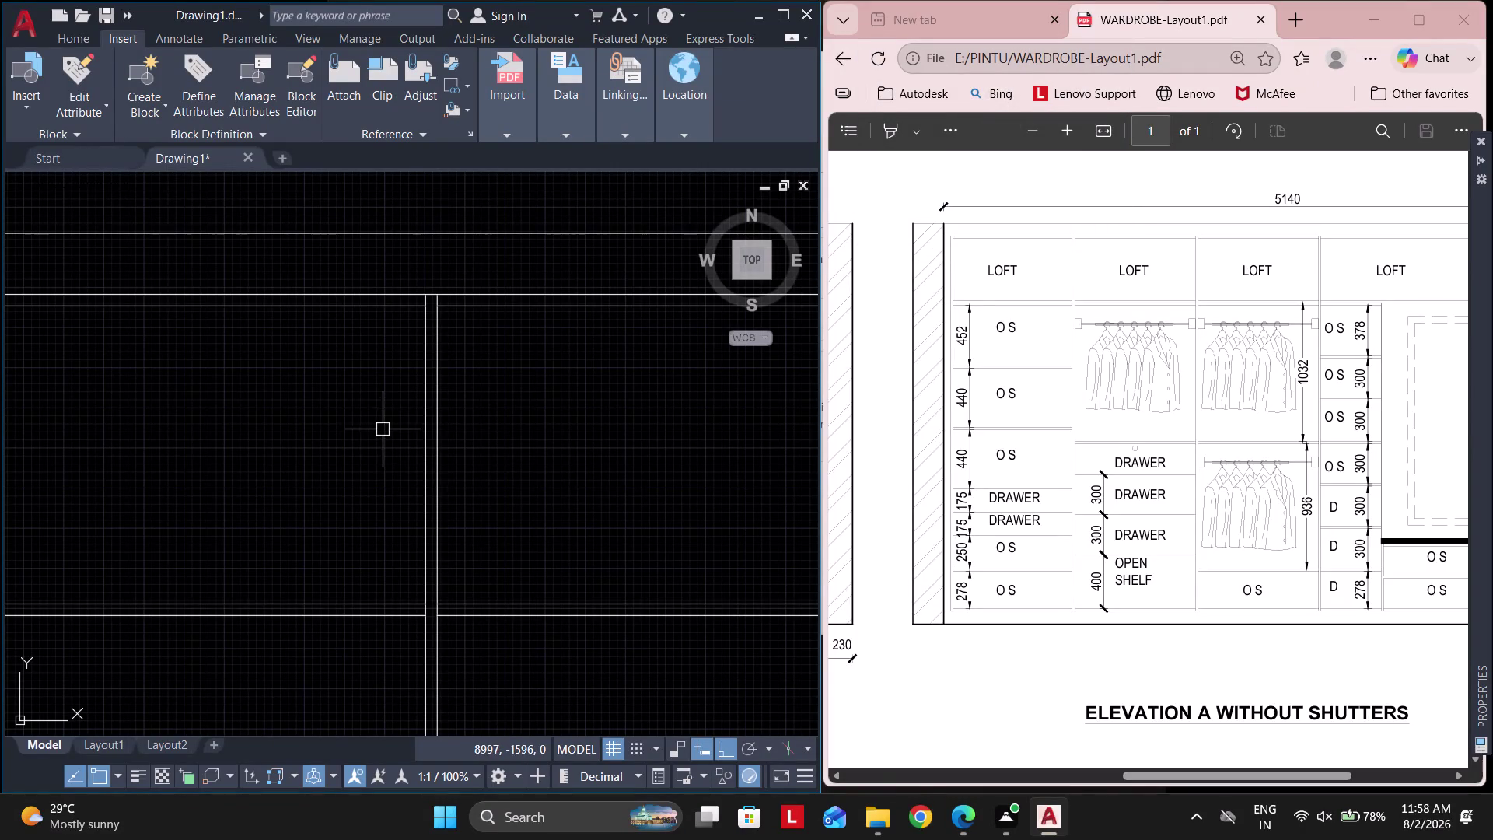
Zoom around the wardrobe elevation and clear a window selection.
scroll(down, 3)
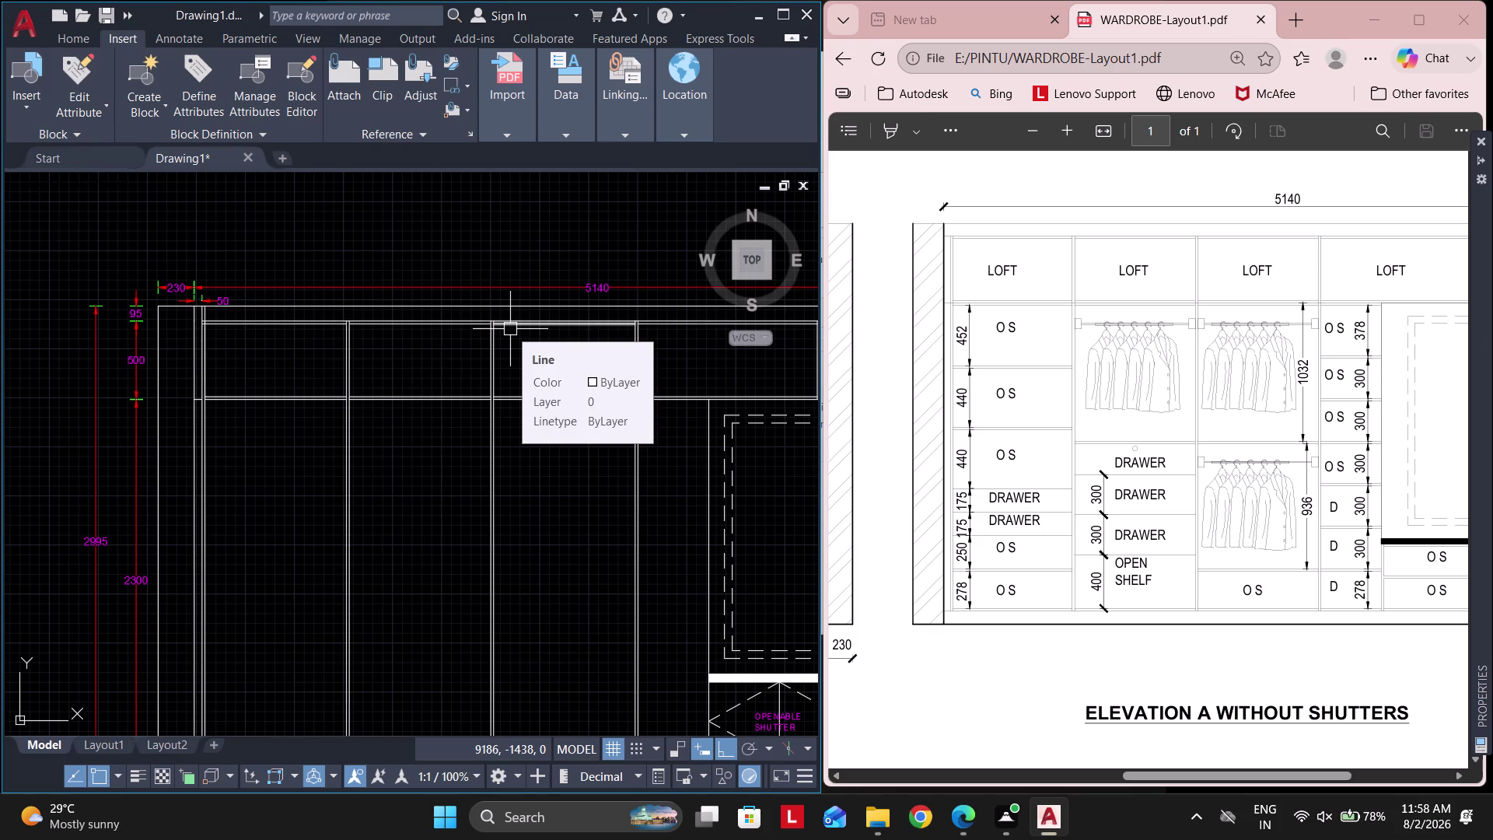
scroll(down, 3)
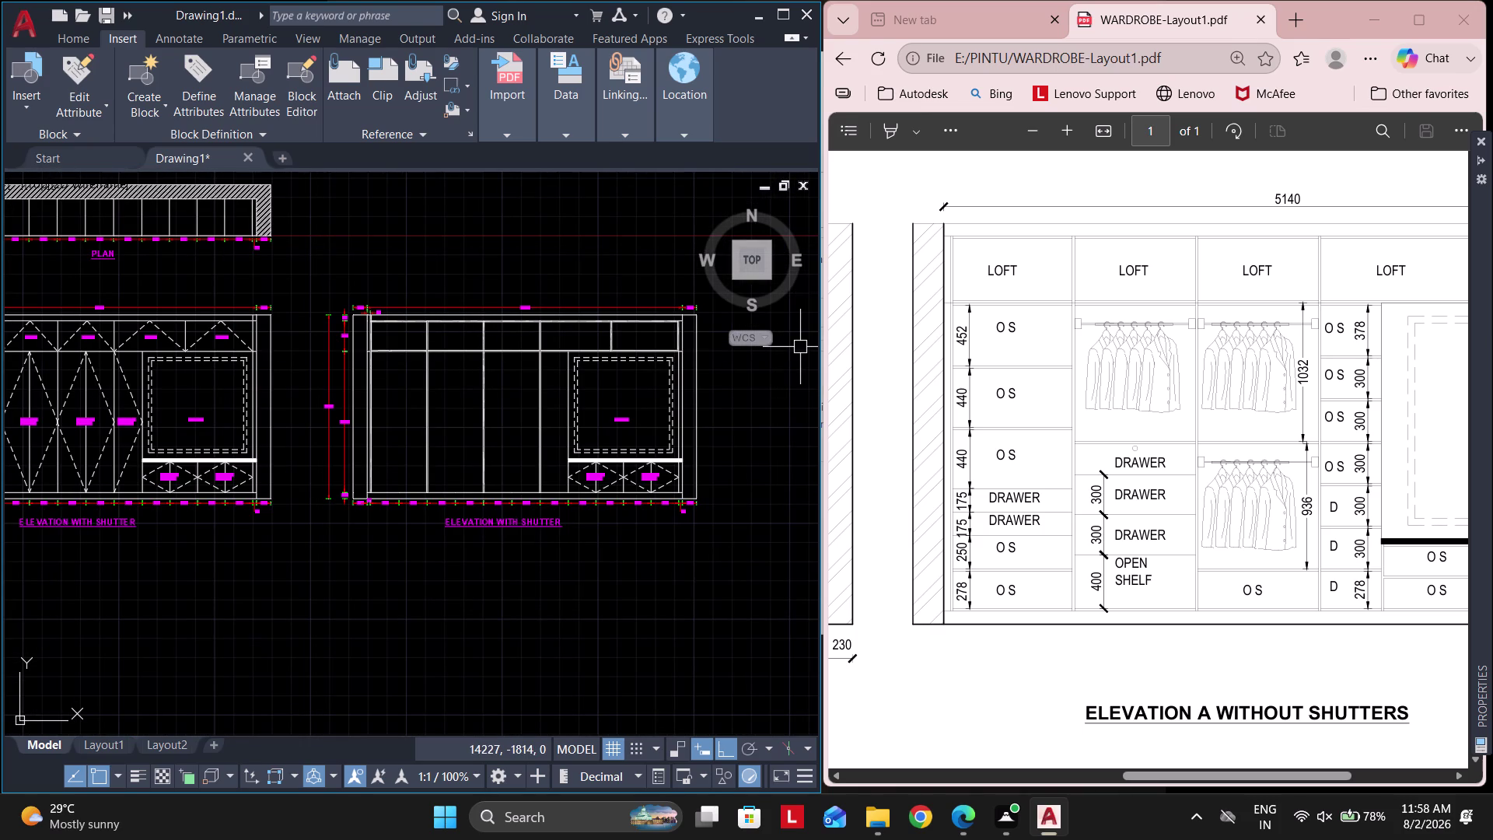
scroll(up, 3)
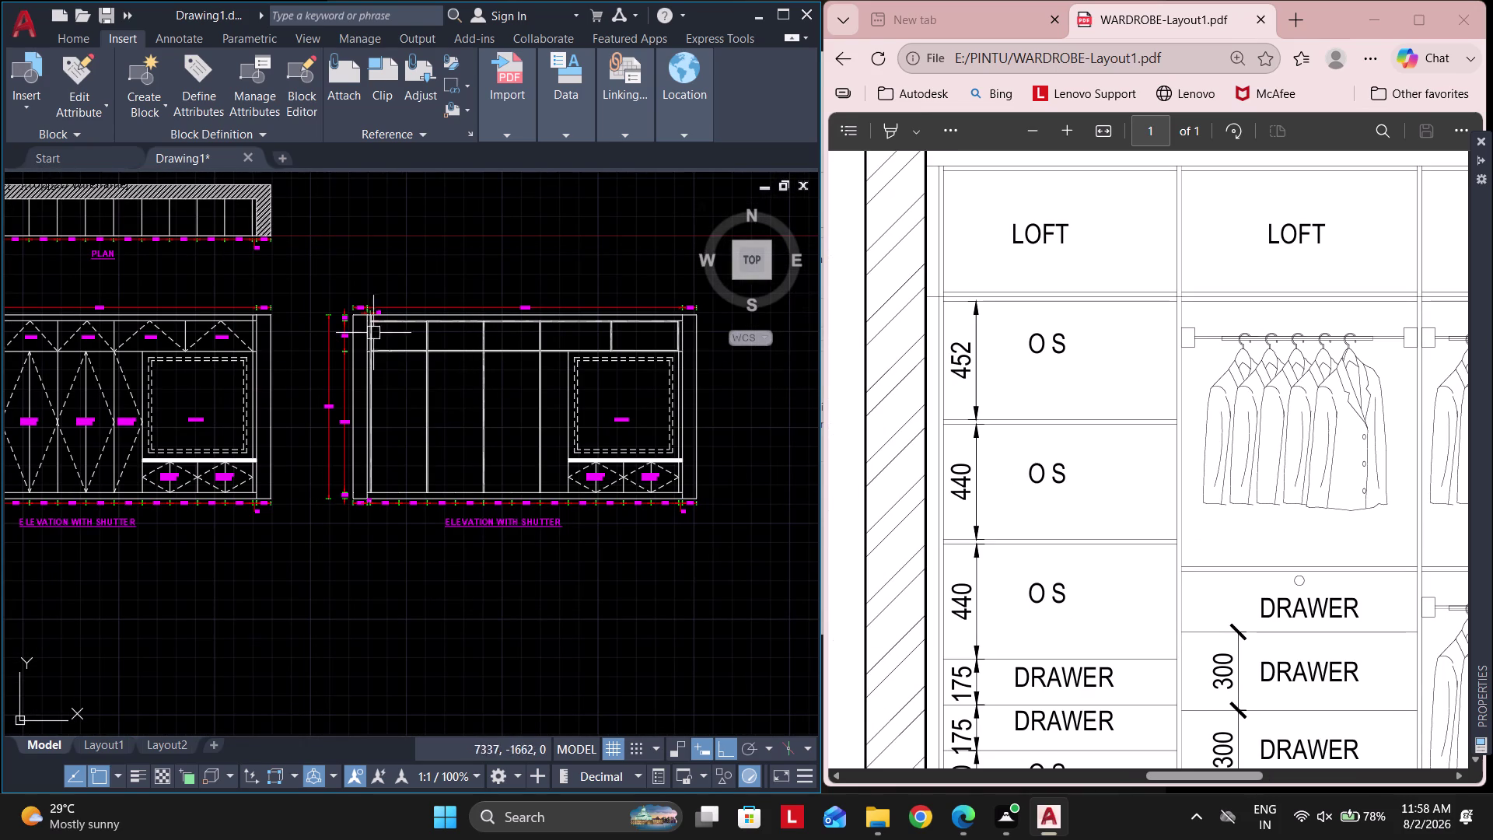
scroll(up, 3)
scroll(up, 3)
scroll(up, 3)
click(369, 342)
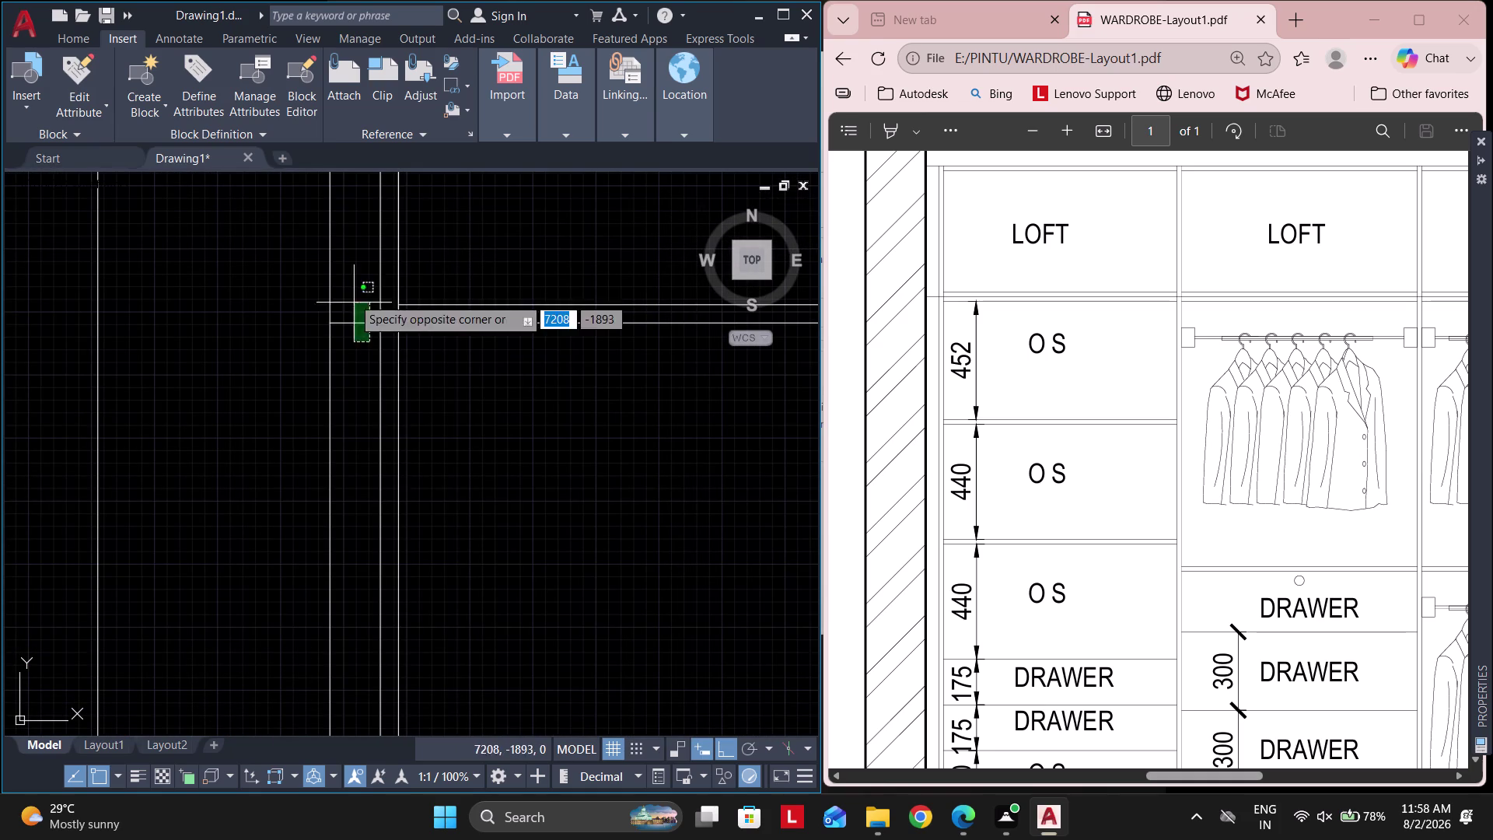
click(348, 286)
key(Delete)
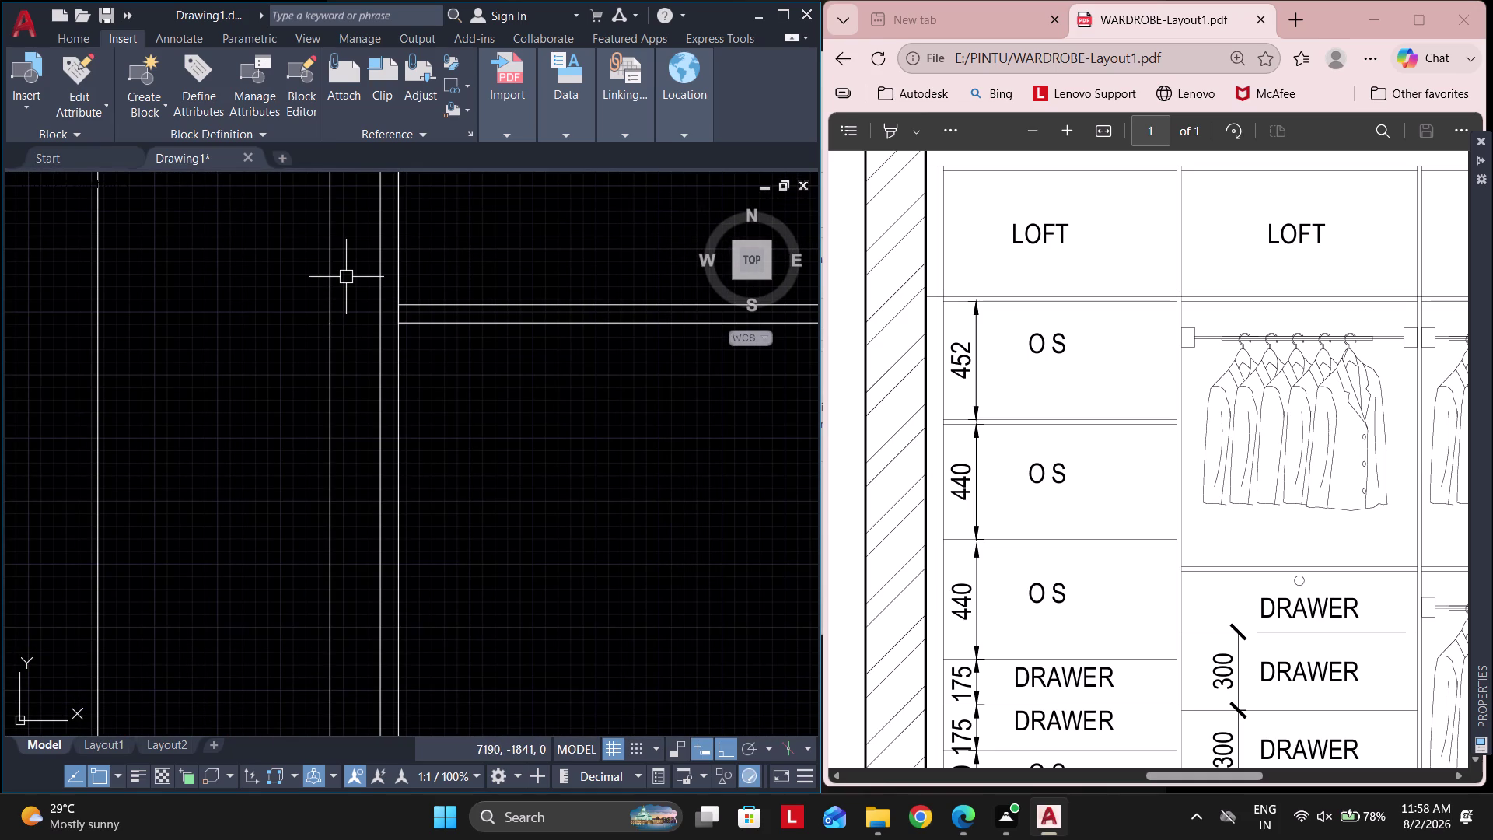
Re-zoom and pan the elevation against the PDF, then bring up the Home tools.
scroll(down, 3)
scroll(down, 3)
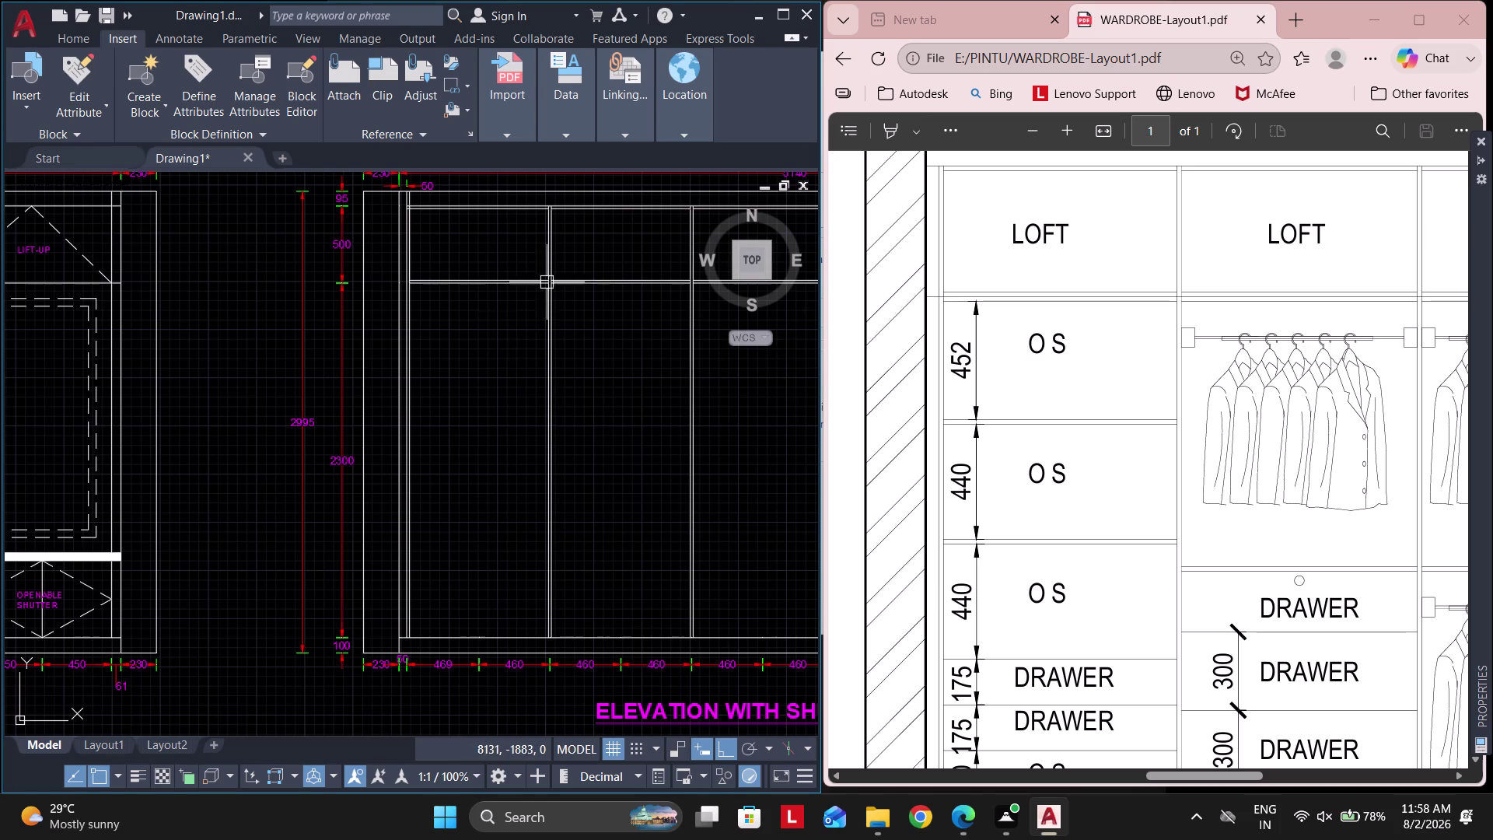
scroll(up, 3)
scroll(up, 3)
middle_drag(526, 322, 494, 357)
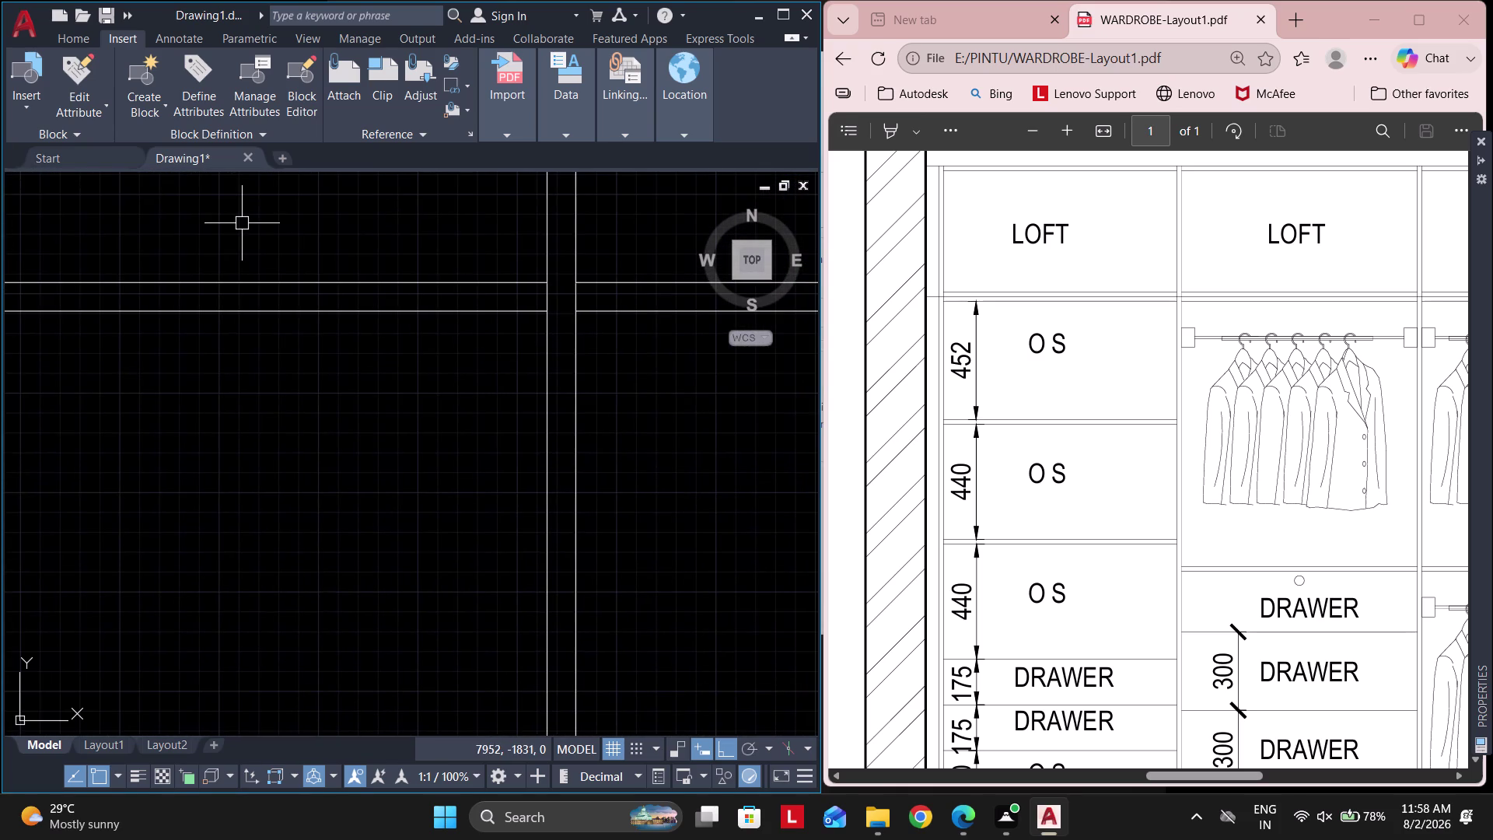
click(83, 38)
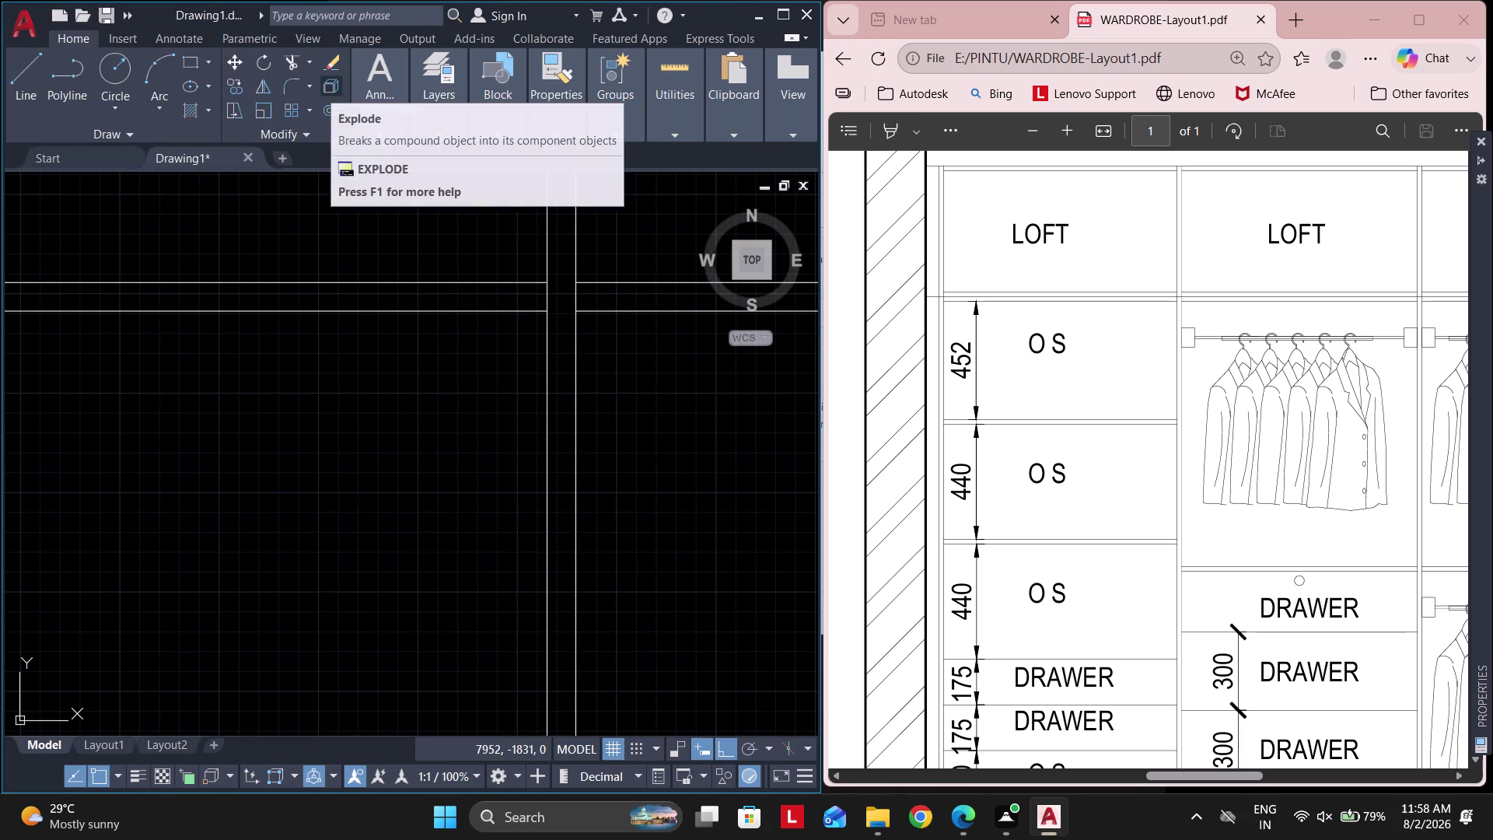
Offset the first two shelf lines 18 units downward.
click(332, 109)
text(1)
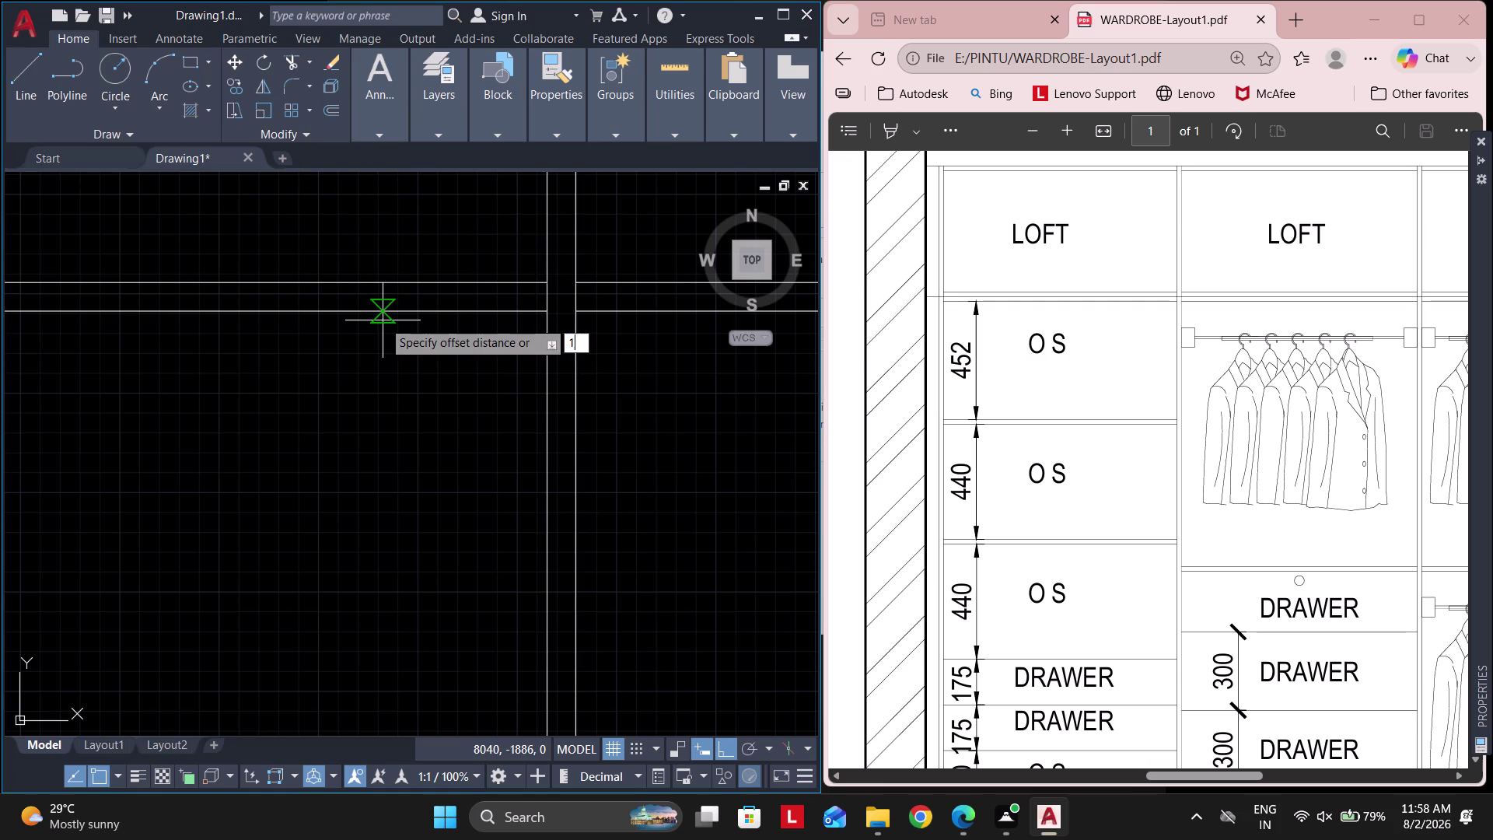
text(8)
key(Return)
click(375, 313)
click(356, 443)
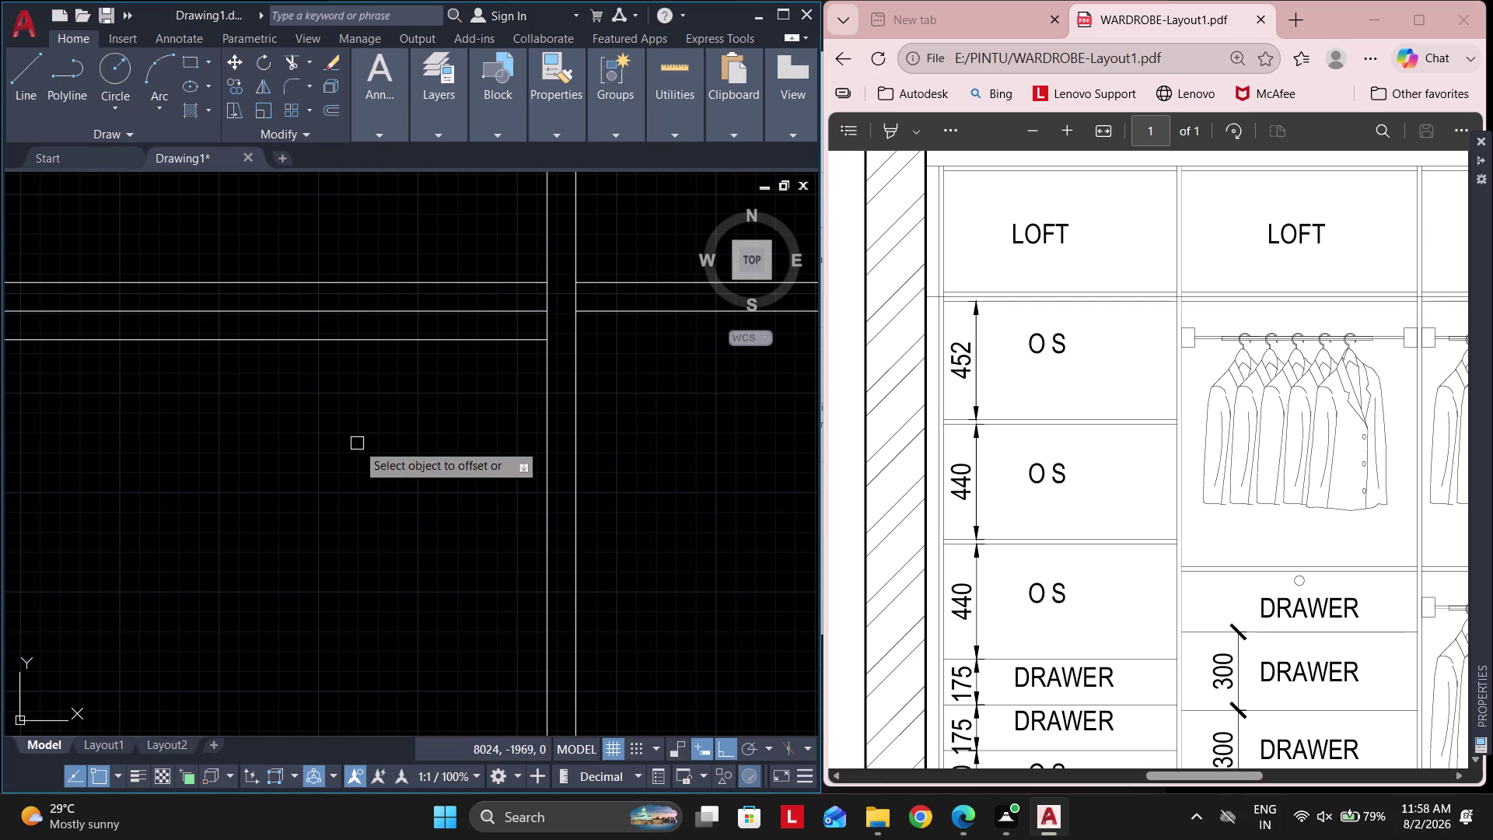
middle_drag(772, 424, 299, 433)
click(339, 324)
click(335, 410)
scroll(down, 3)
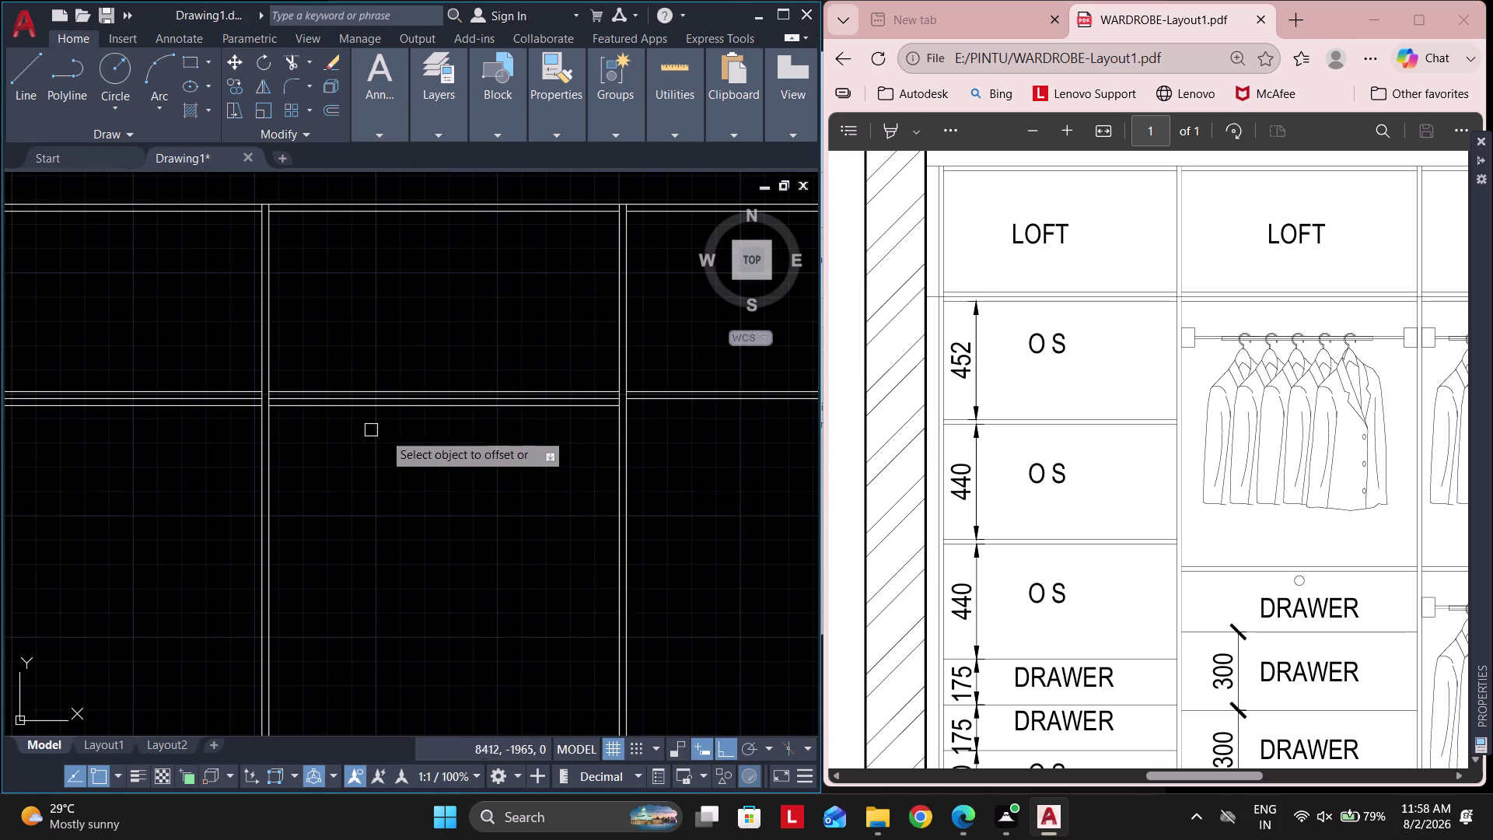
scroll(down, 3)
Offset the neighbouring and window-side shelf lines by 18, then trim an overlapping end.
middle_drag(480, 456, 280, 448)
scroll(up, 3)
click(402, 360)
click(406, 444)
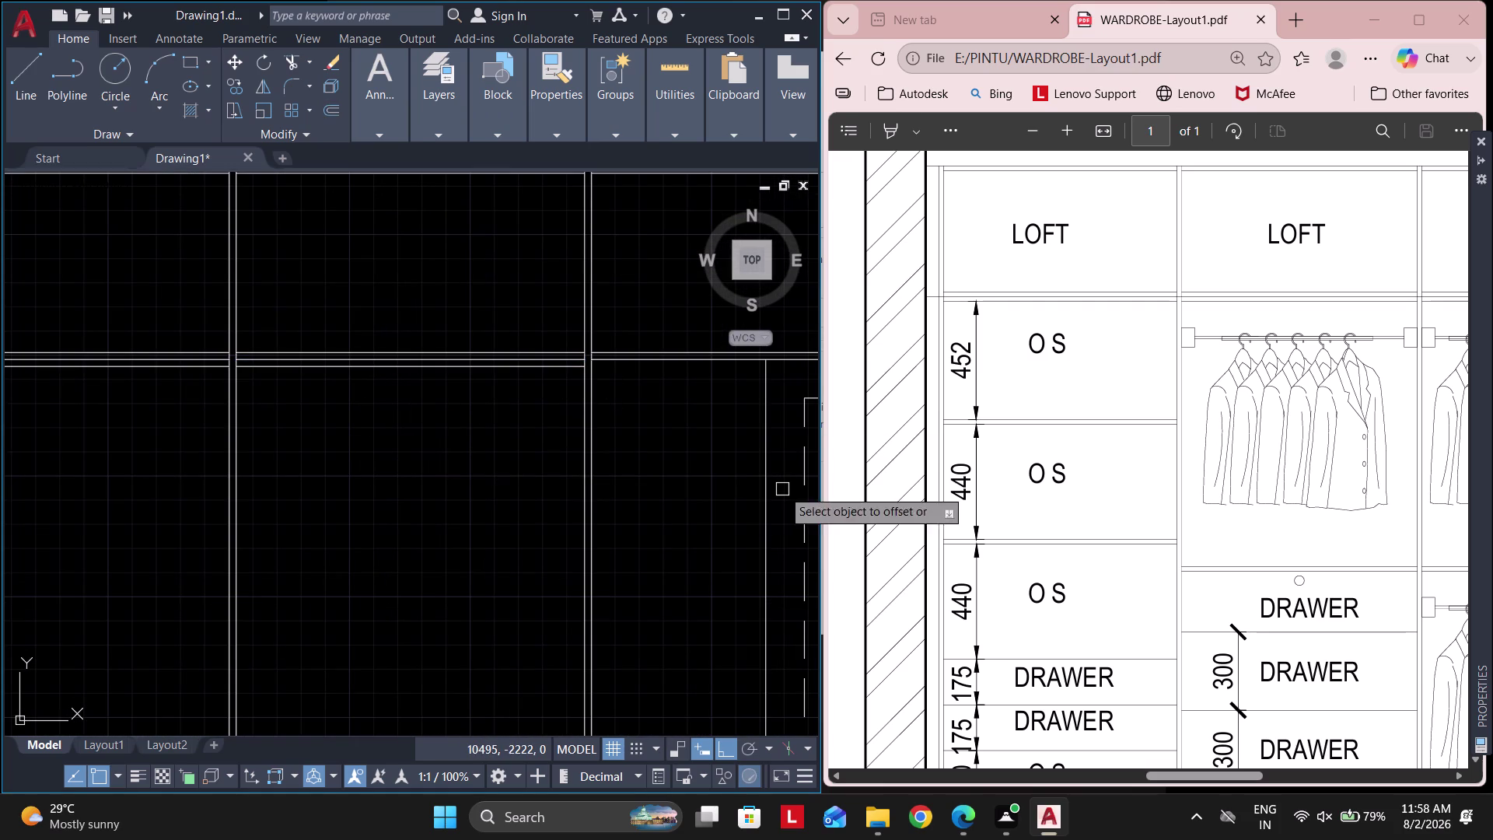
drag(1219, 786, 1356, 789)
middle_drag(503, 456, 409, 454)
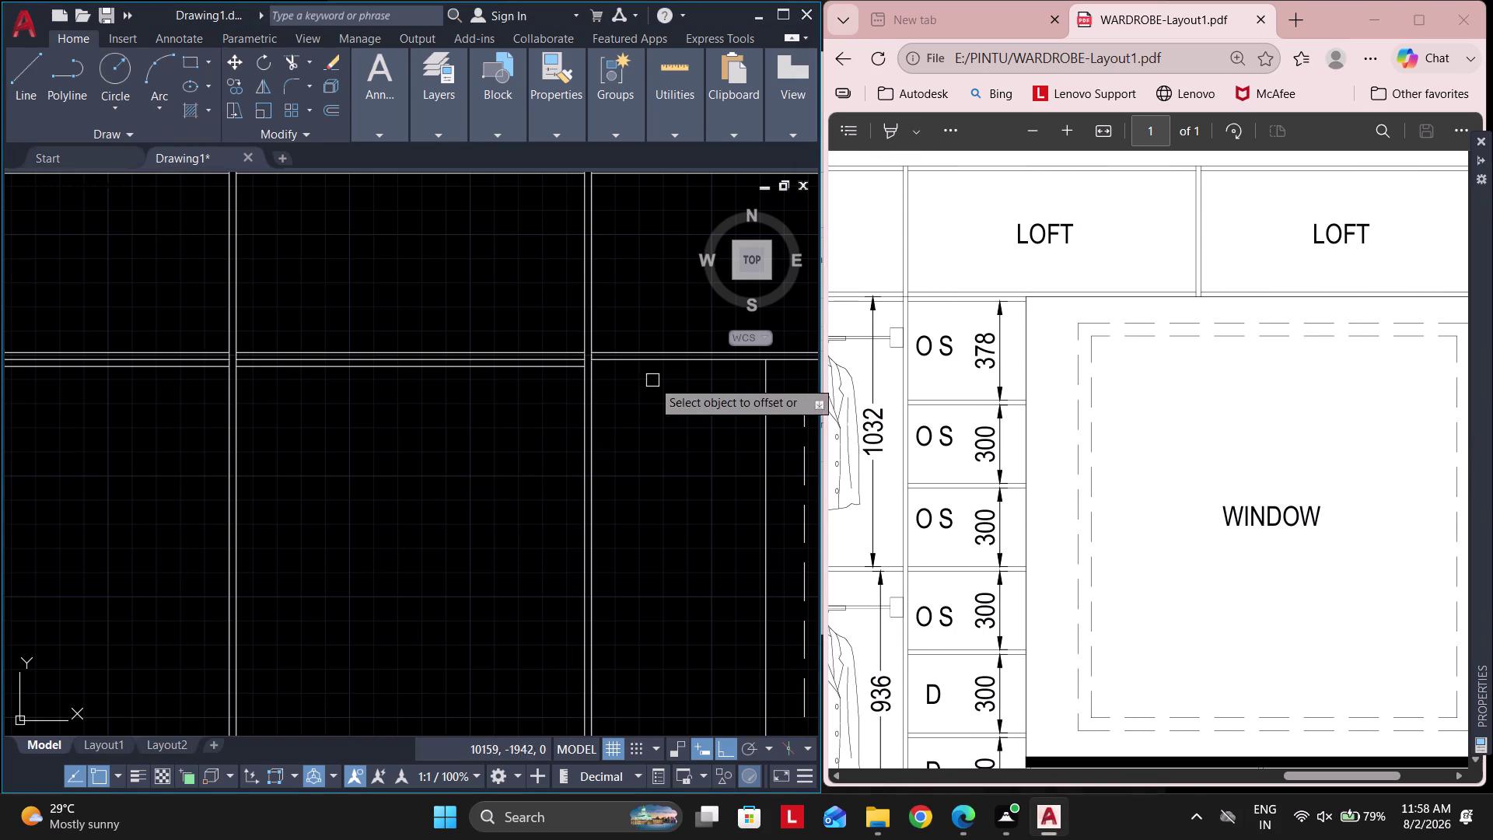
click(649, 363)
click(654, 405)
middle_drag(689, 427, 495, 432)
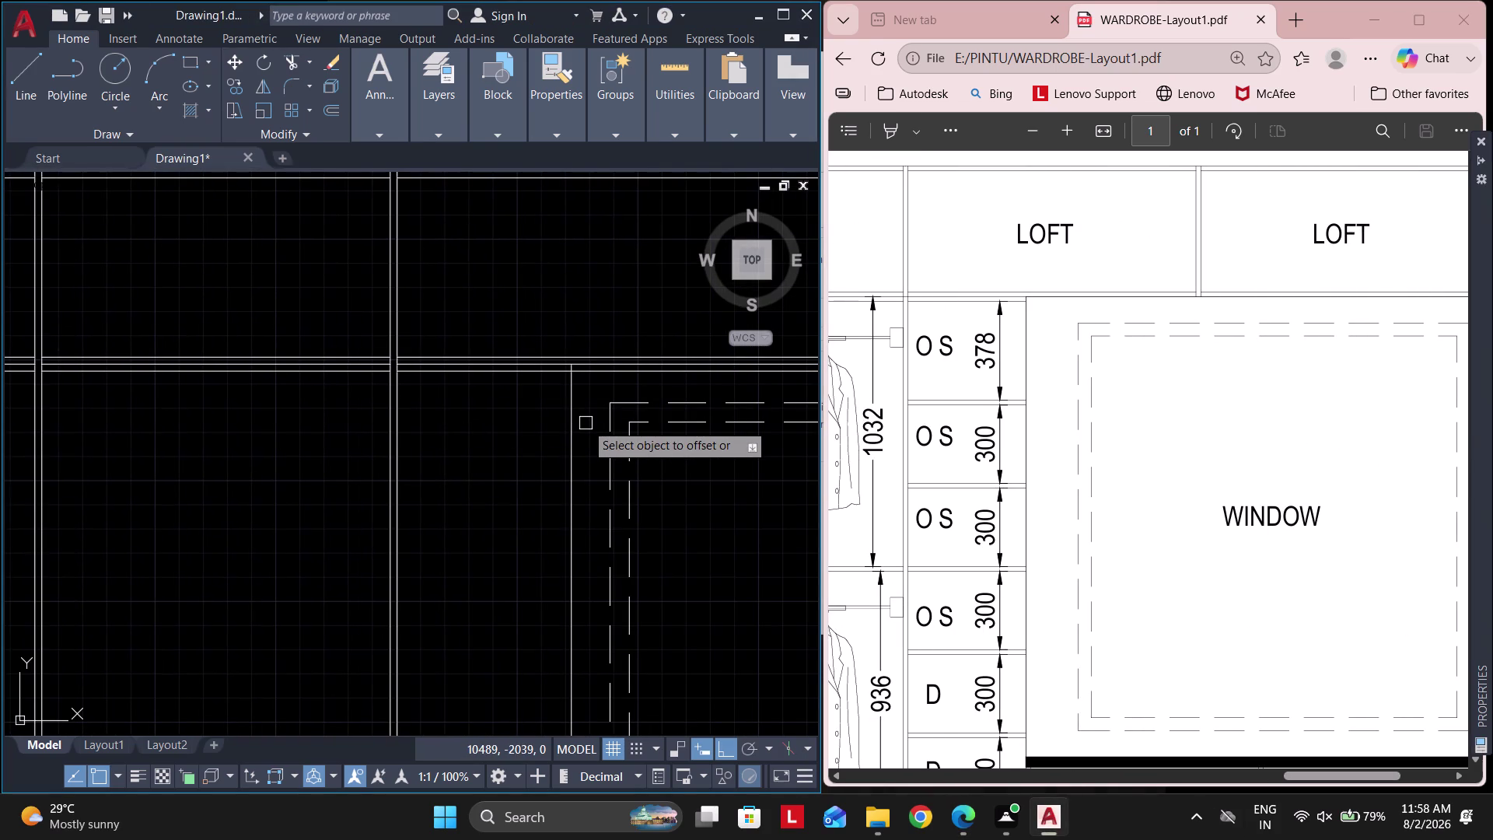
key(Escape)
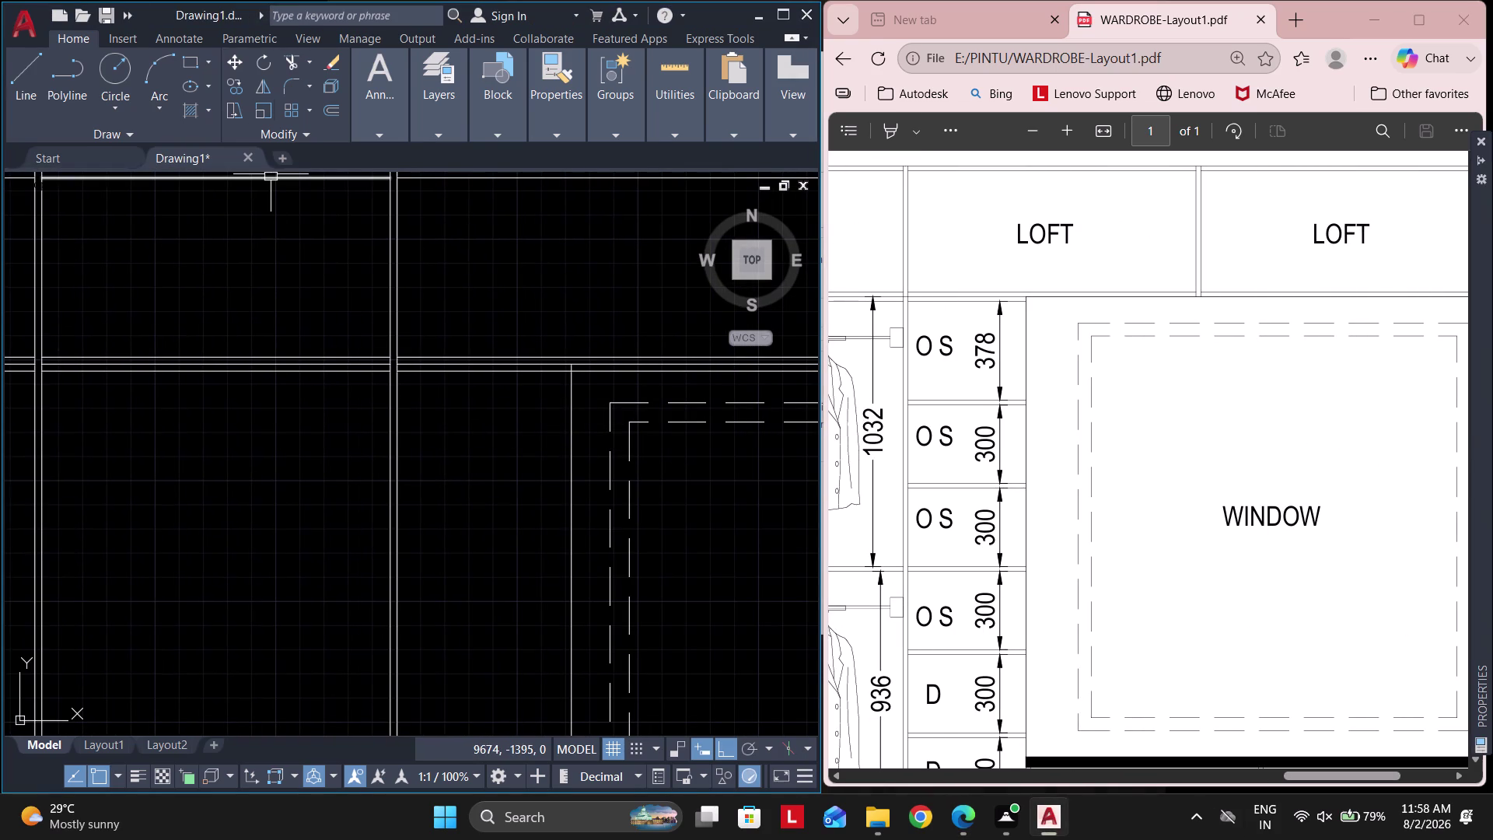
click(290, 65)
click(608, 371)
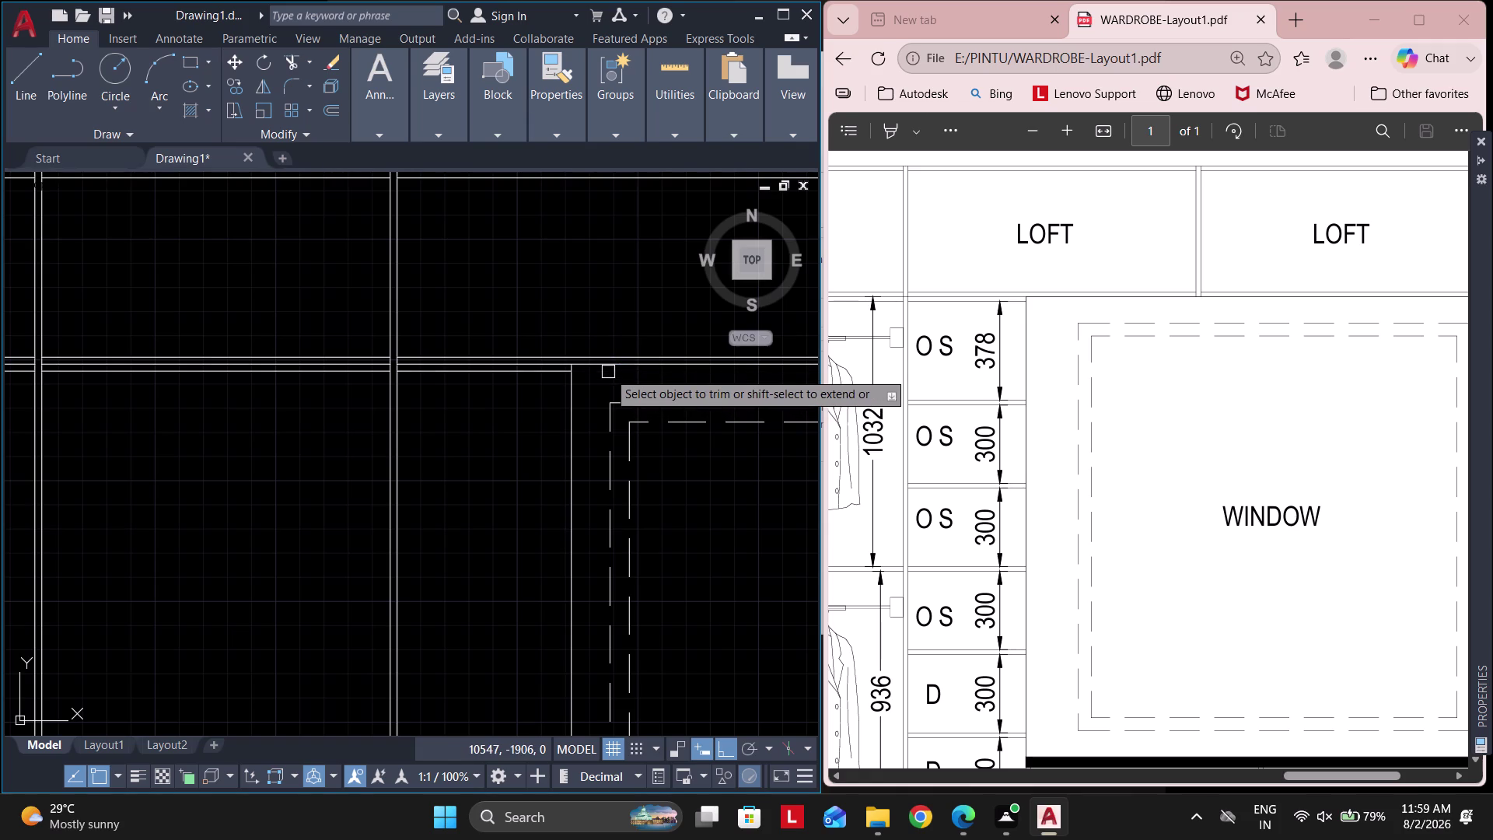
Trim an overlapping line end near the window area.
scroll(down, 3)
key(Return)
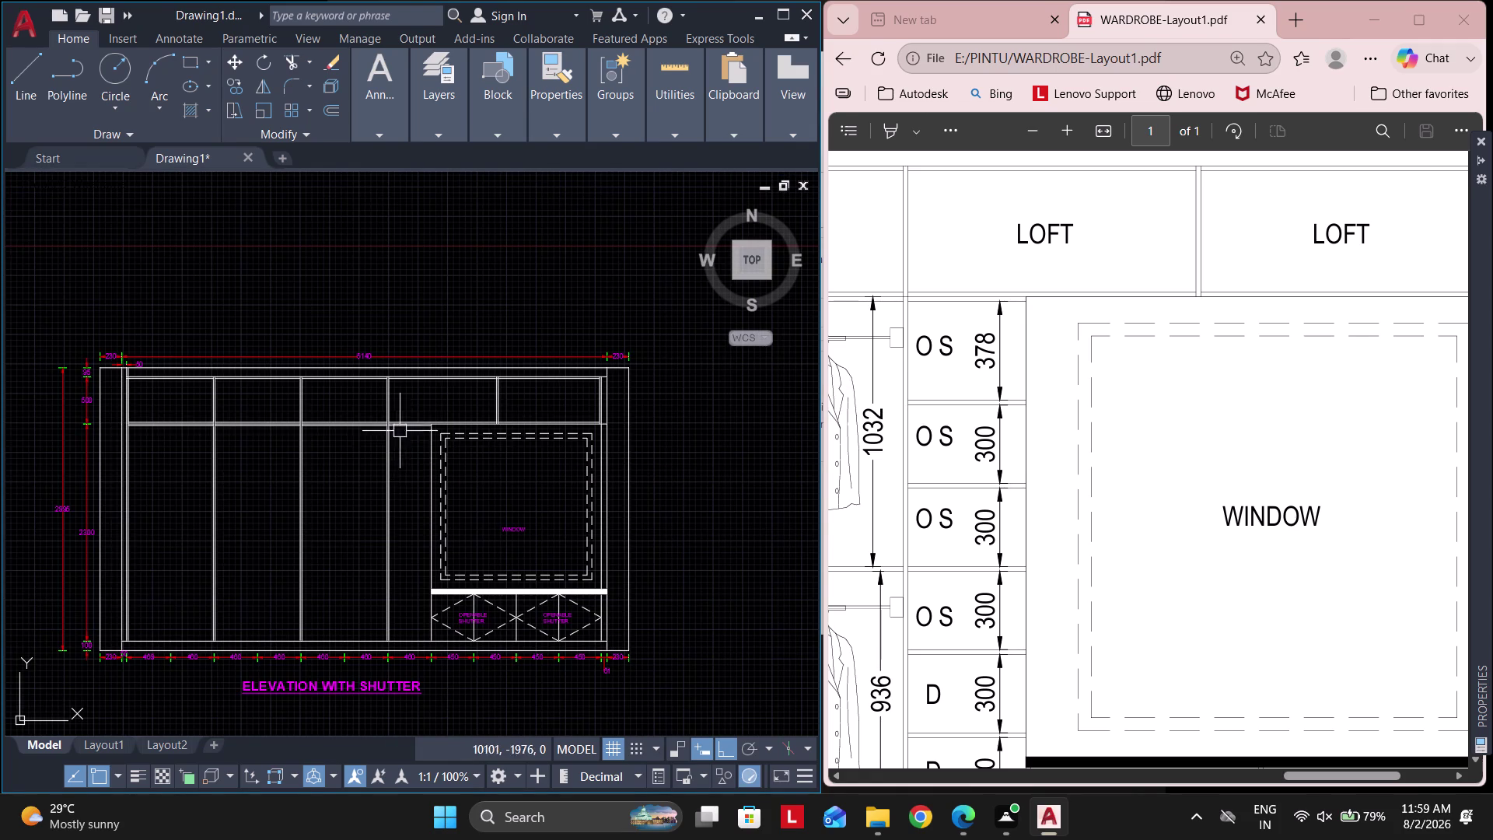
scroll(up, 3)
middle_drag(643, 439, 437, 421)
scroll(up, 3)
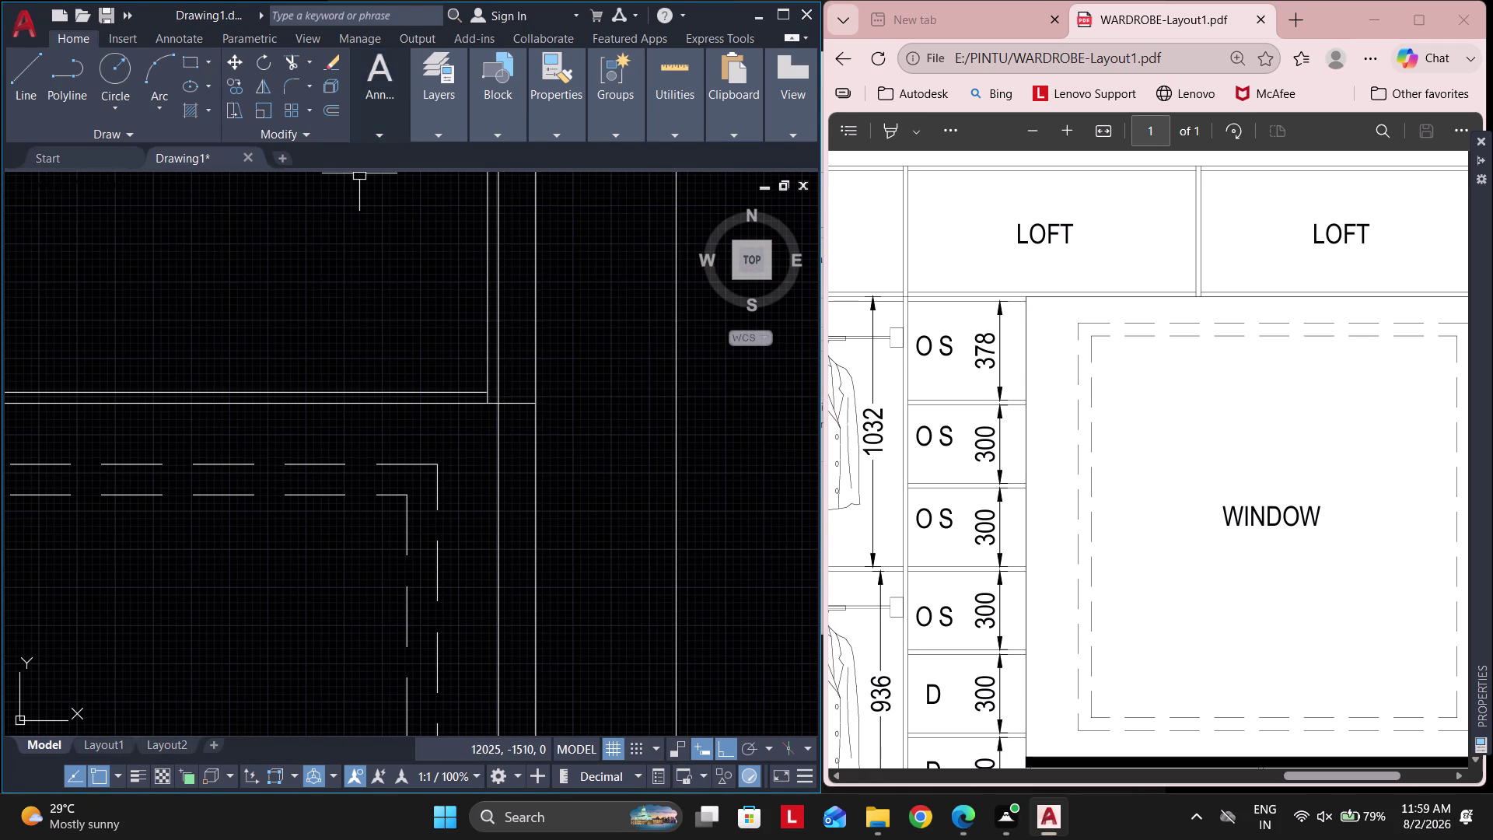
click(292, 59)
click(524, 397)
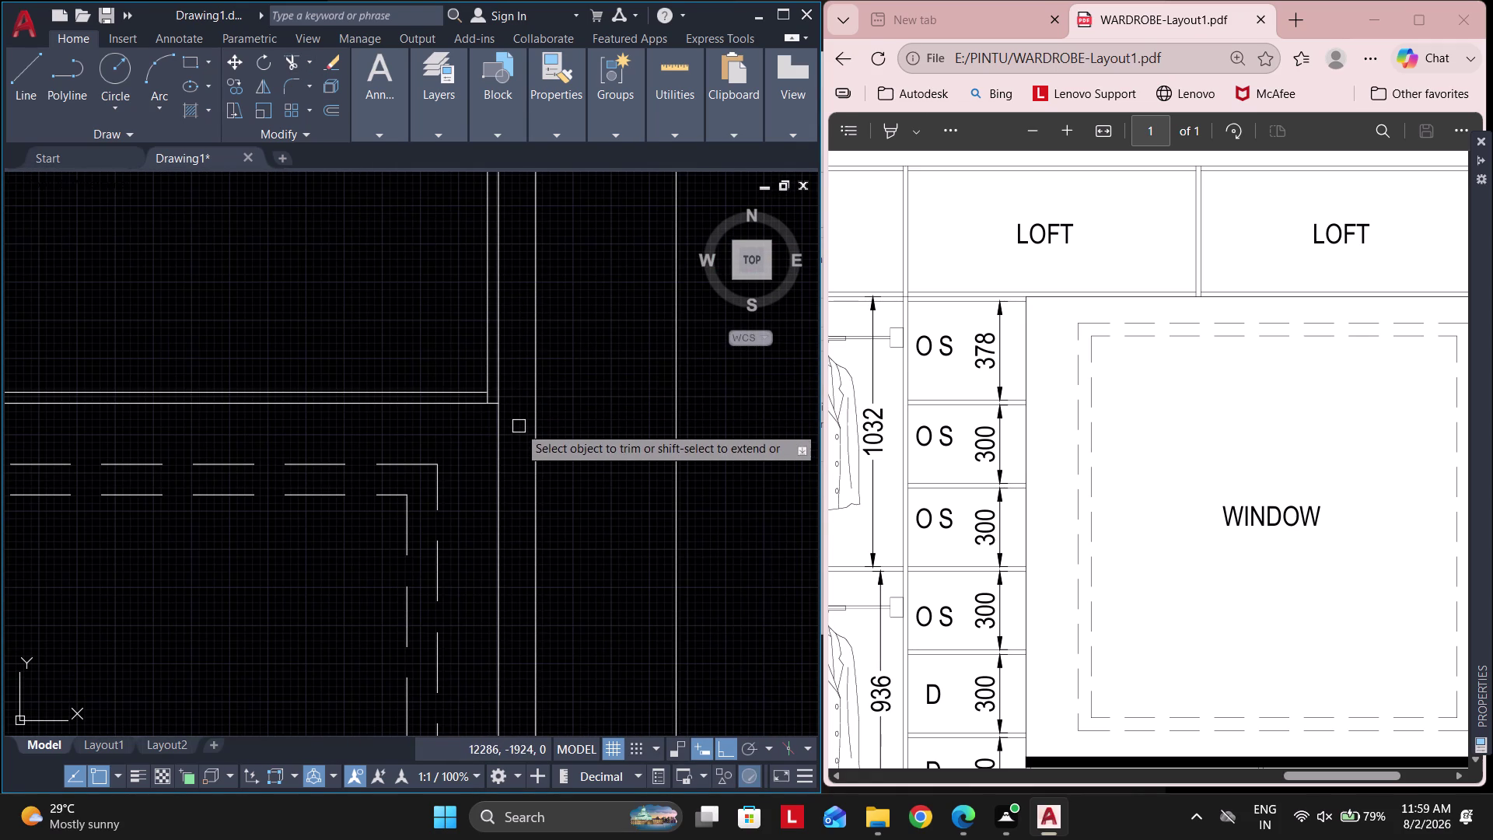
key(Return)
Check the PDF's LOFT and O S columns and move to the wardrobe's top-left corner.
scroll(down, 3)
scroll(down, 3)
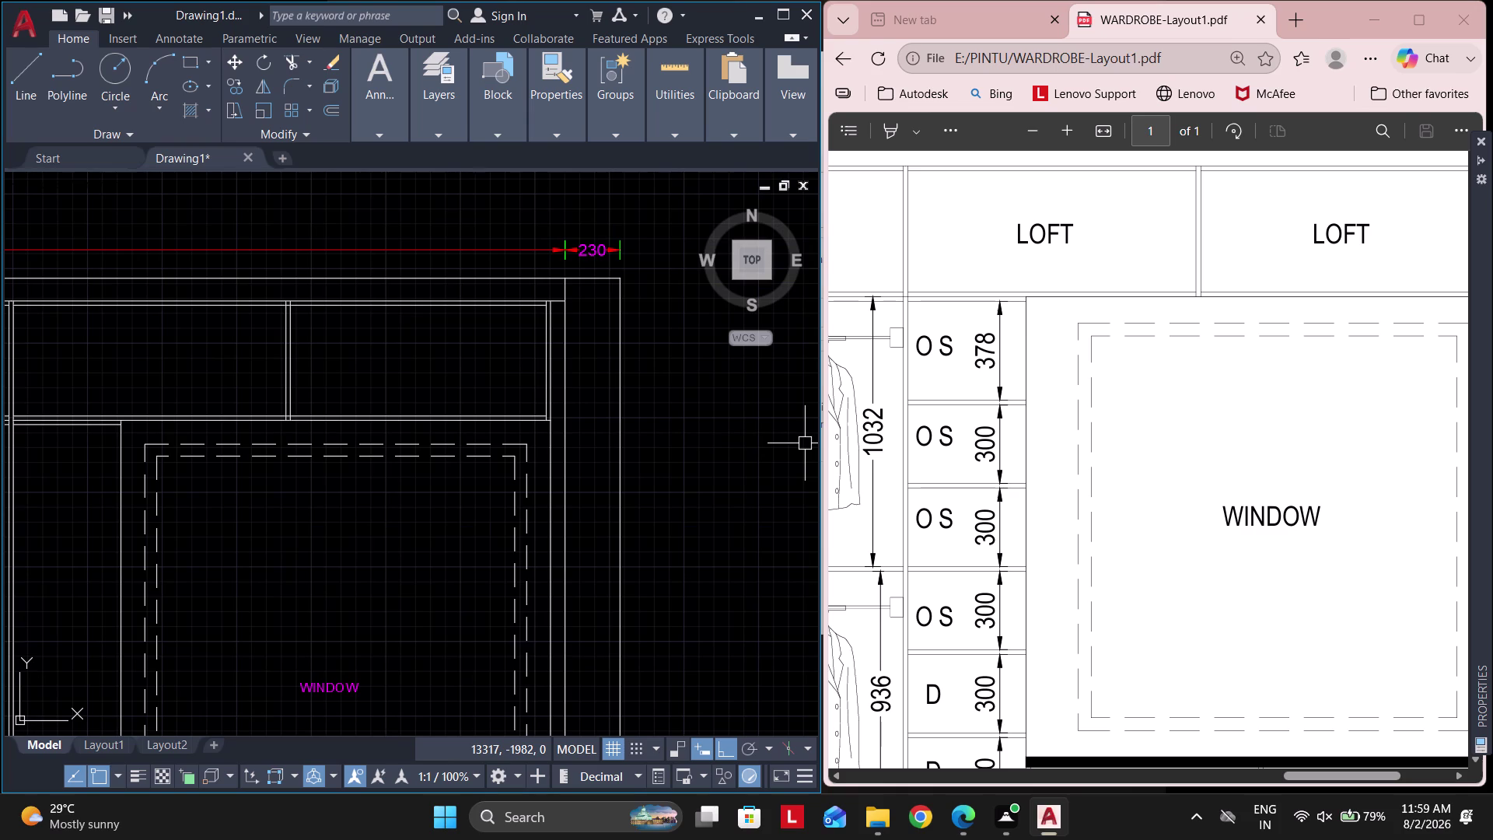
drag(1336, 783, 1172, 756)
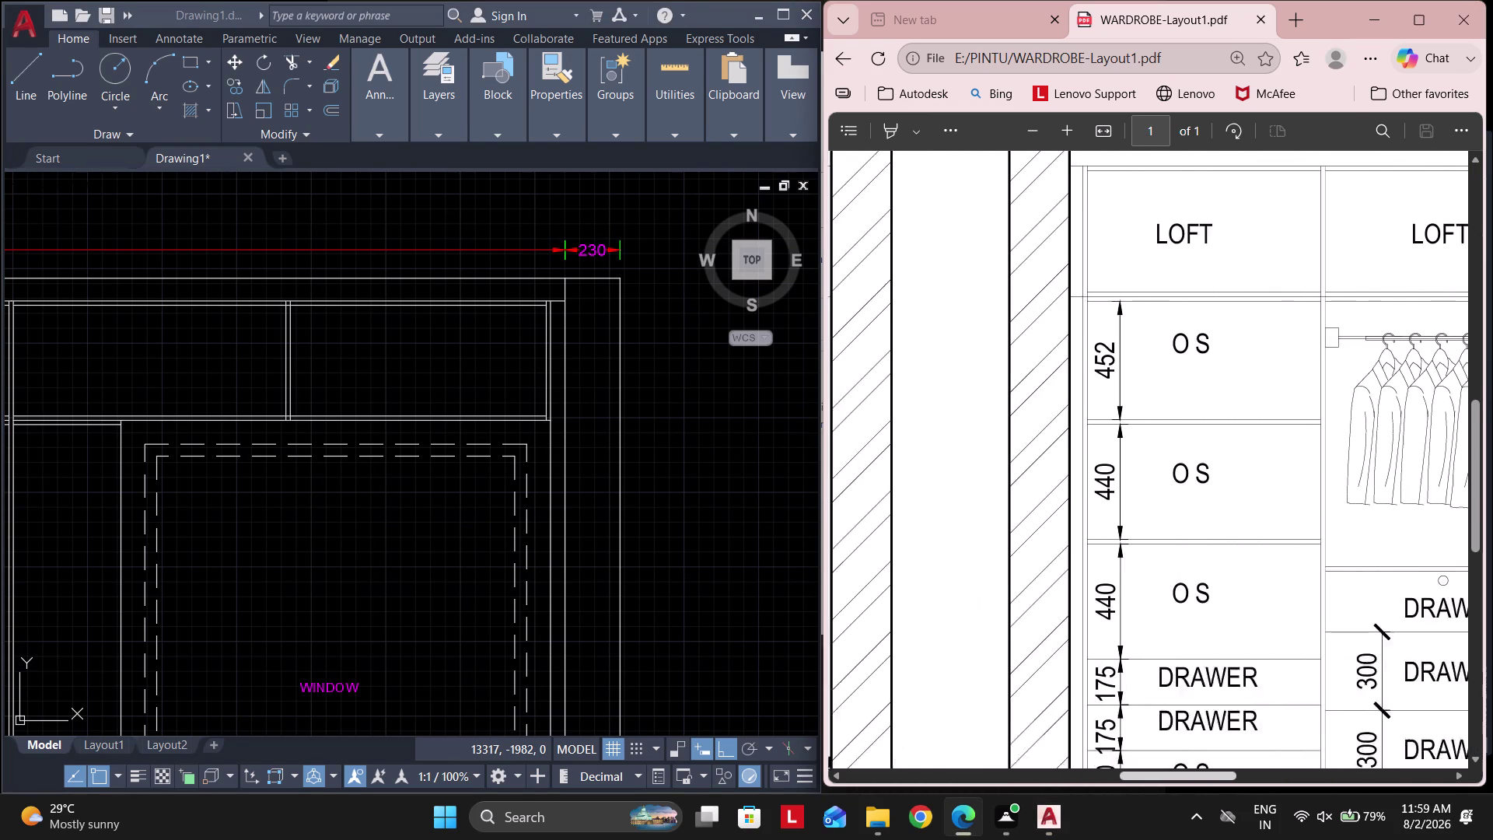
drag(1172, 757, 1211, 761)
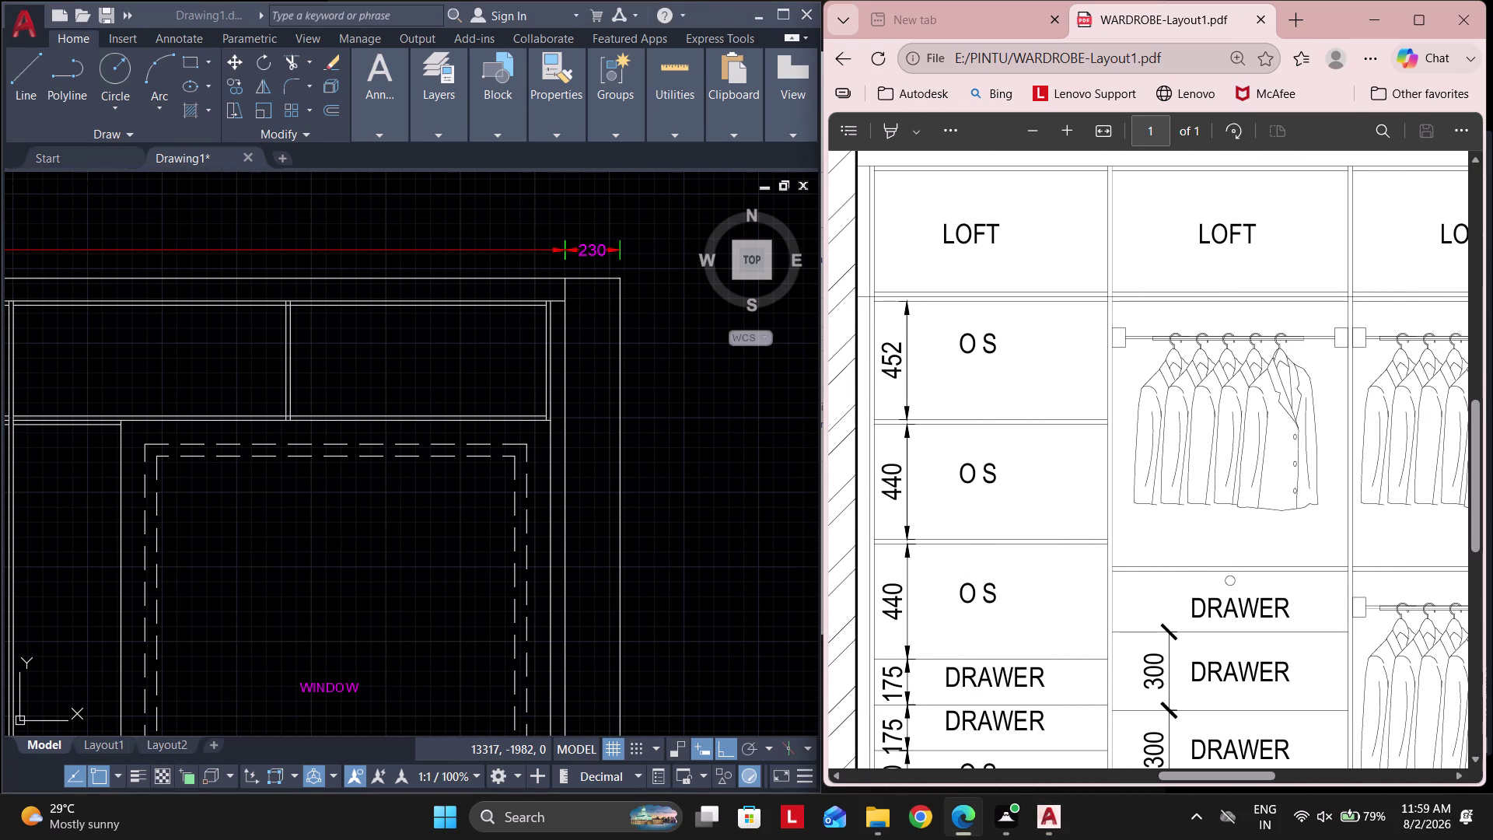
scroll(down, 3)
middle_drag(284, 532, 464, 503)
scroll(up, 3)
scroll(up, 3)
scroll(up, 3)
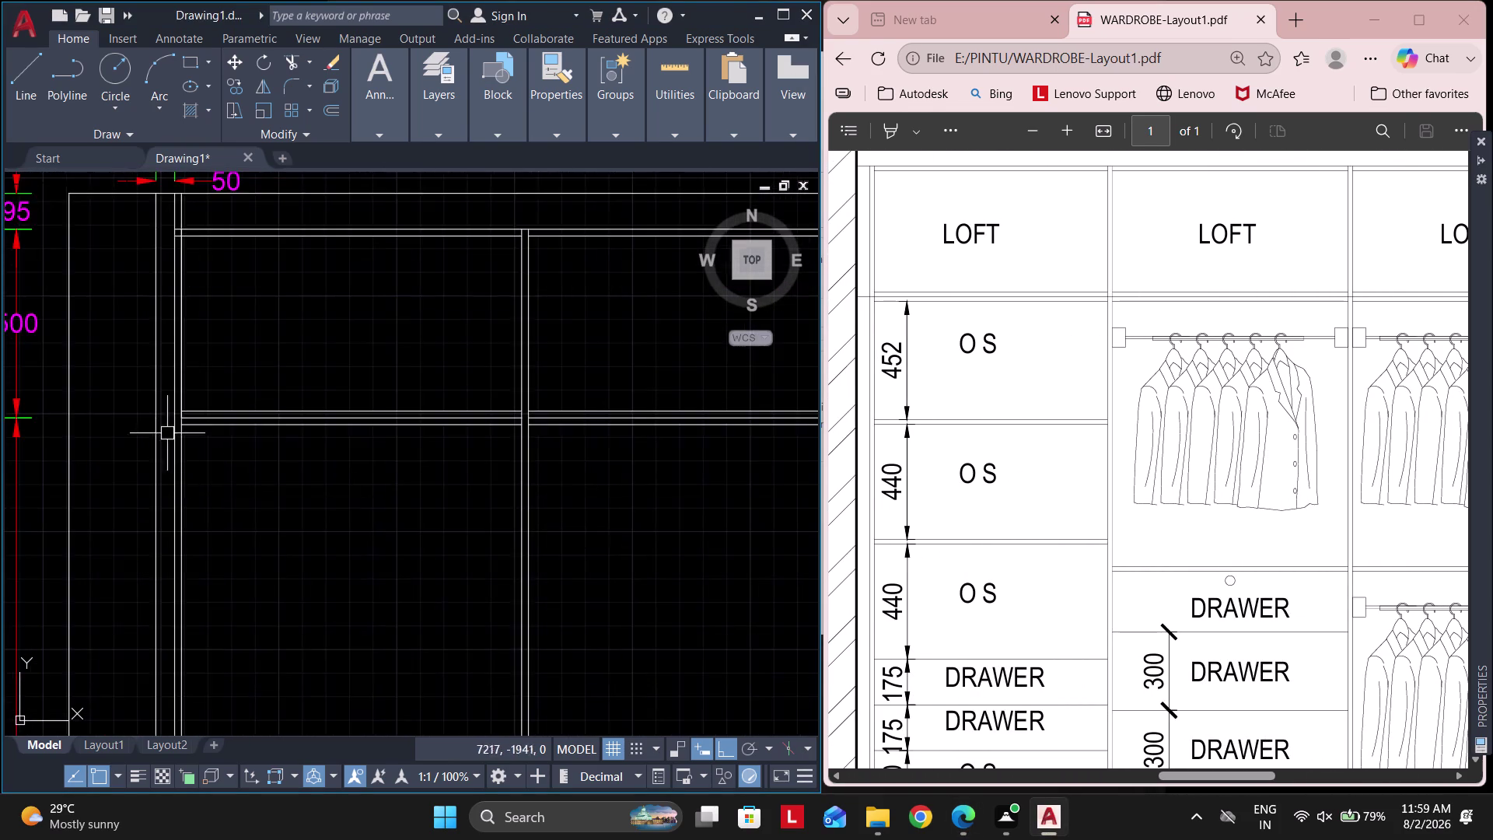
scroll(up, 3)
scroll(up, 3)
scroll(down, 3)
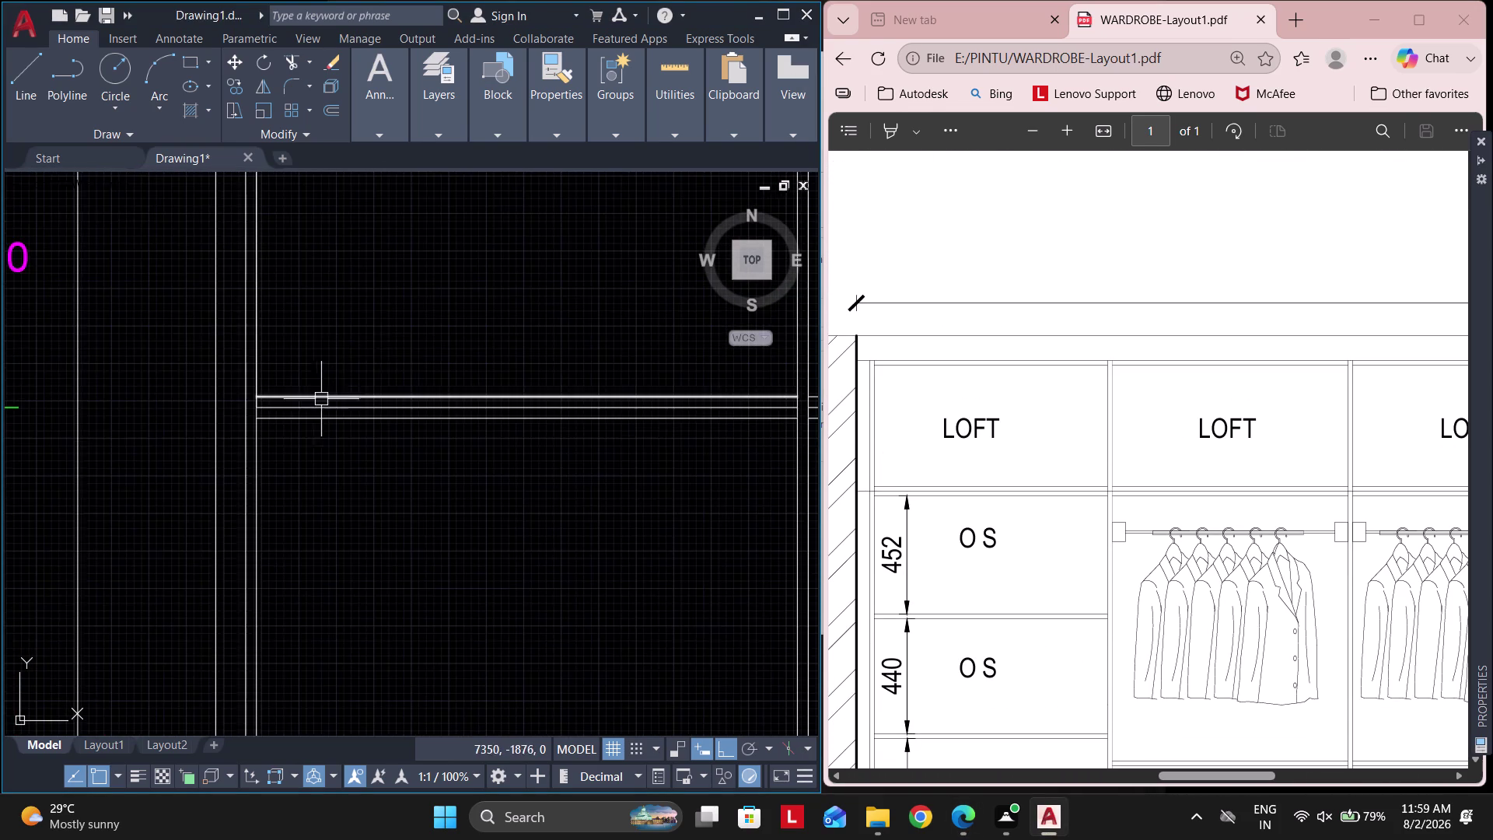
middle_drag(365, 406, 316, 508)
middle_drag(448, 372, 298, 417)
scroll(up, 3)
middle_drag(87, 270, 455, 370)
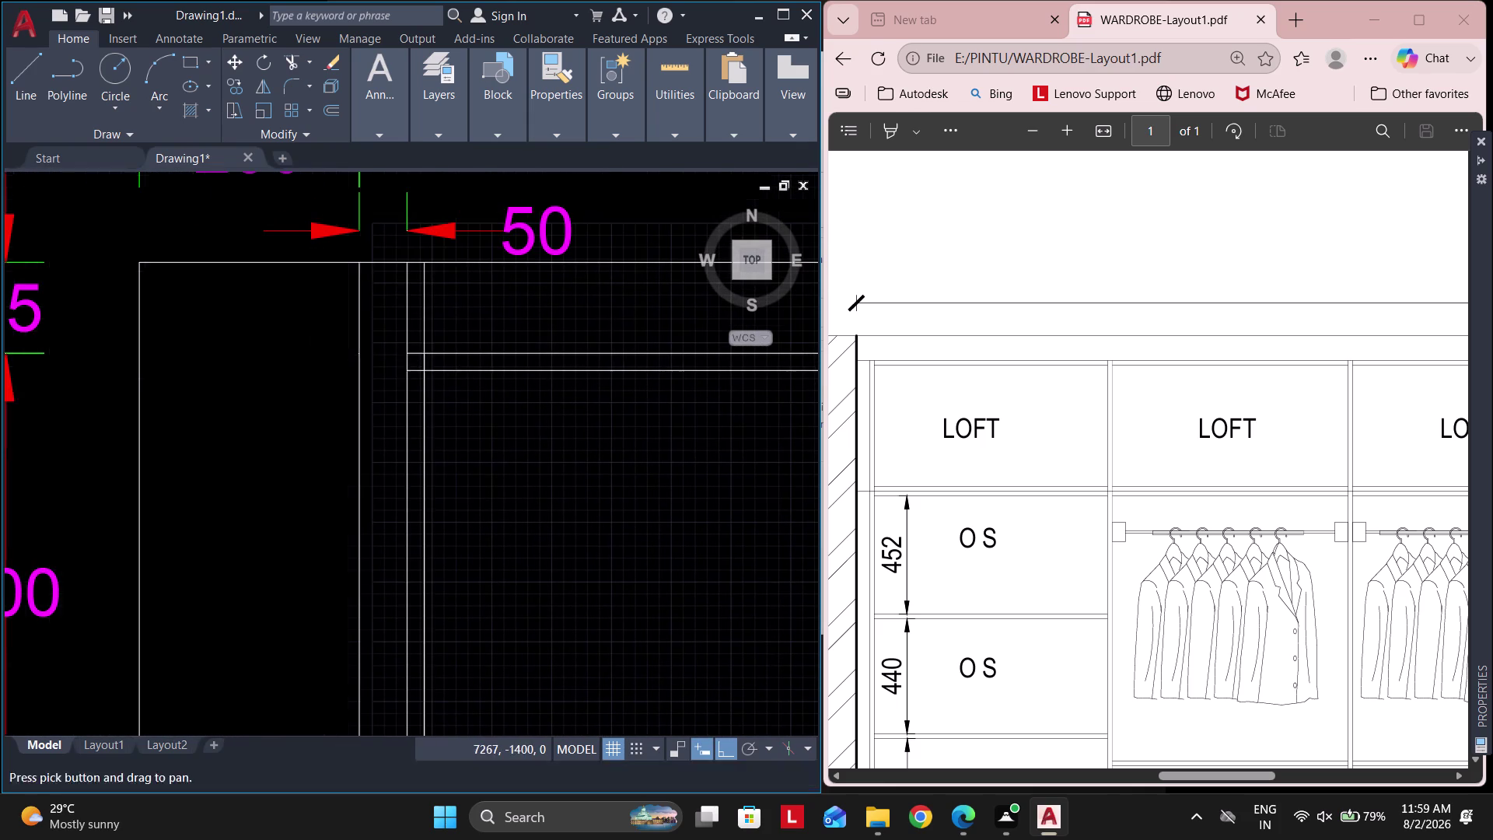
Trim the crossing line ends at the top-left corner near the 50 dimension.
click(290, 60)
scroll(up, 3)
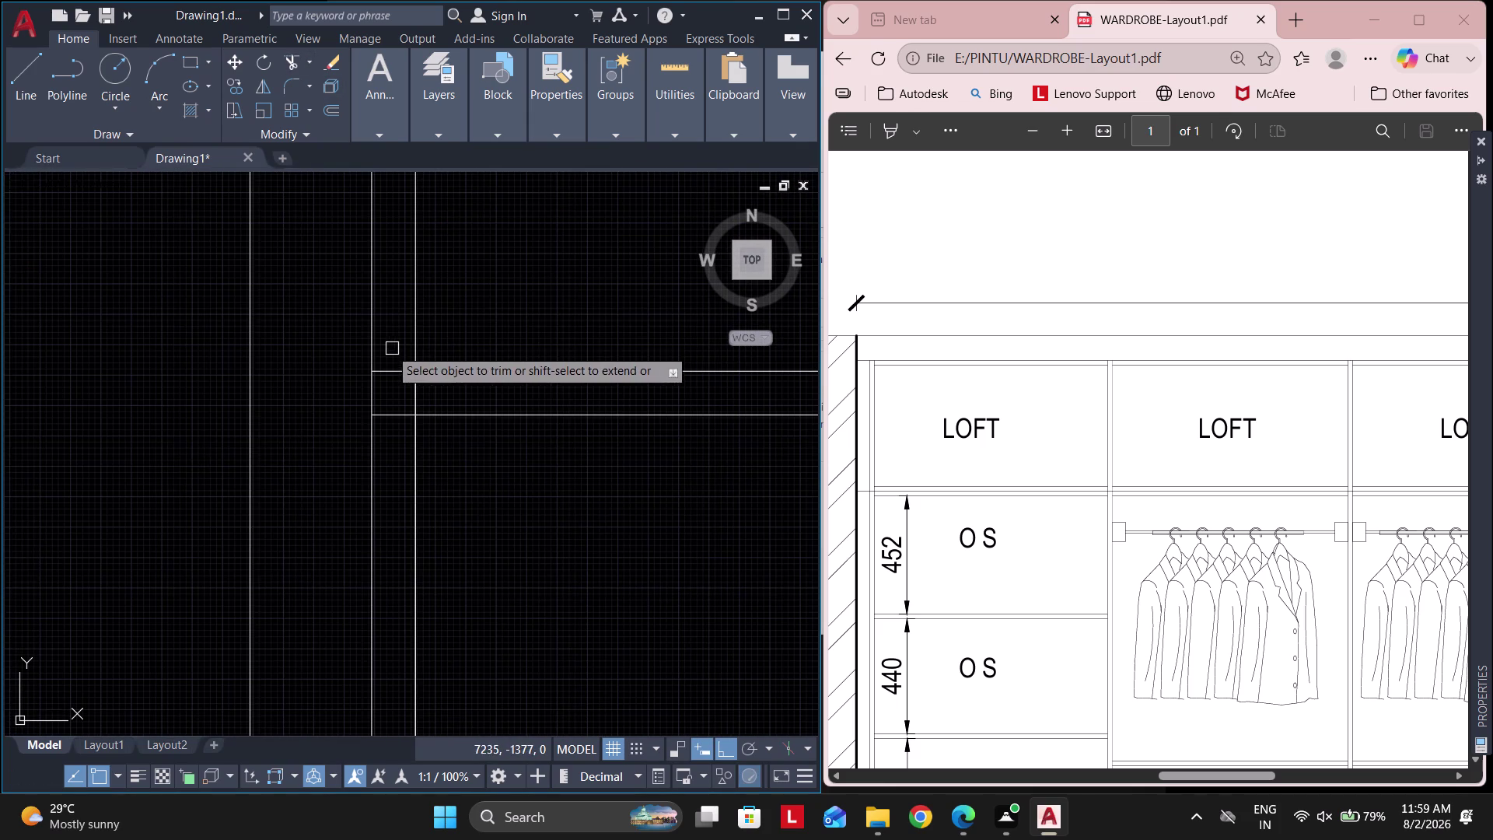
drag(389, 339, 392, 464)
scroll(down, 3)
scroll(up, 3)
scroll(down, 3)
middle_drag(447, 561, 442, 350)
scroll(down, 3)
middle_drag(421, 576, 423, 436)
scroll(up, 3)
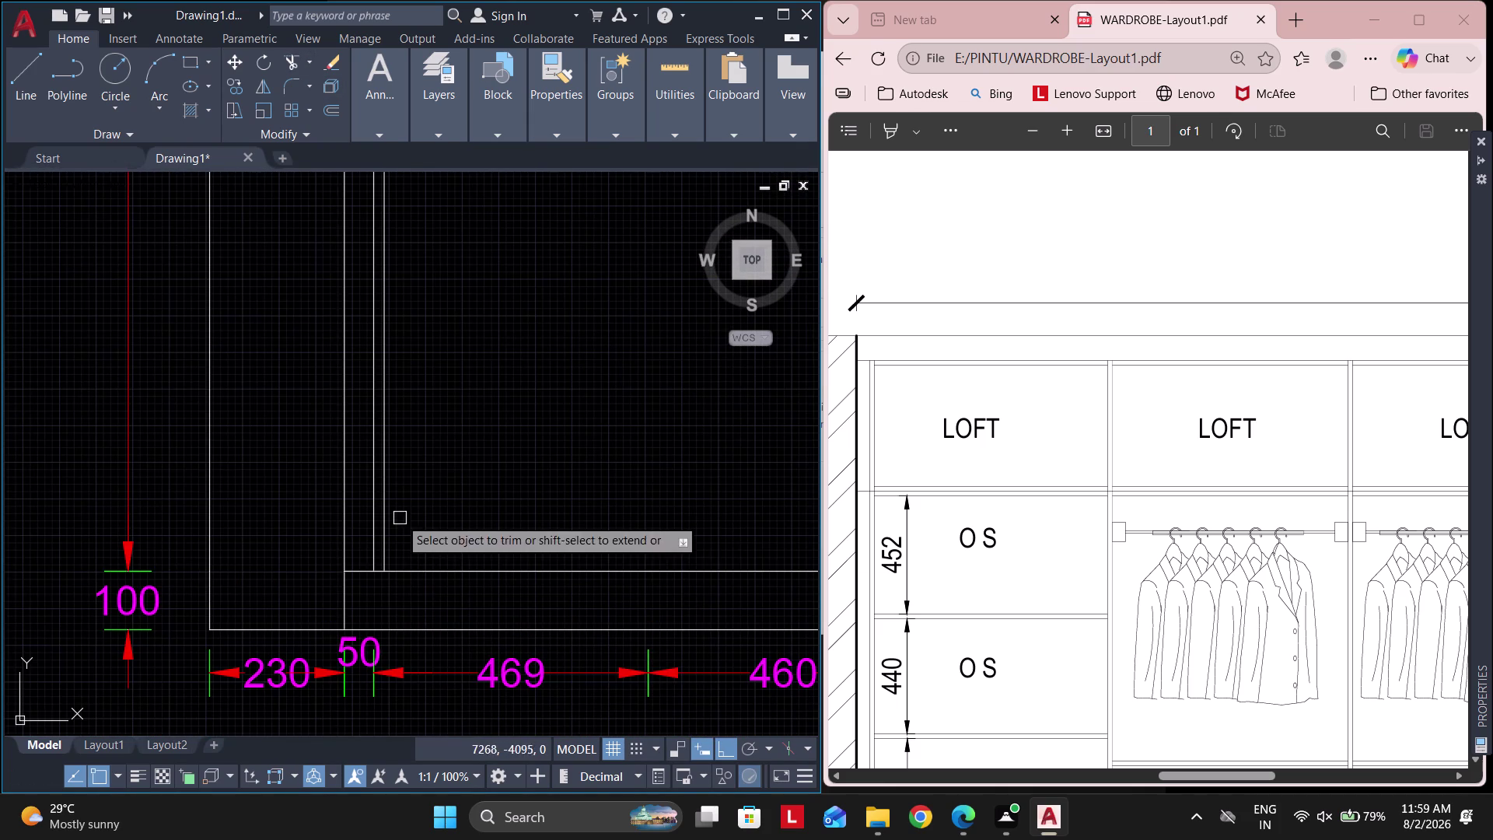
Trim the two leftover line segments along the bottom of the frame.
scroll(down, 3)
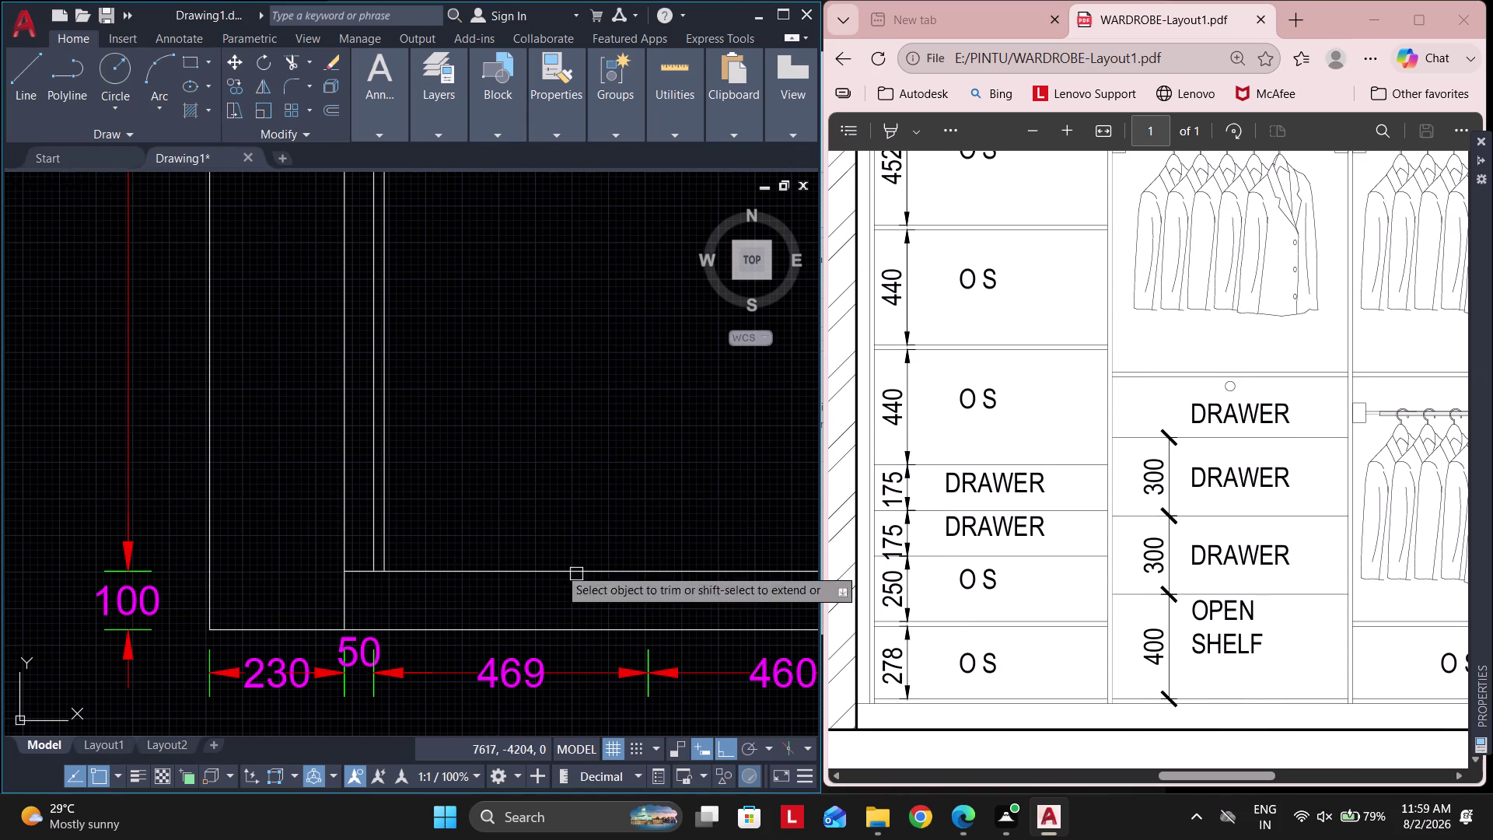
click(516, 451)
middle_drag(576, 503, 496, 499)
click(531, 465)
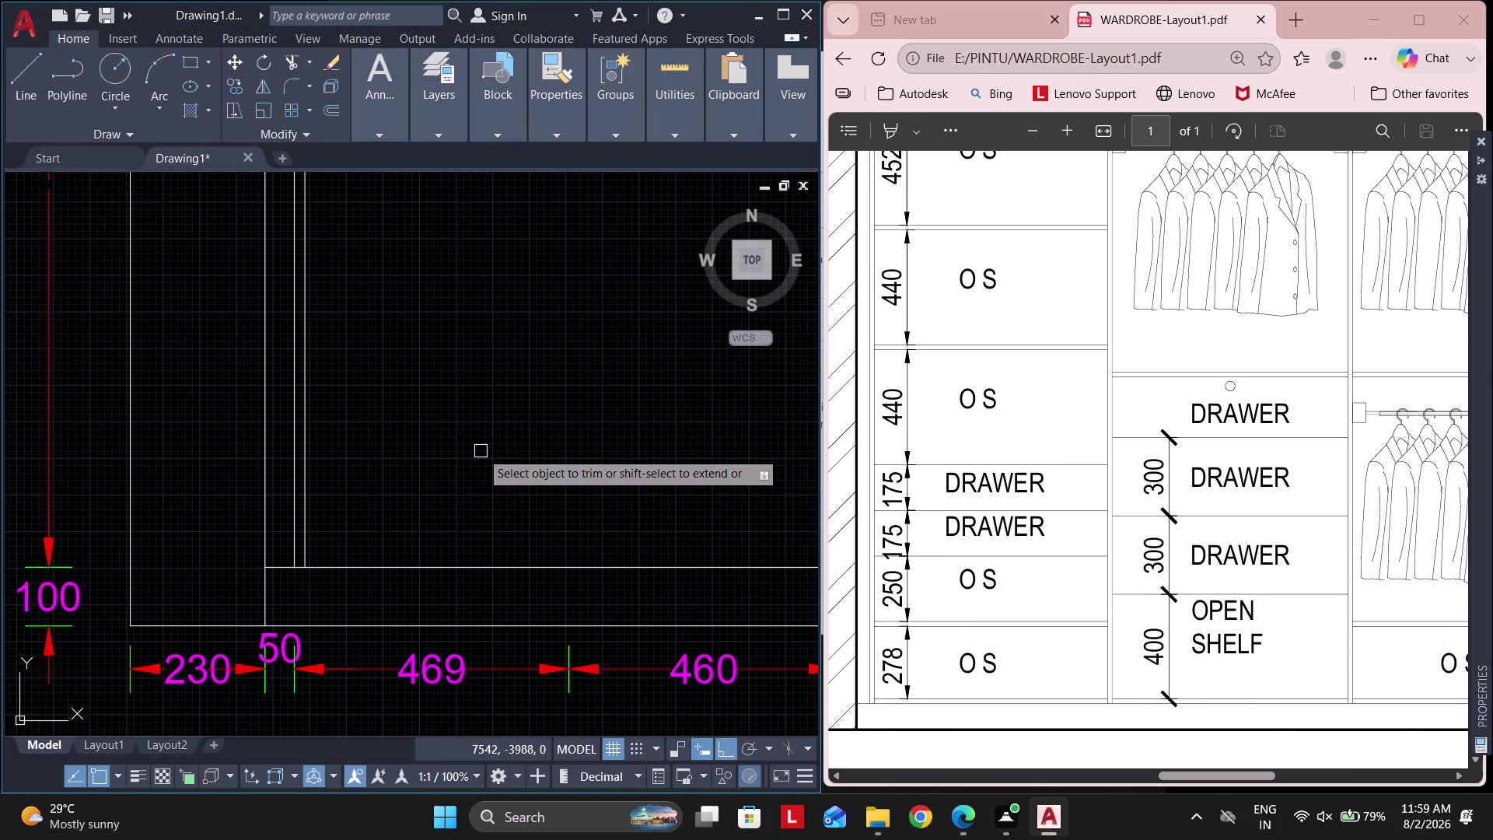
key(Escape)
click(329, 103)
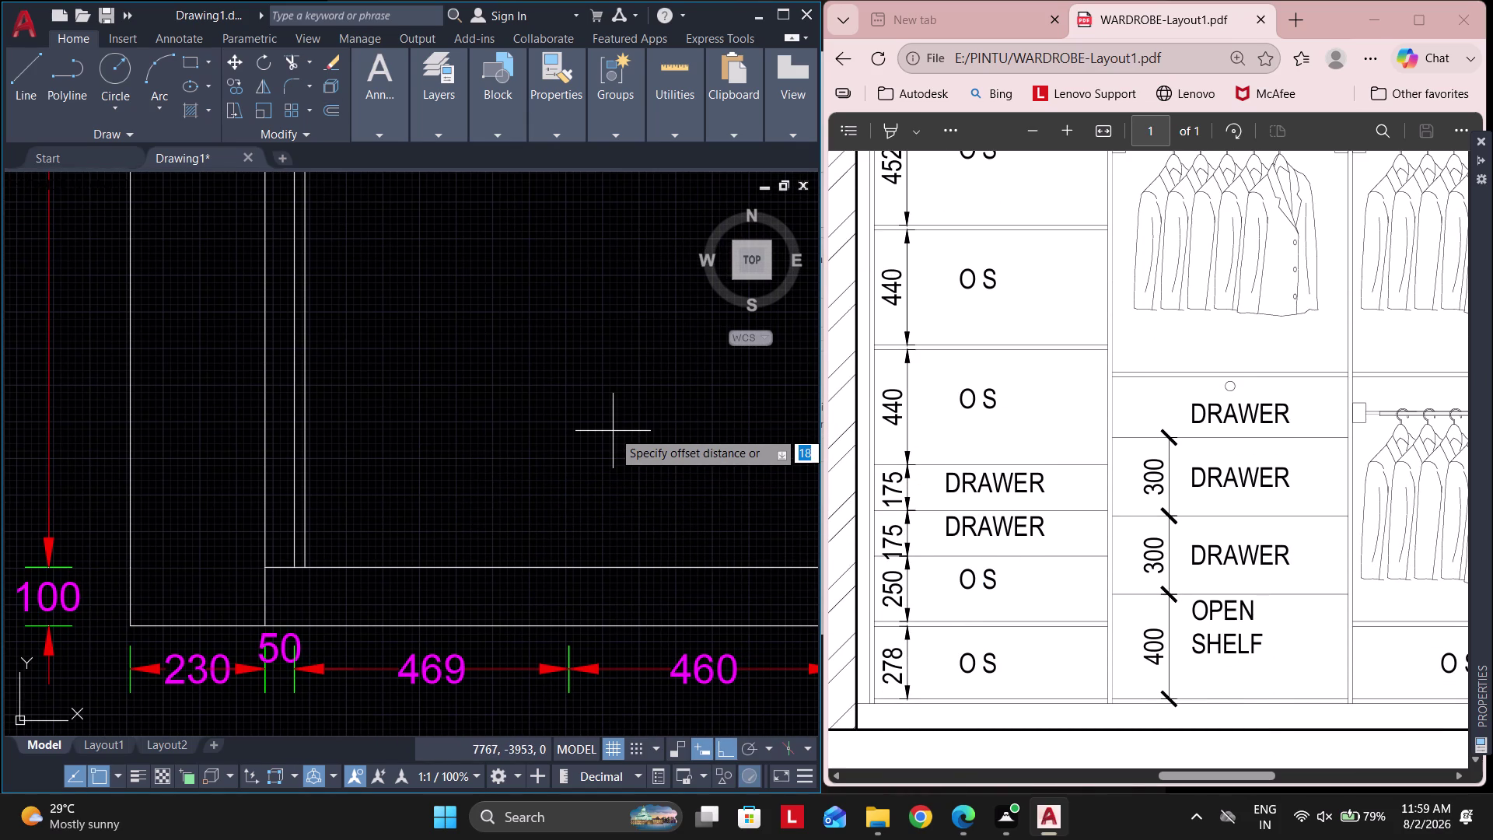
Offset the wardrobe base line 278 mm upward.
text(278)
key(Return)
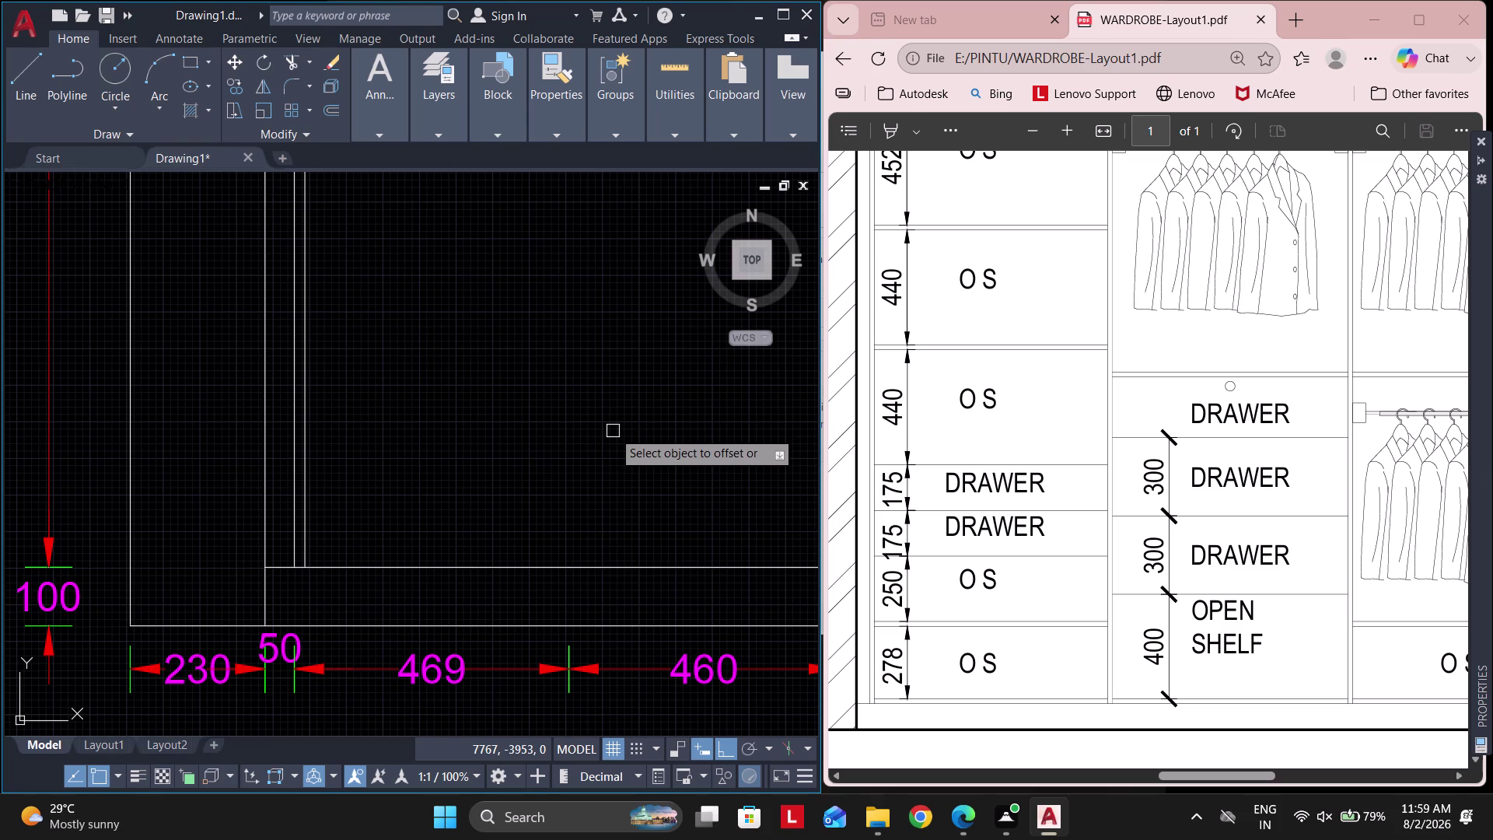
middle_drag(529, 483, 451, 474)
click(393, 558)
click(385, 456)
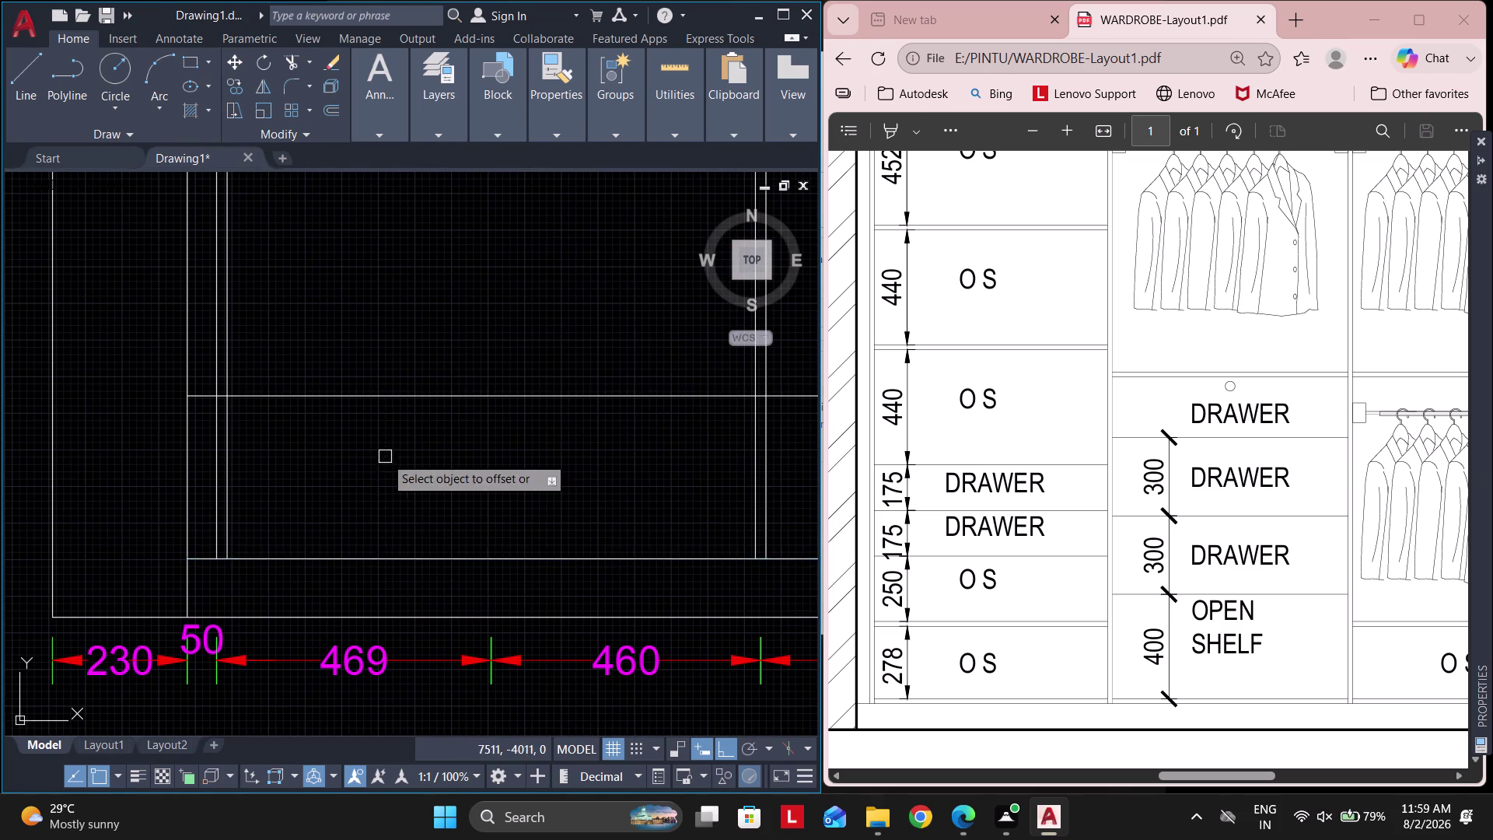
scroll(down, 3)
key(Escape)
Trim the overshooting line ends at the corners and delete a stray line.
scroll(down, 3)
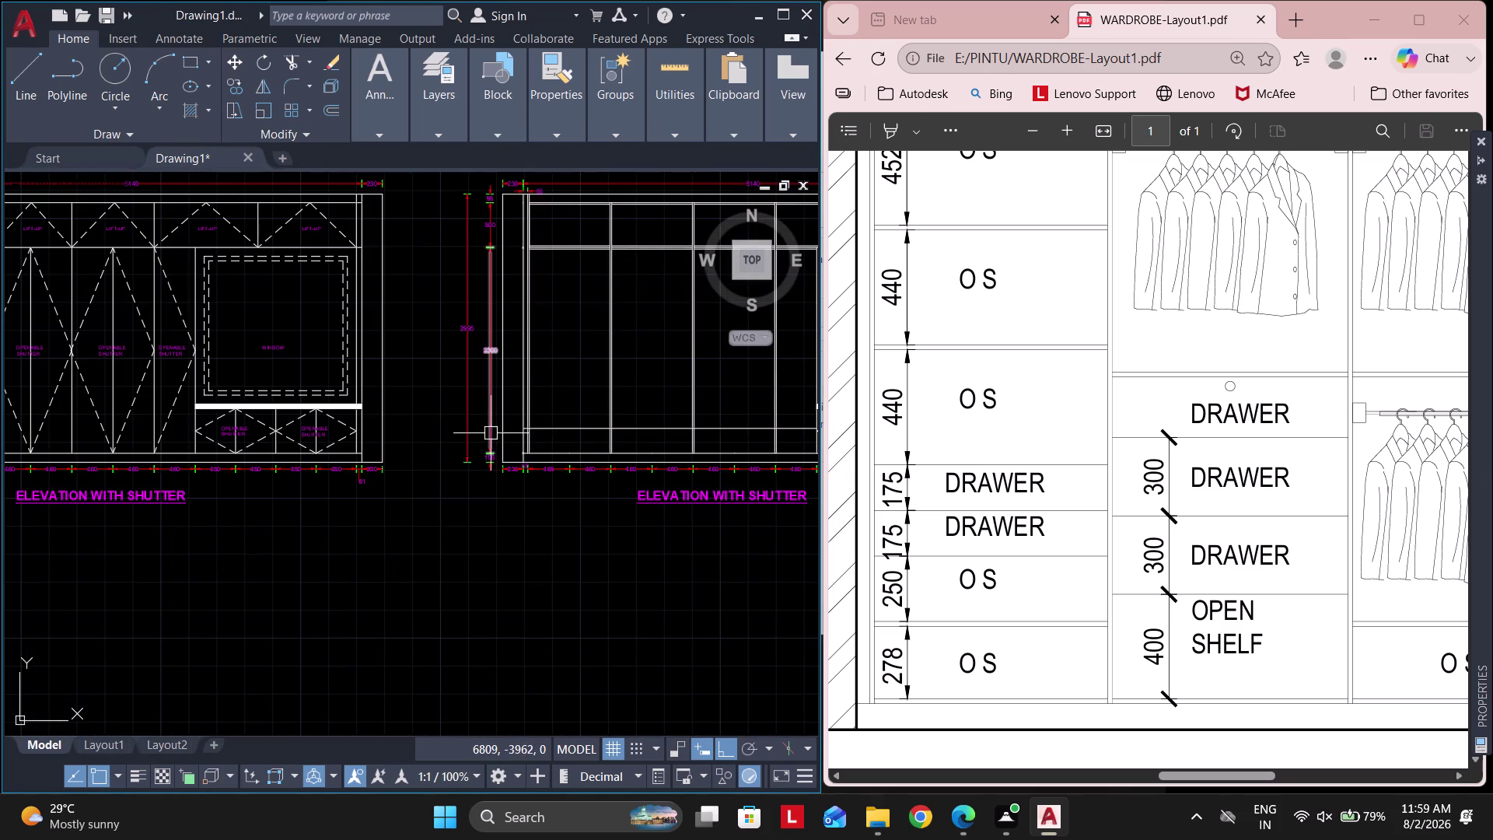
click(291, 59)
scroll(up, 3)
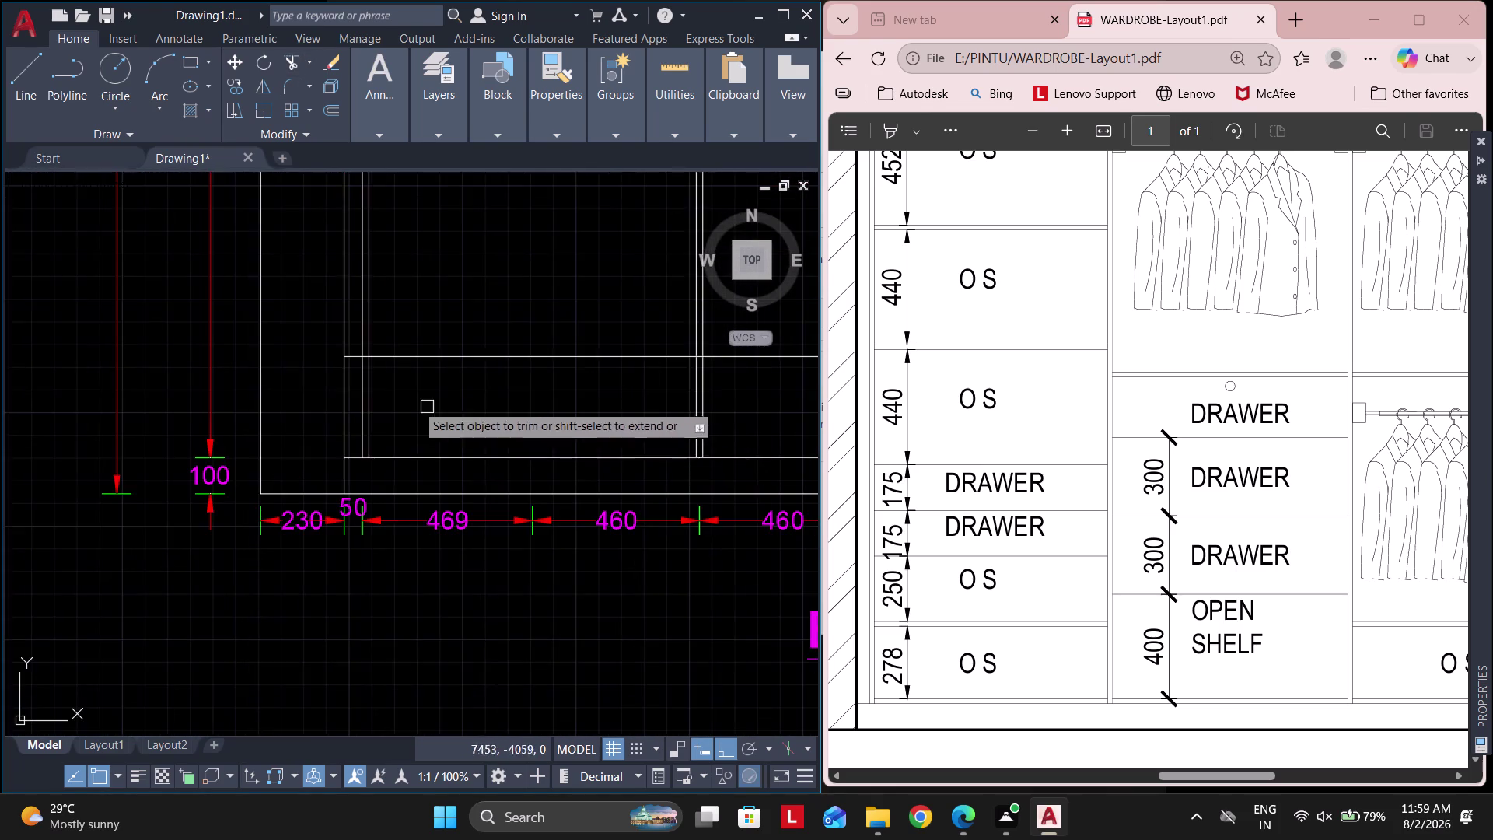
scroll(up, 3)
click(304, 315)
scroll(up, 3)
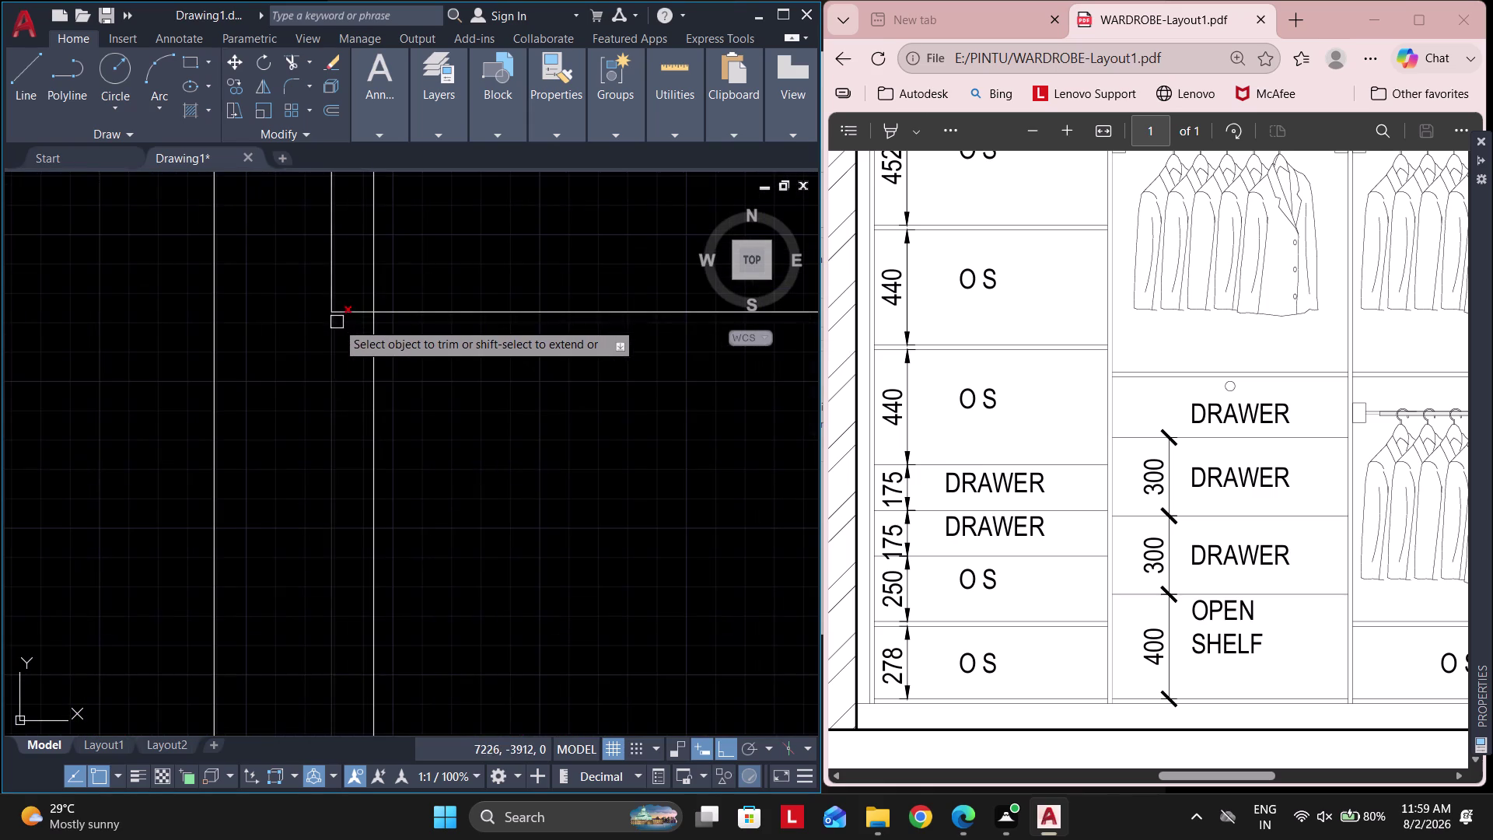
click(356, 311)
scroll(down, 3)
scroll(down, 3)
scroll(down, 3)
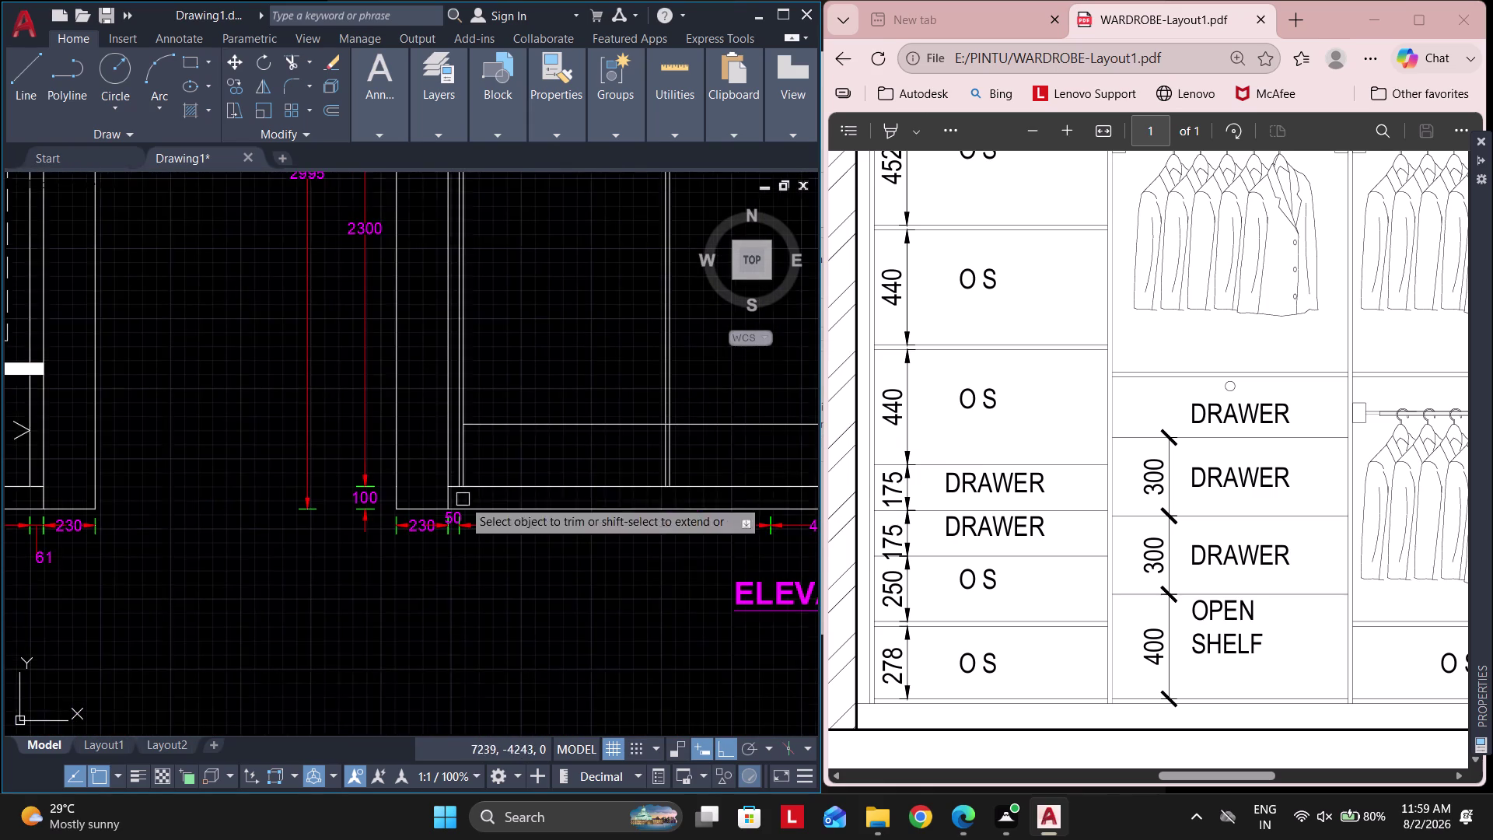
middle_drag(594, 454, 456, 454)
scroll(up, 3)
scroll(up, 3)
click(581, 393)
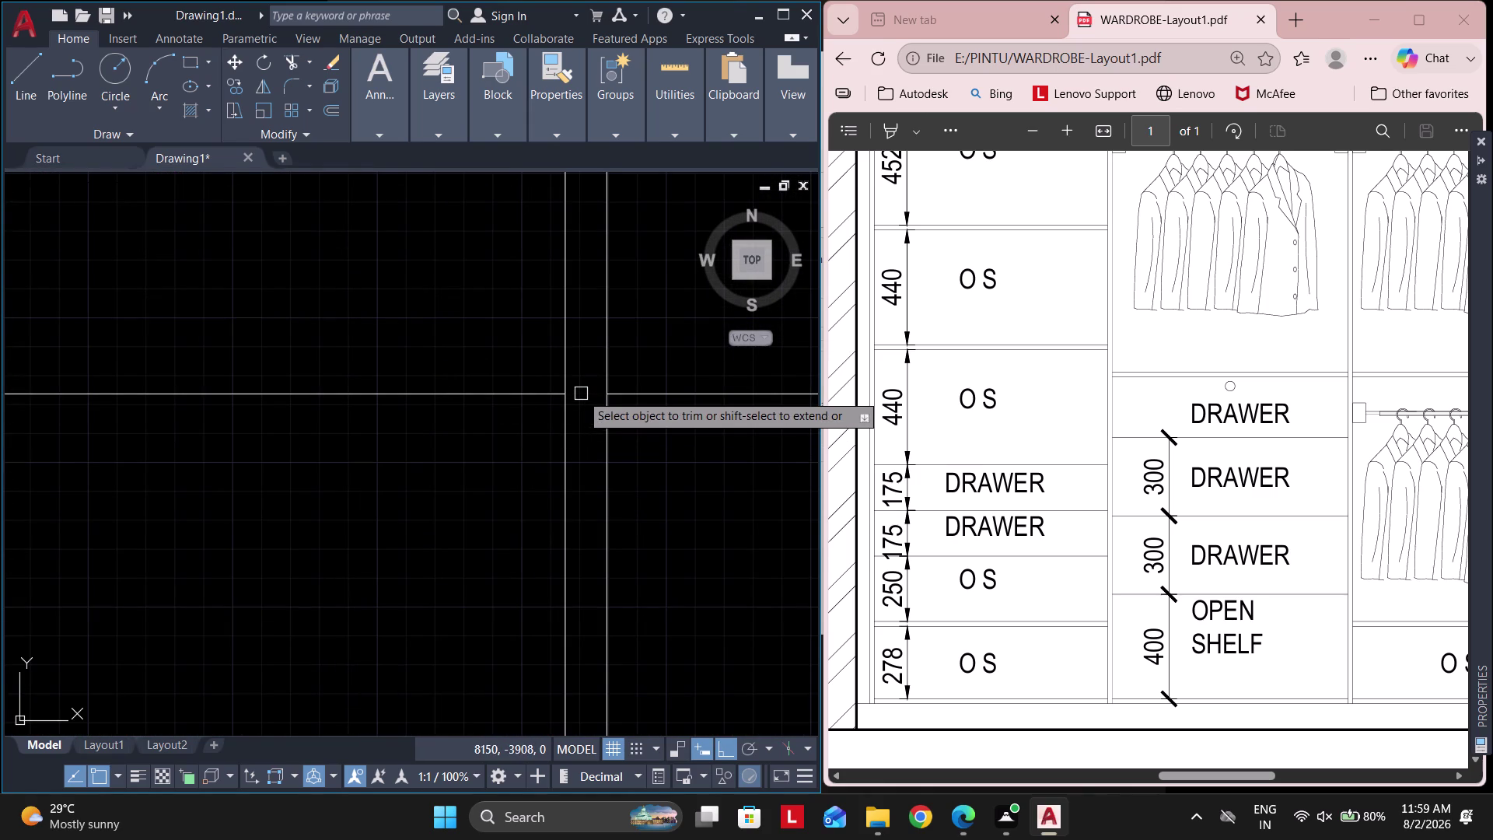
key(Escape)
drag(686, 449, 687, 422)
click(659, 338)
key(Delete)
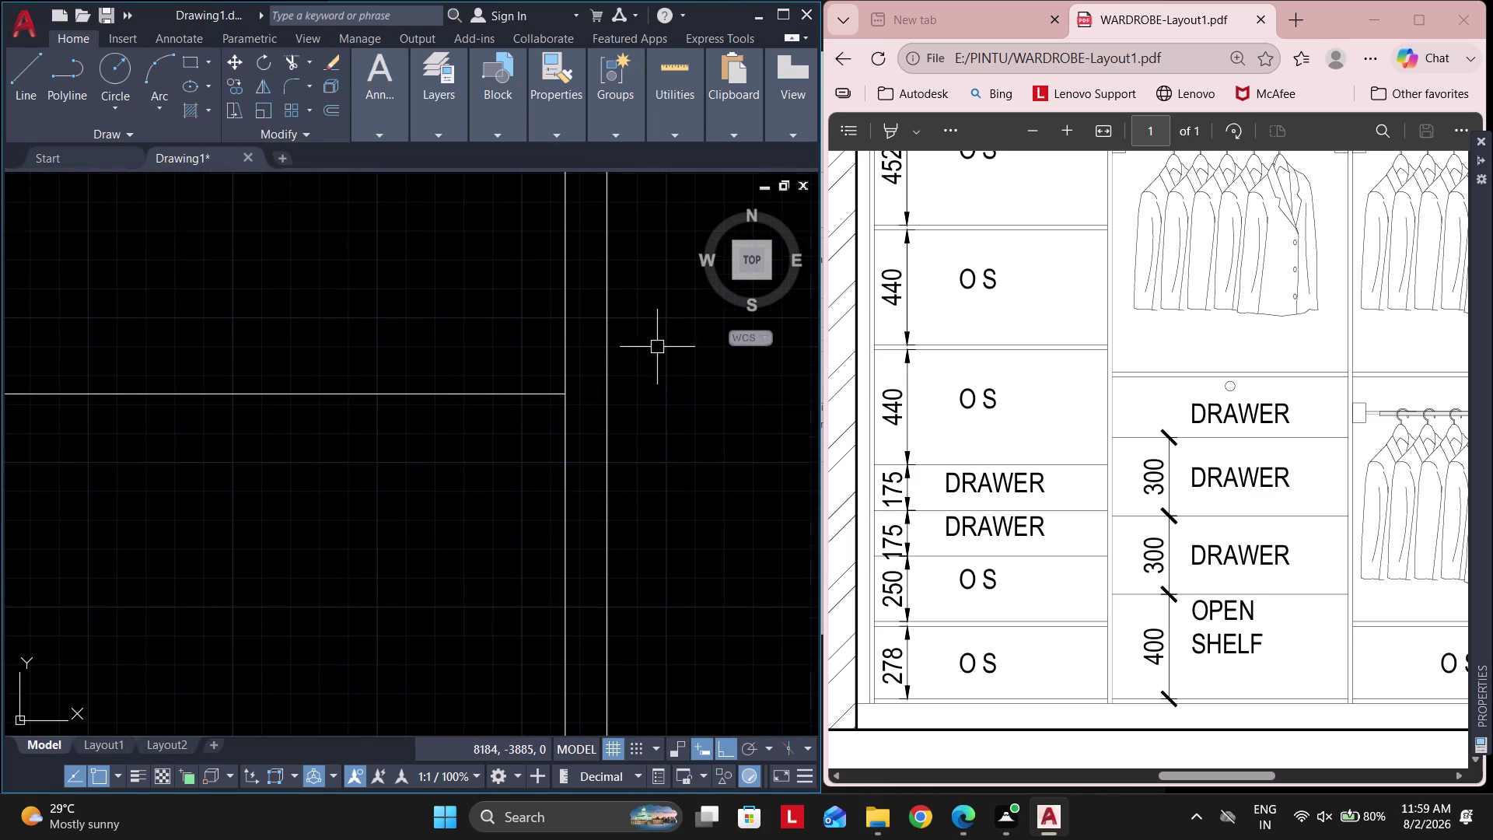
scroll(down, 3)
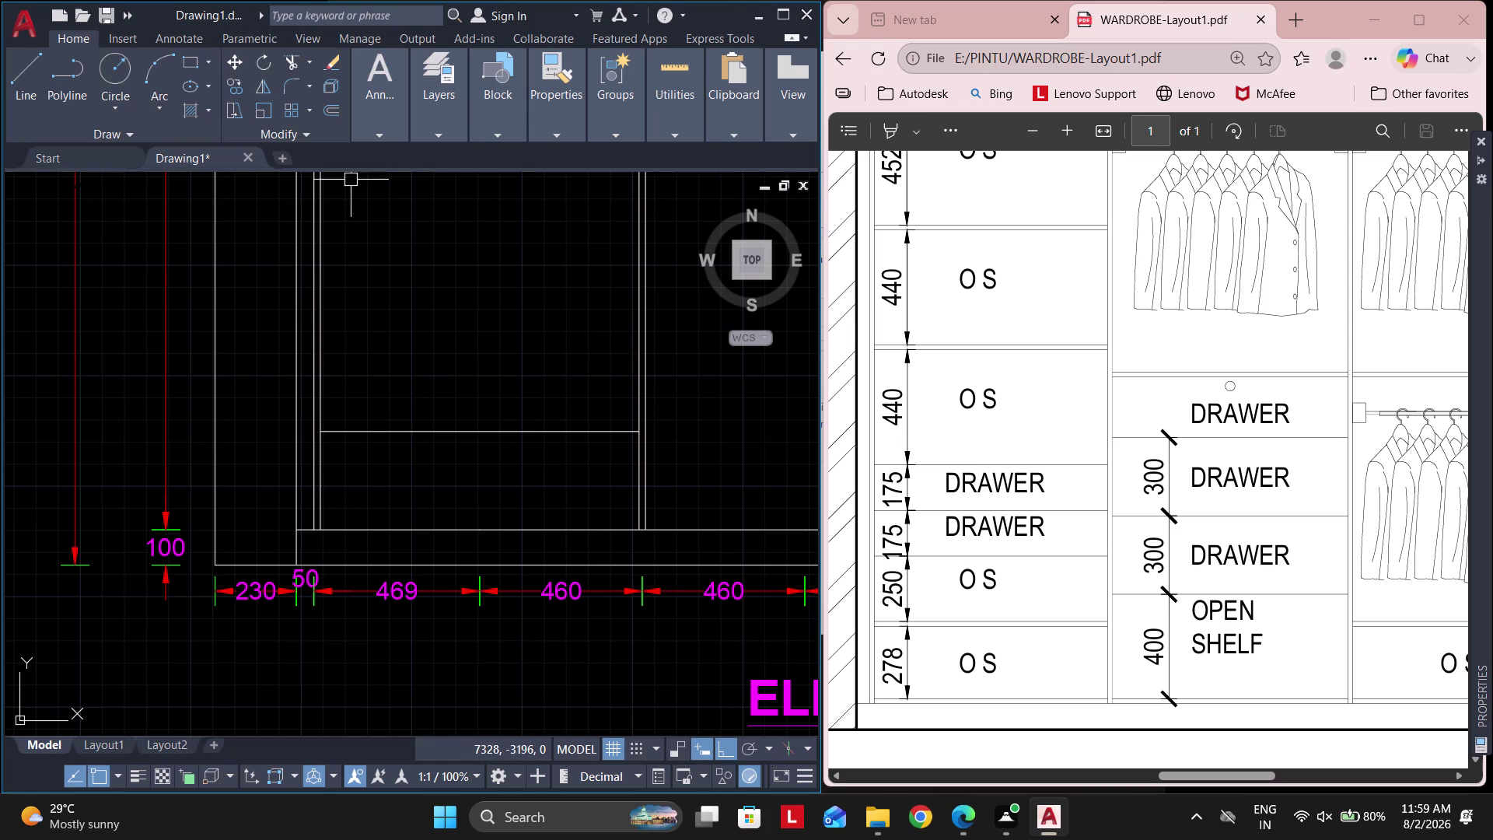
Offset the new shelf line 18 mm upward to give it thickness.
click(329, 104)
text(18)
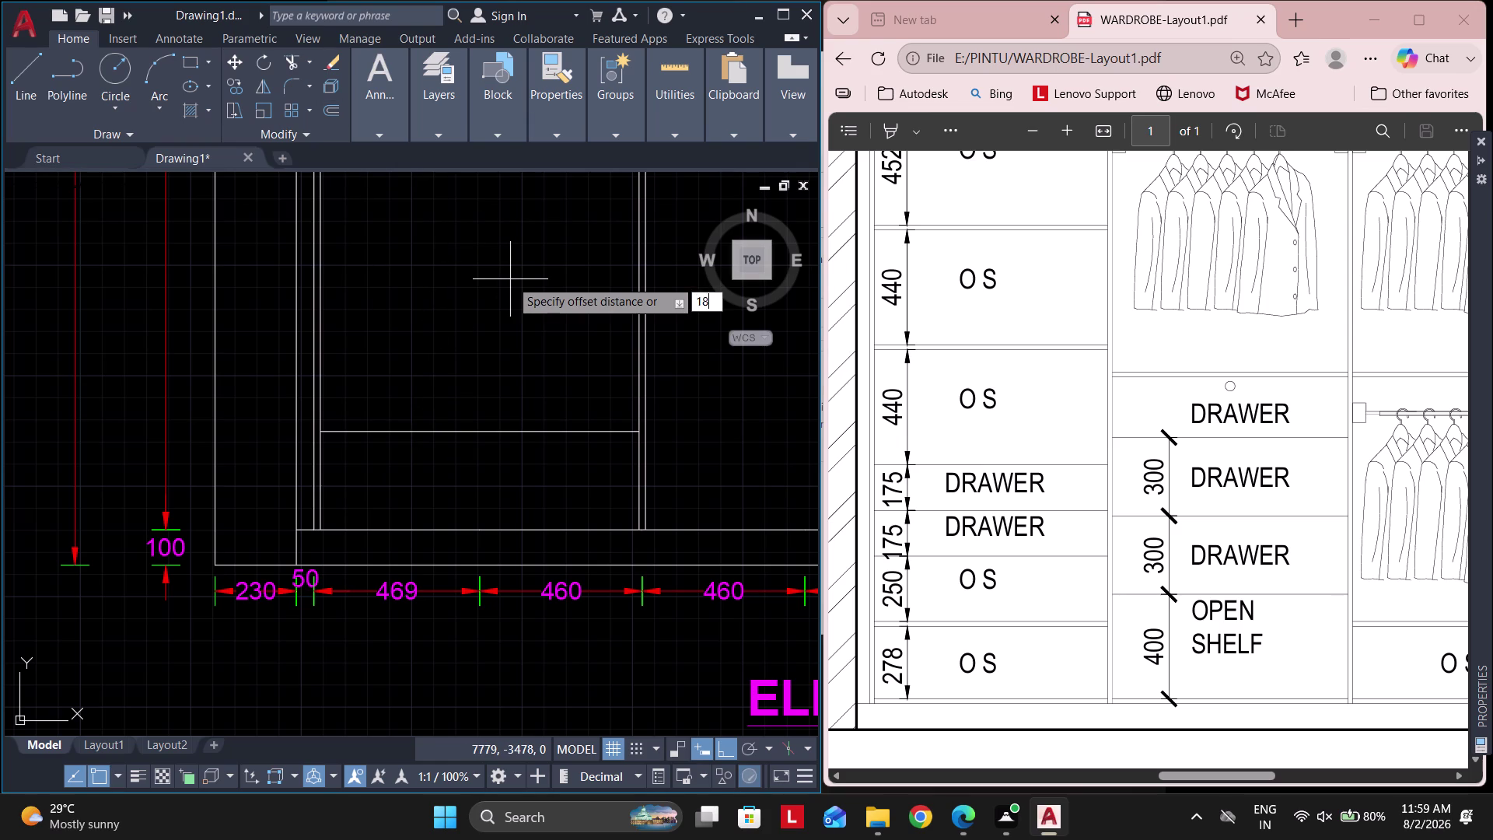
key(Return)
click(517, 431)
click(487, 321)
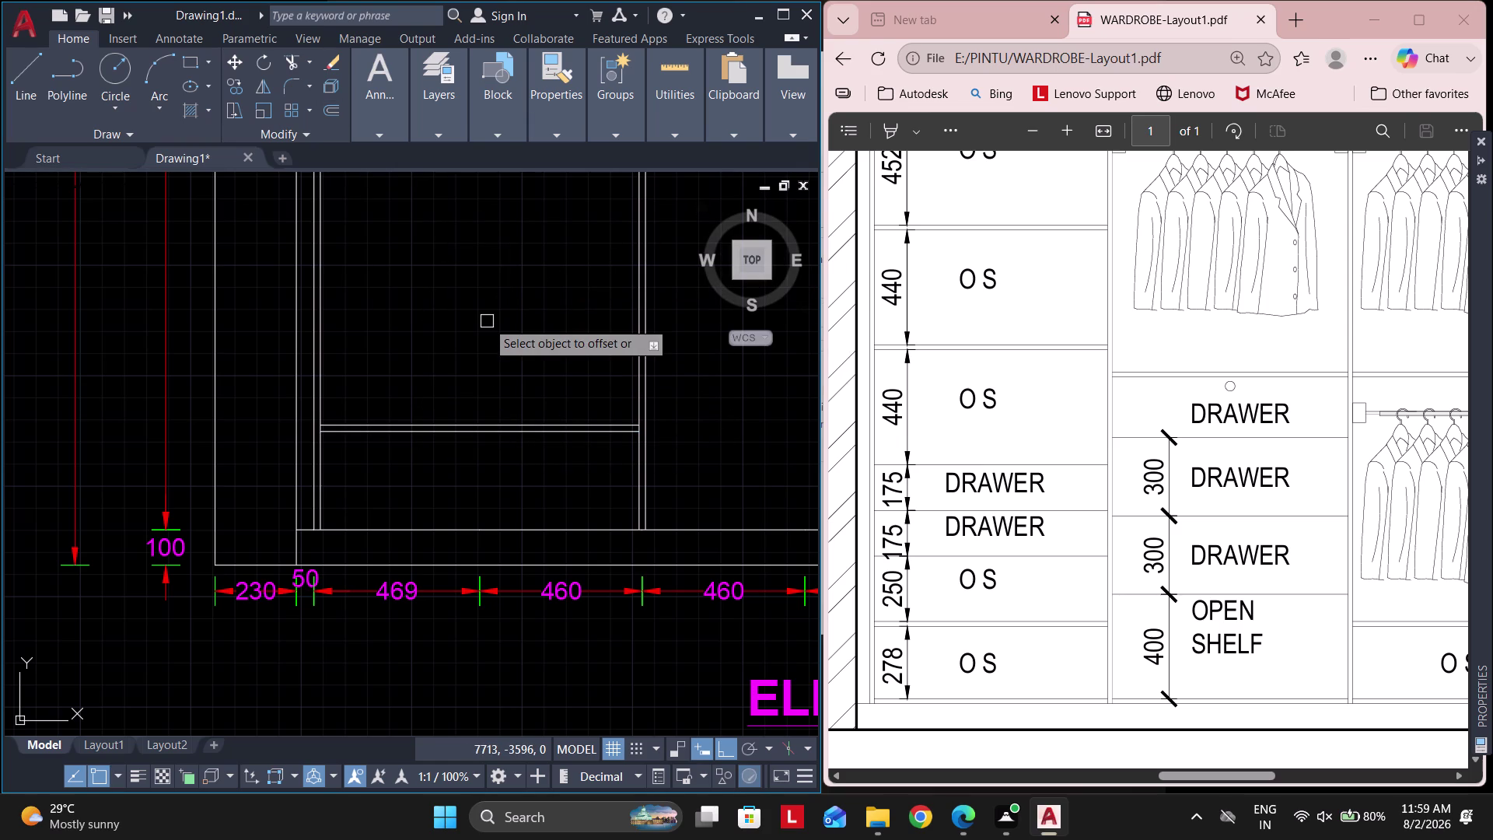
key(Return)
Copy the shelf line 250 mm higher for the next shelf.
text(O)
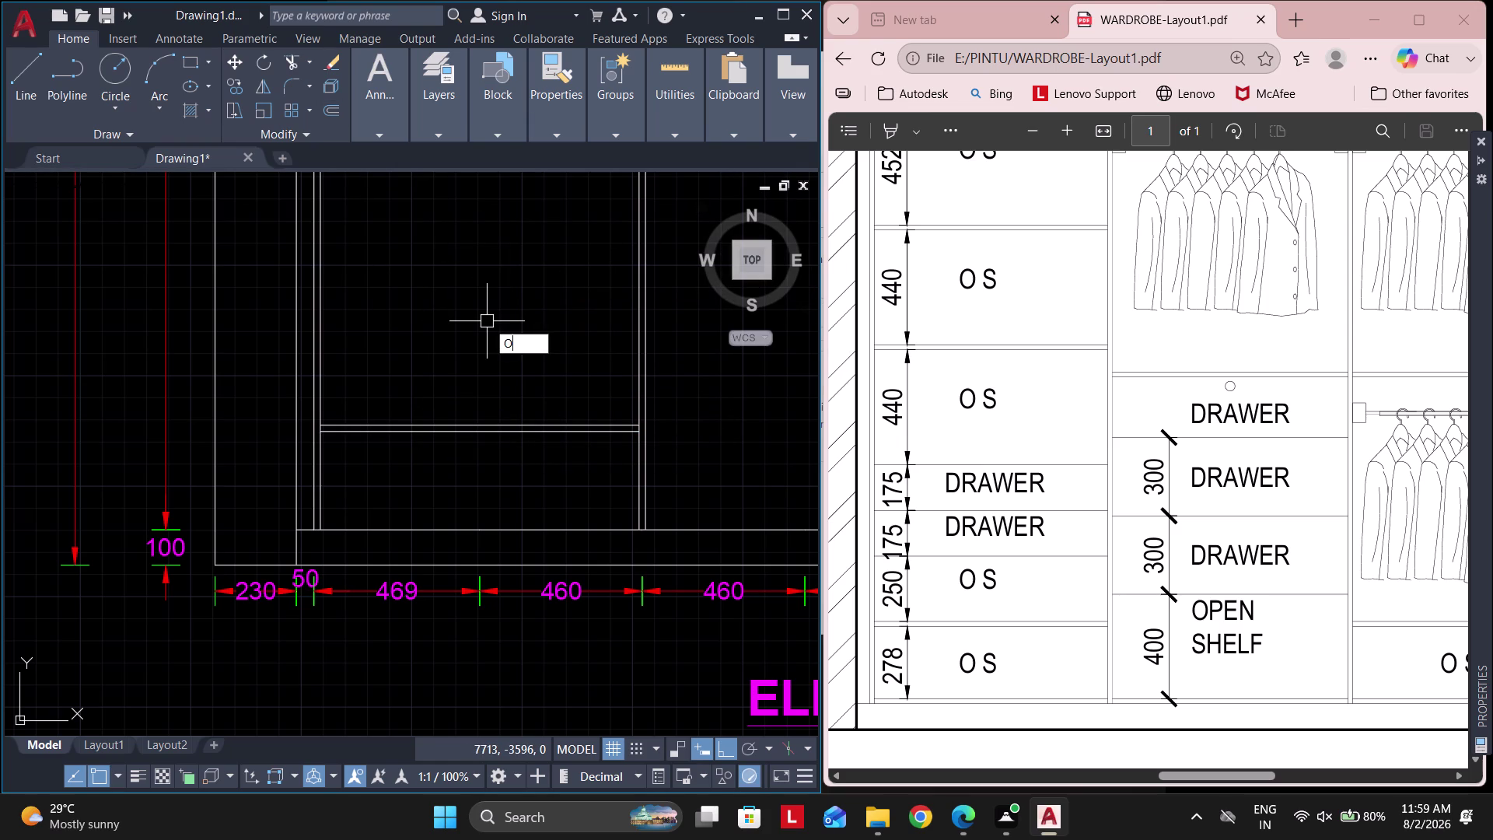
key(space)
text(250)
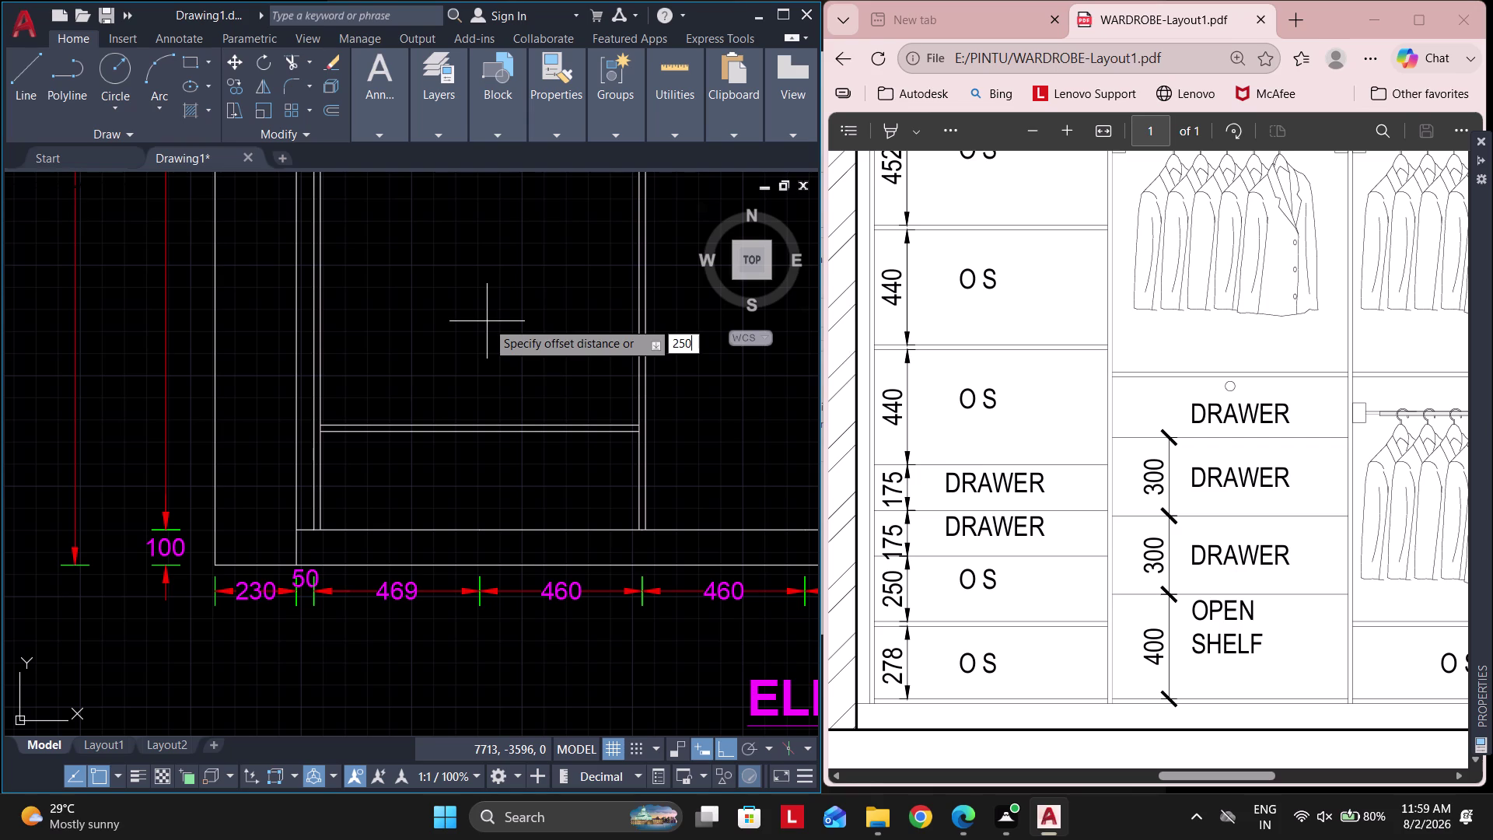
key(Return)
click(487, 423)
click(472, 377)
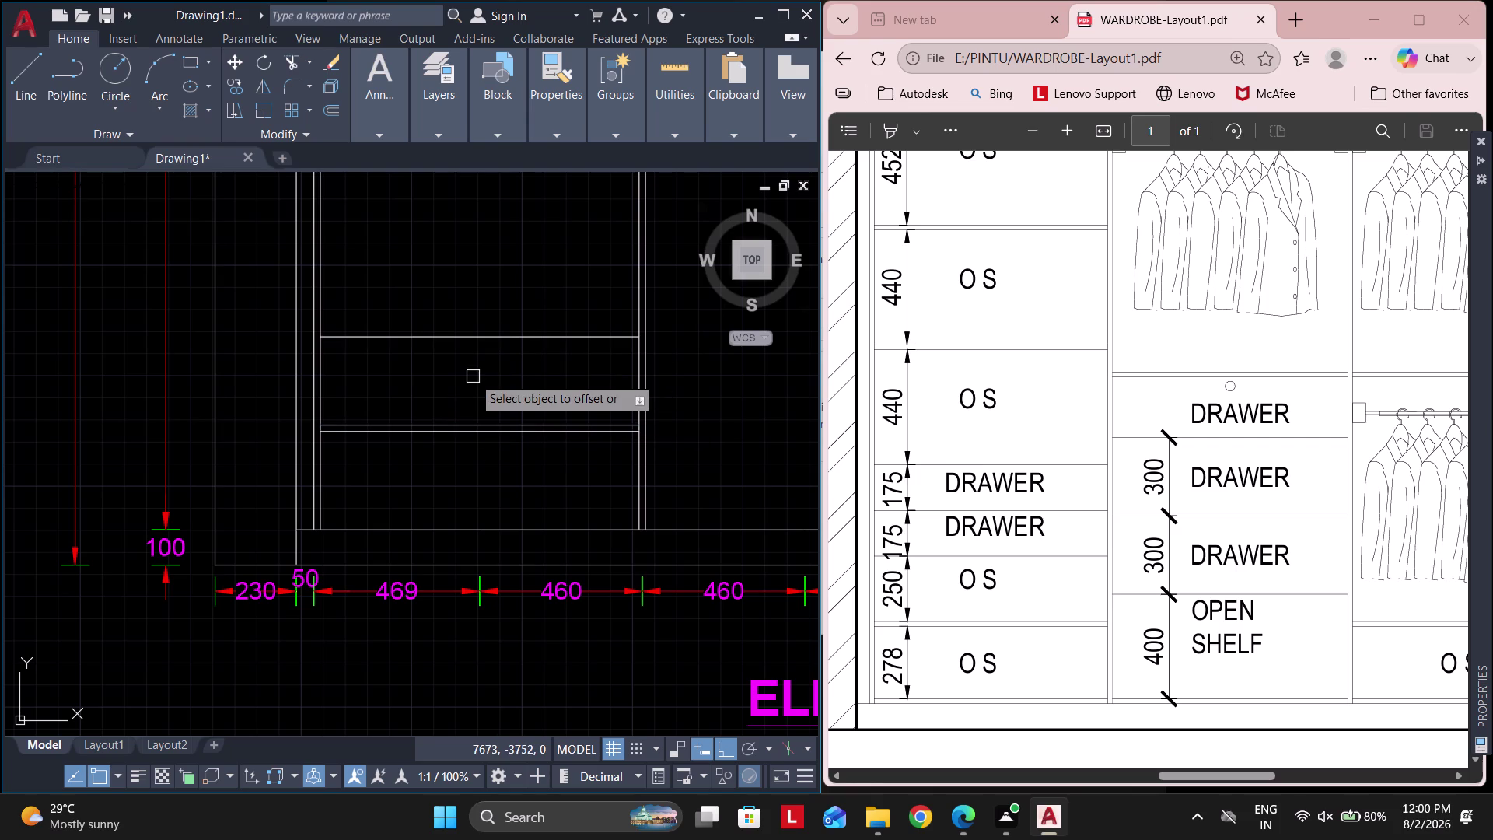
key(Return)
Add an 18 mm thickness line above the 250 mm shelf.
key(Return)
text(18)
key(Return)
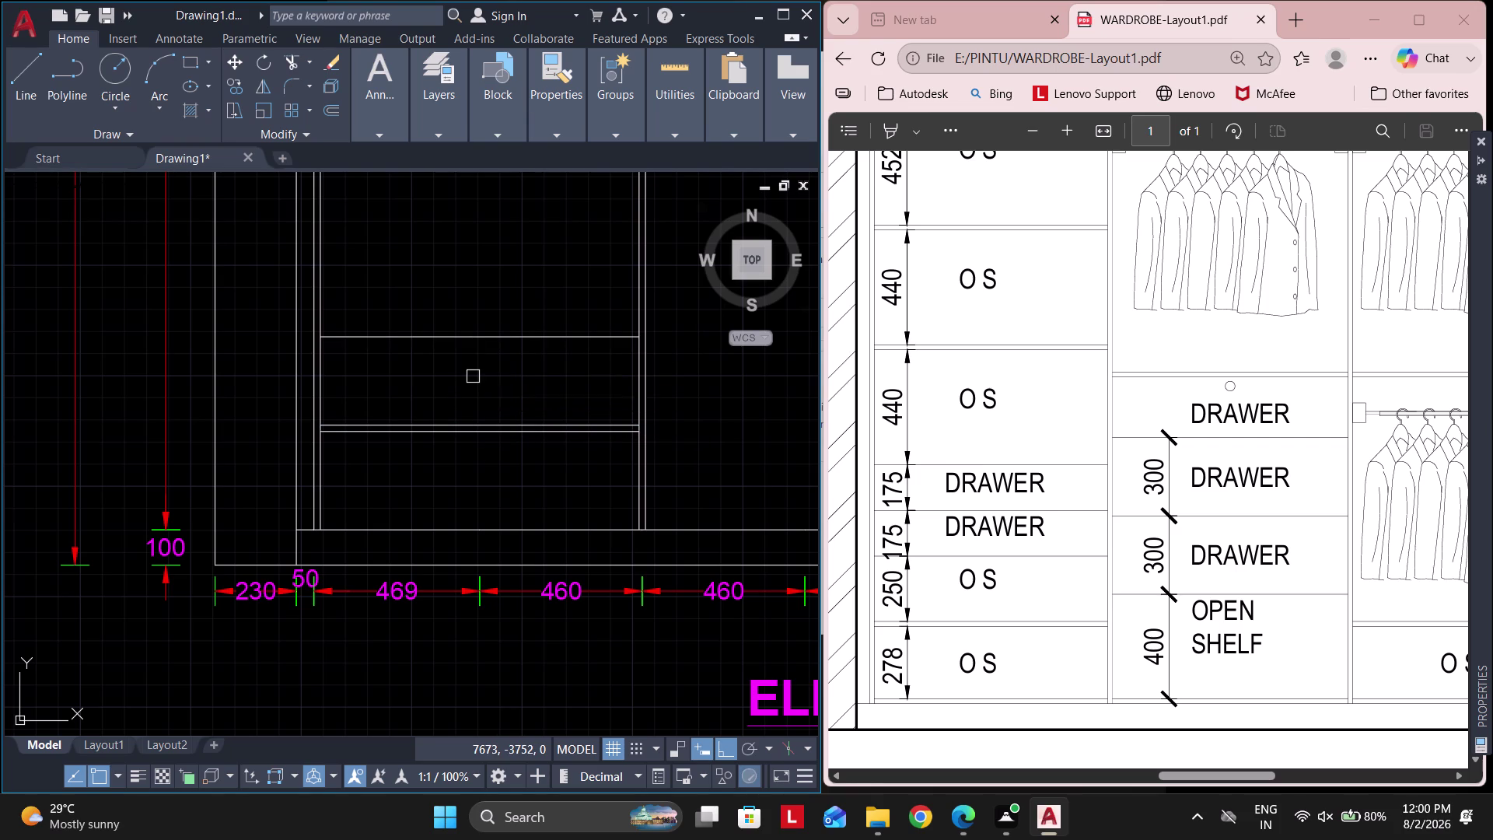
click(474, 356)
middle_drag(473, 356, 437, 479)
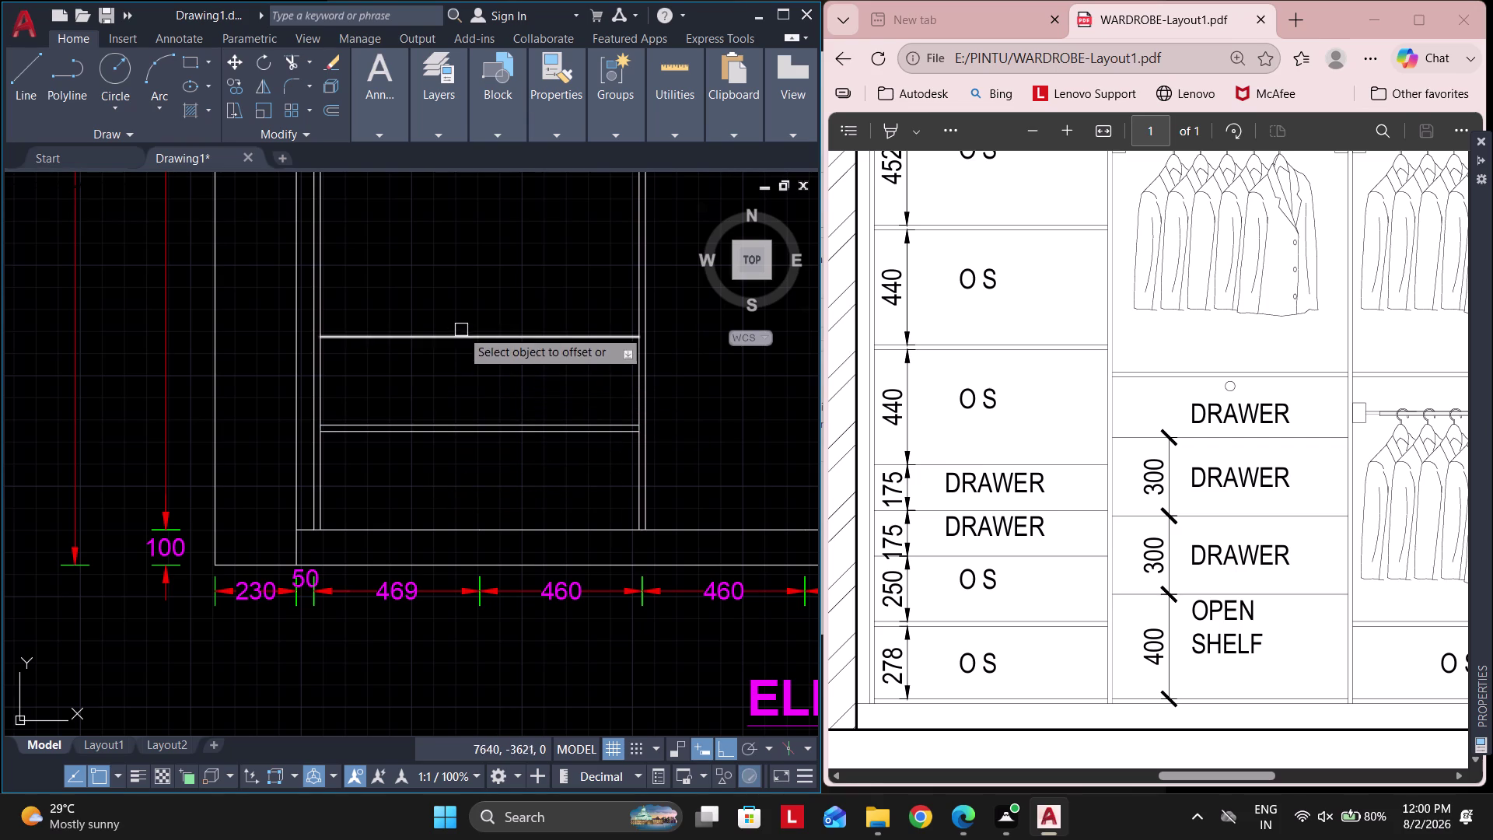
click(461, 338)
click(441, 281)
middle_drag(533, 286, 443, 420)
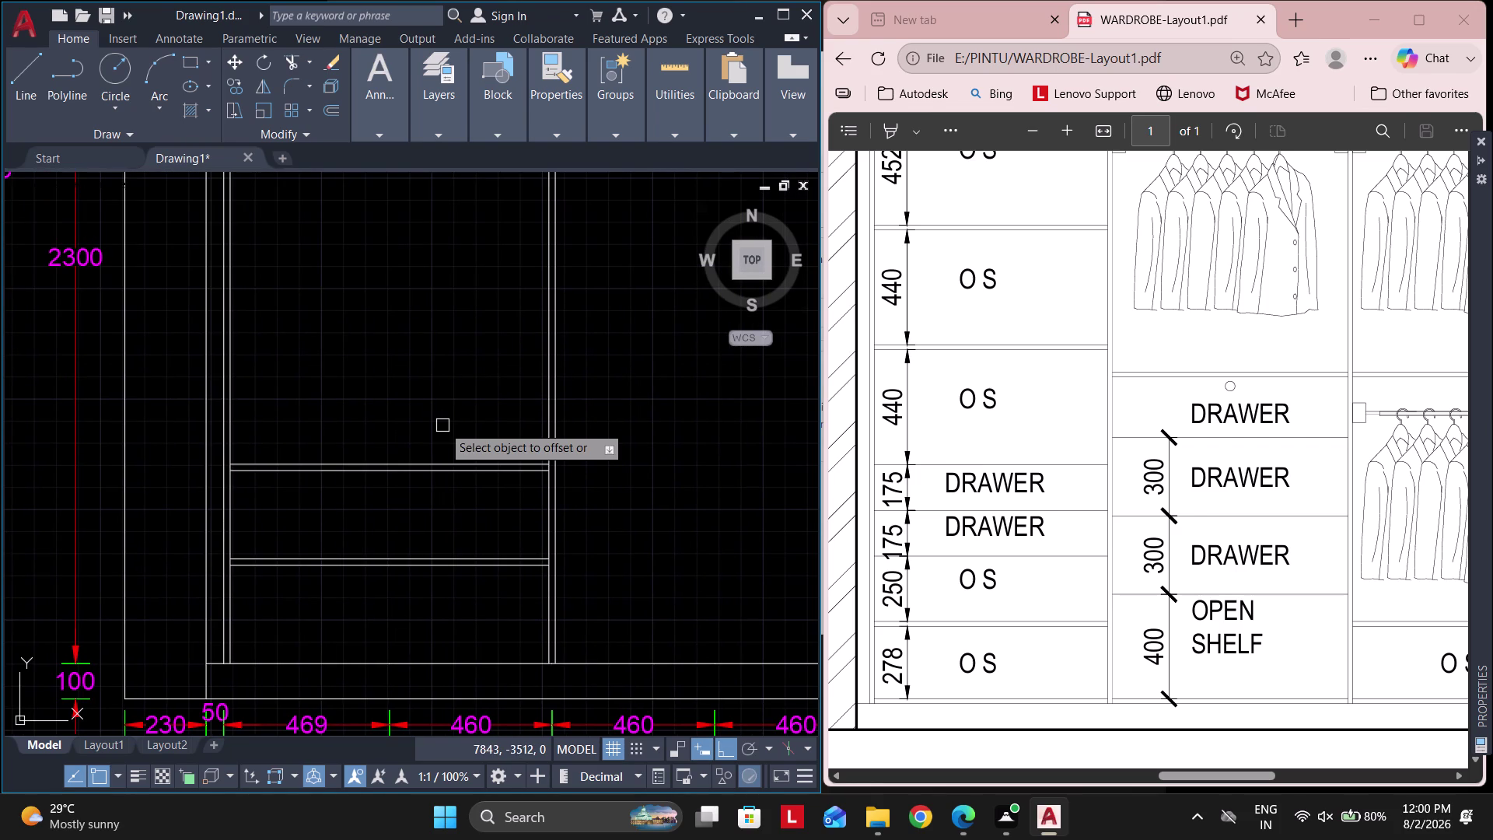
key(Return)
Offset the top shelf line 175 mm up for the first drawer line.
key(Return)
text(175)
key(Return)
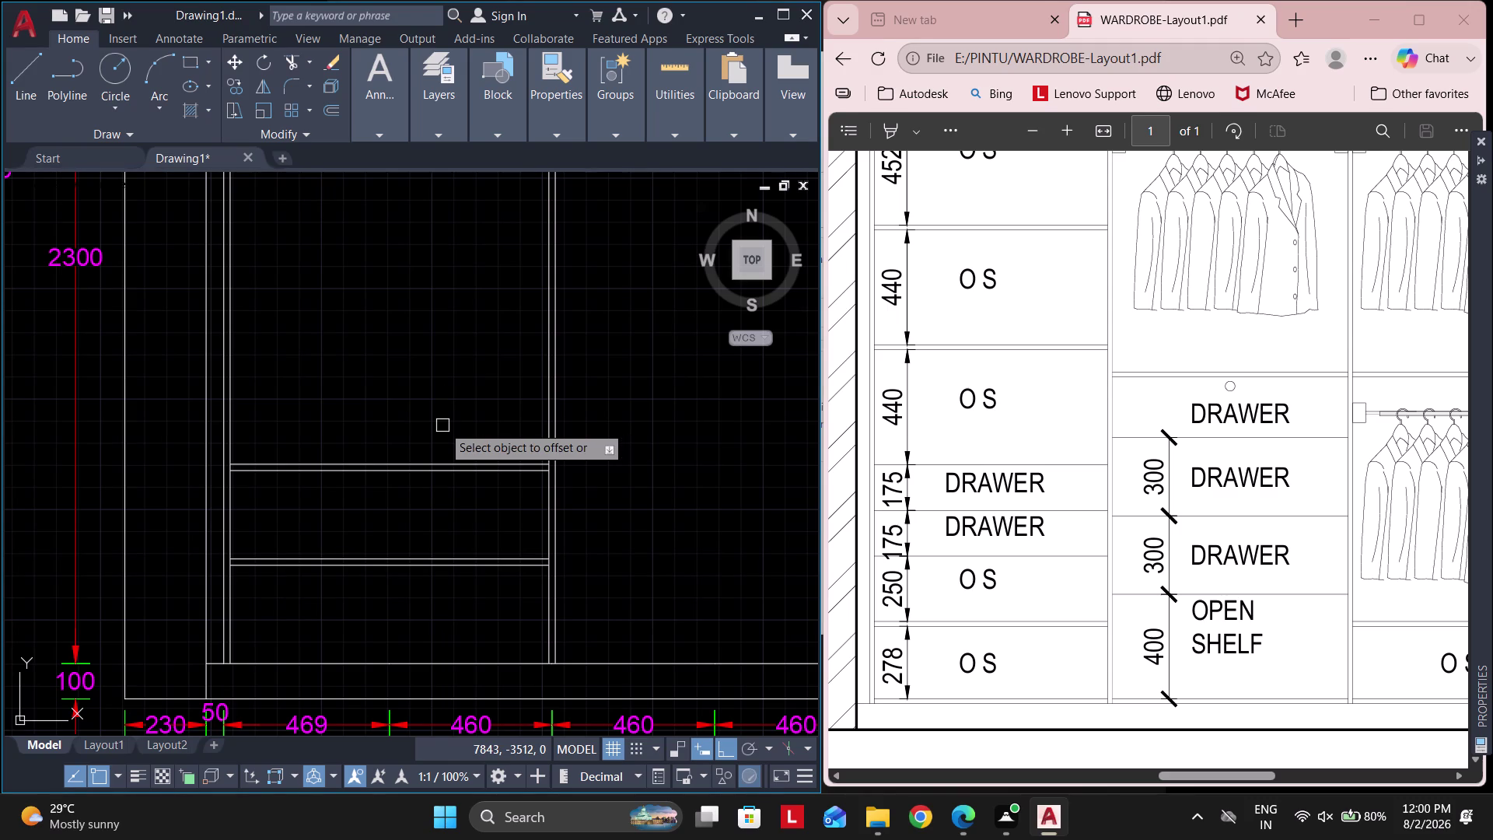
click(449, 462)
click(432, 416)
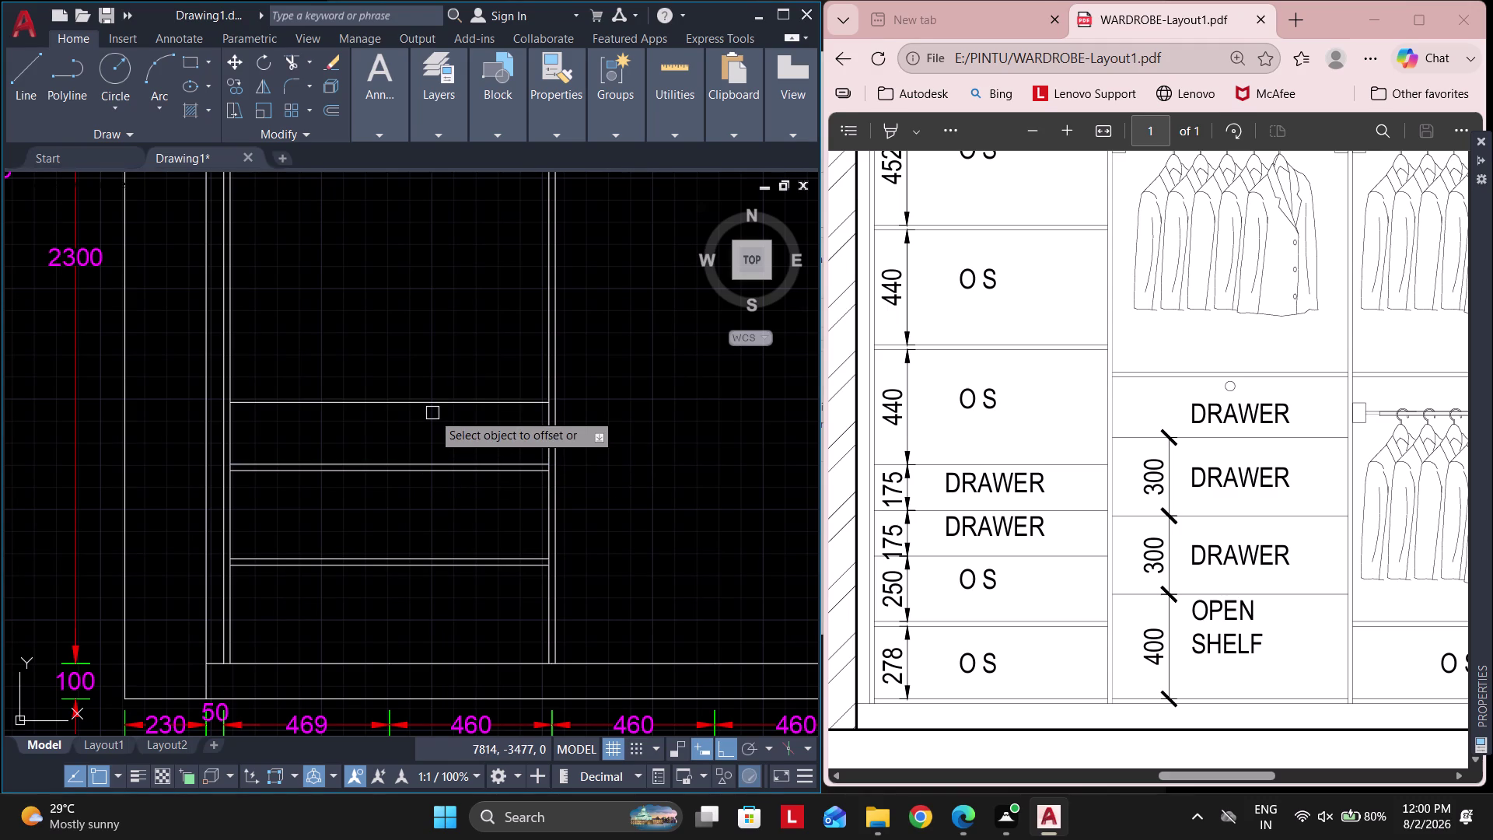
key(Return)
Offset the drawer line another 175 mm up for the second drawer.
key(Return)
text(17)
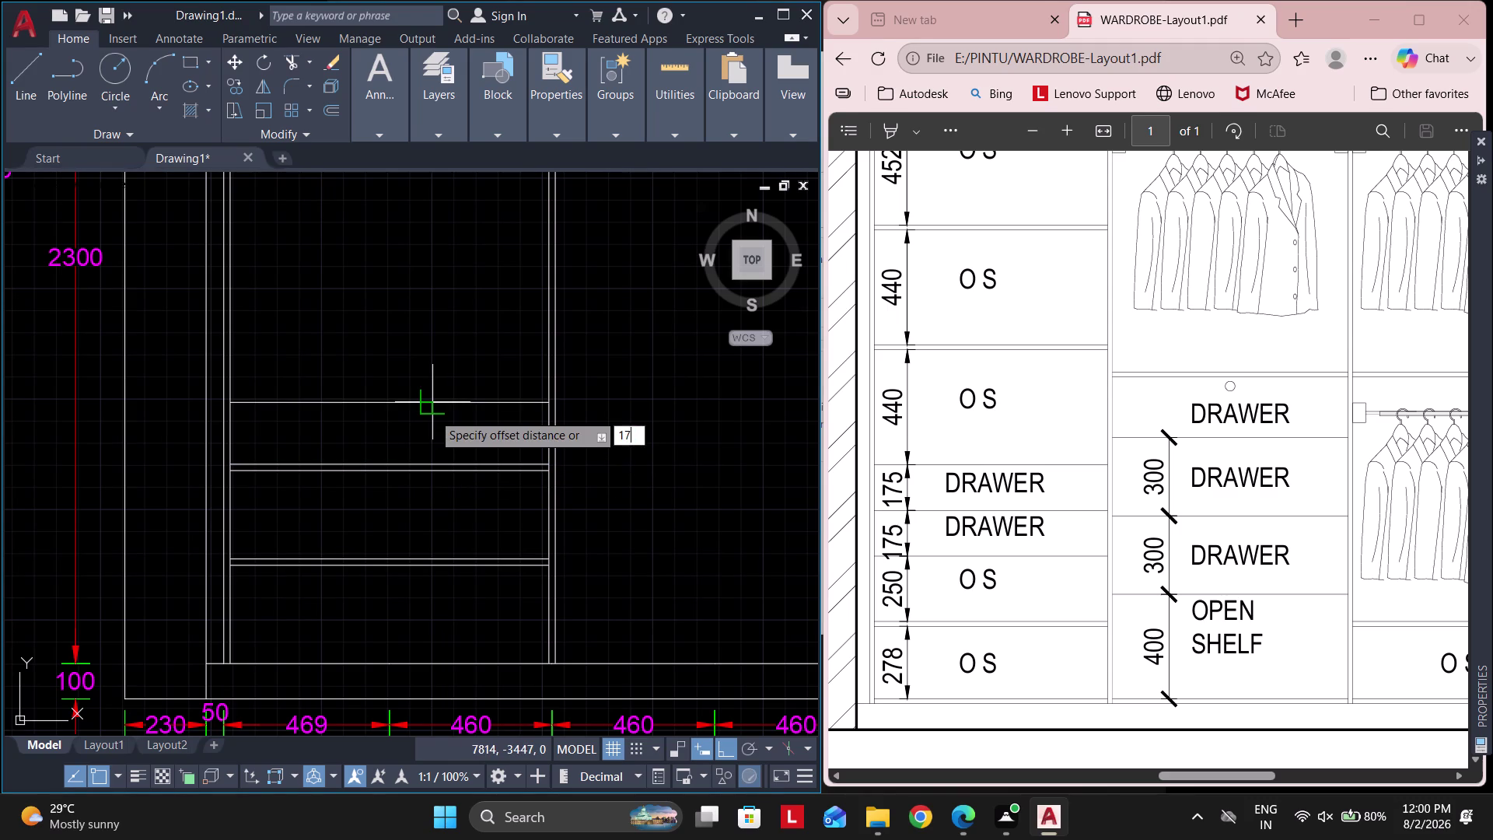
text(5)
key(Return)
click(494, 406)
click(464, 360)
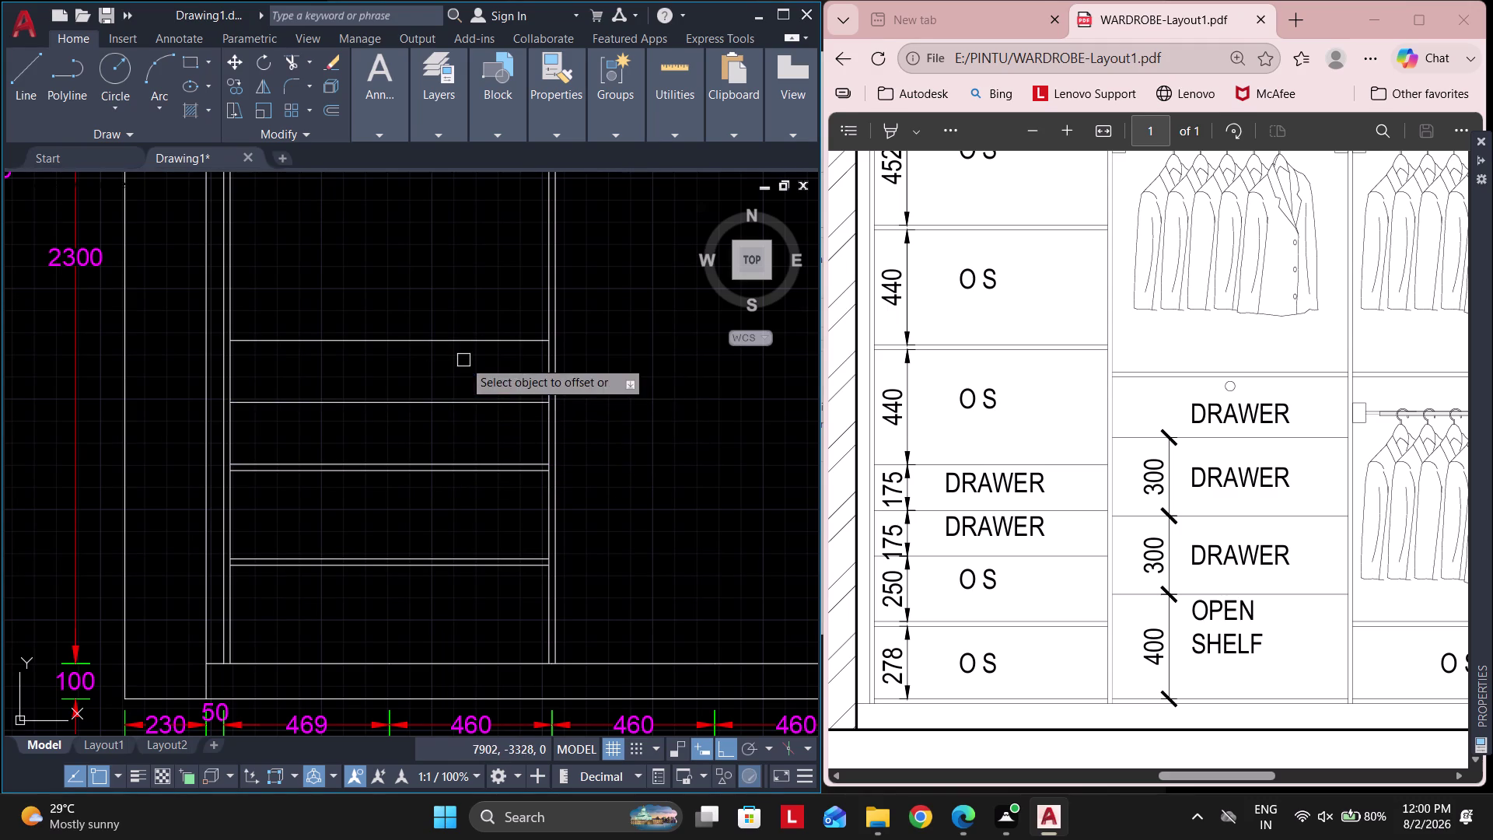
right_drag(528, 402, 503, 487)
middle_drag(516, 438, 502, 487)
key(Return)
Copy the shelf line 440 mm higher for the next shelf.
key(Return)
text(4)
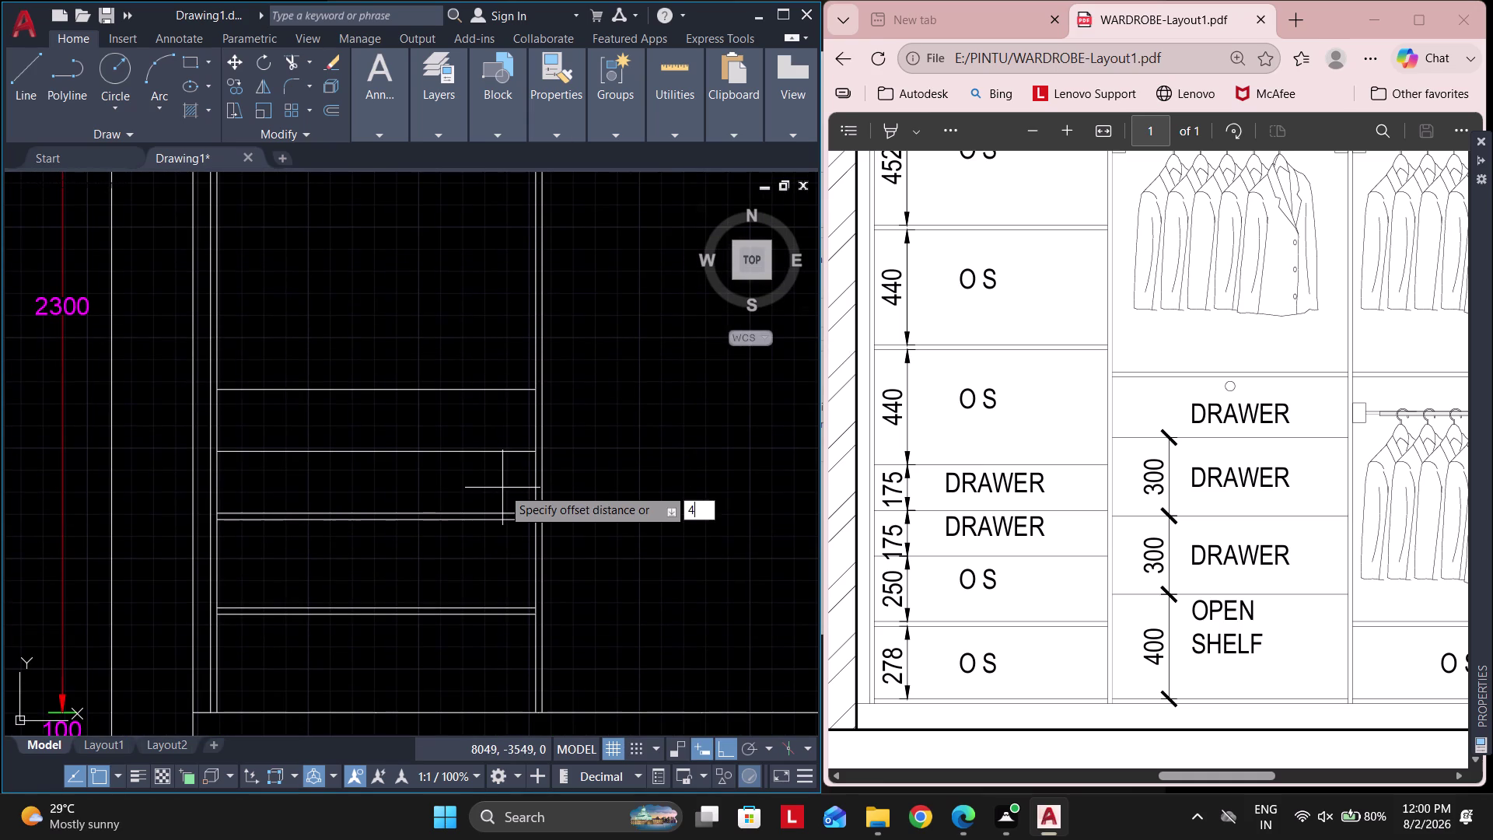
text(40)
key(Return)
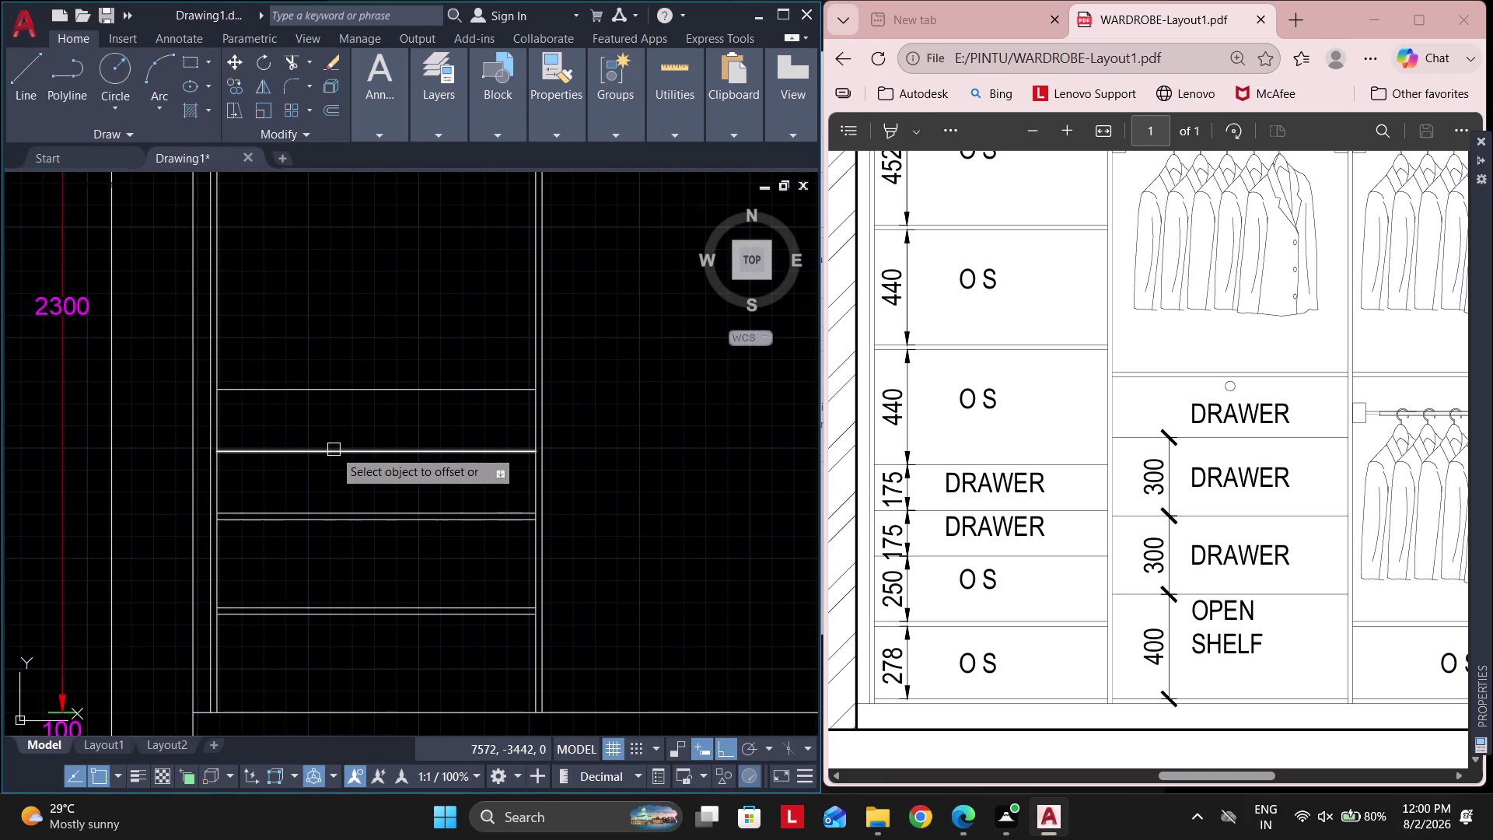
click(343, 387)
click(344, 295)
scroll(down, 3)
middle_drag(412, 340, 410, 364)
key(Return)
Give the 440 mm shelf an 18 mm thickness line.
key(Return)
text(18)
key(Return)
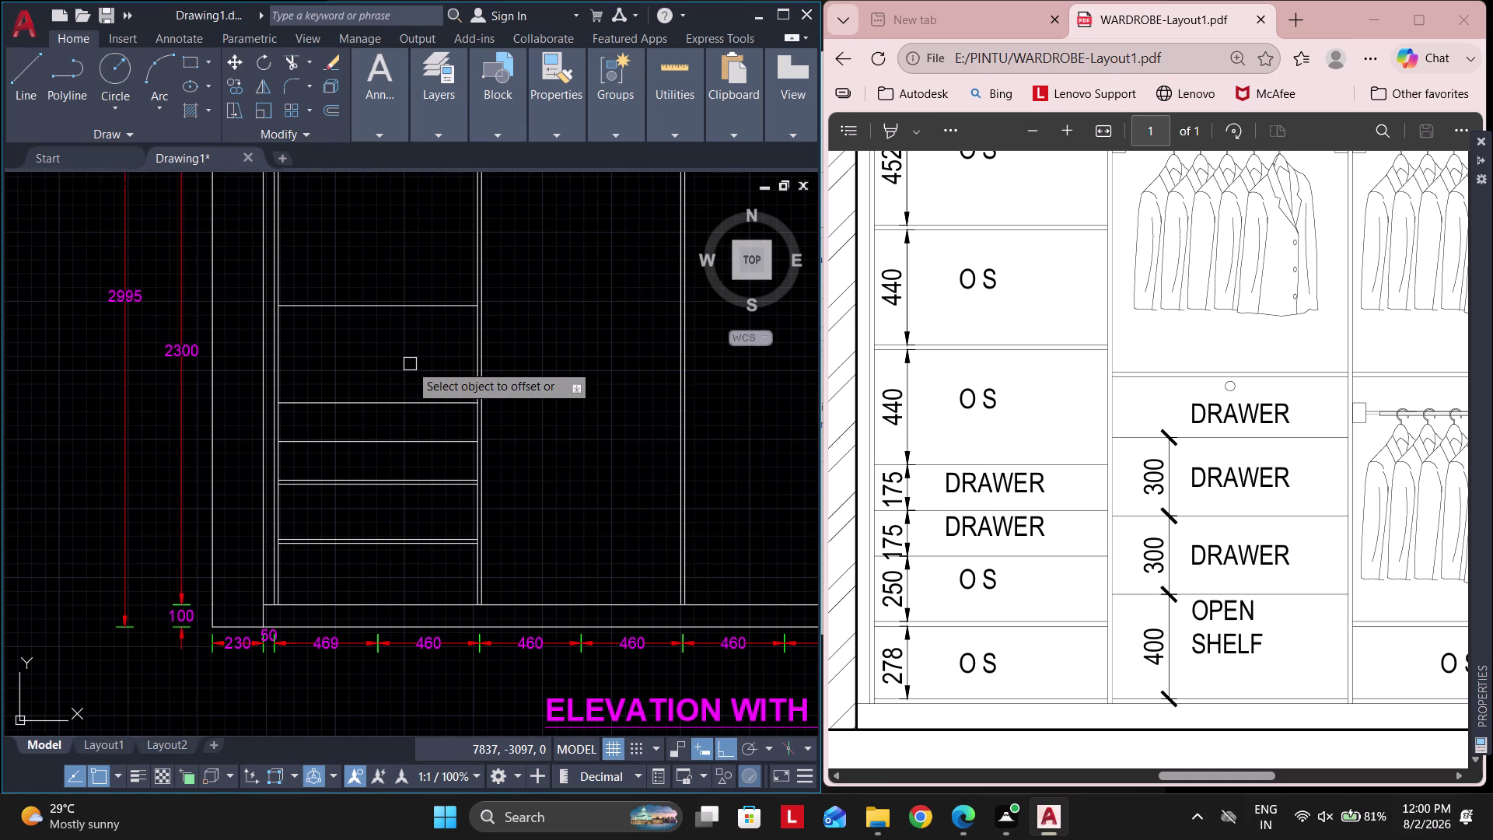
click(380, 308)
click(378, 273)
middle_drag(409, 249, 428, 433)
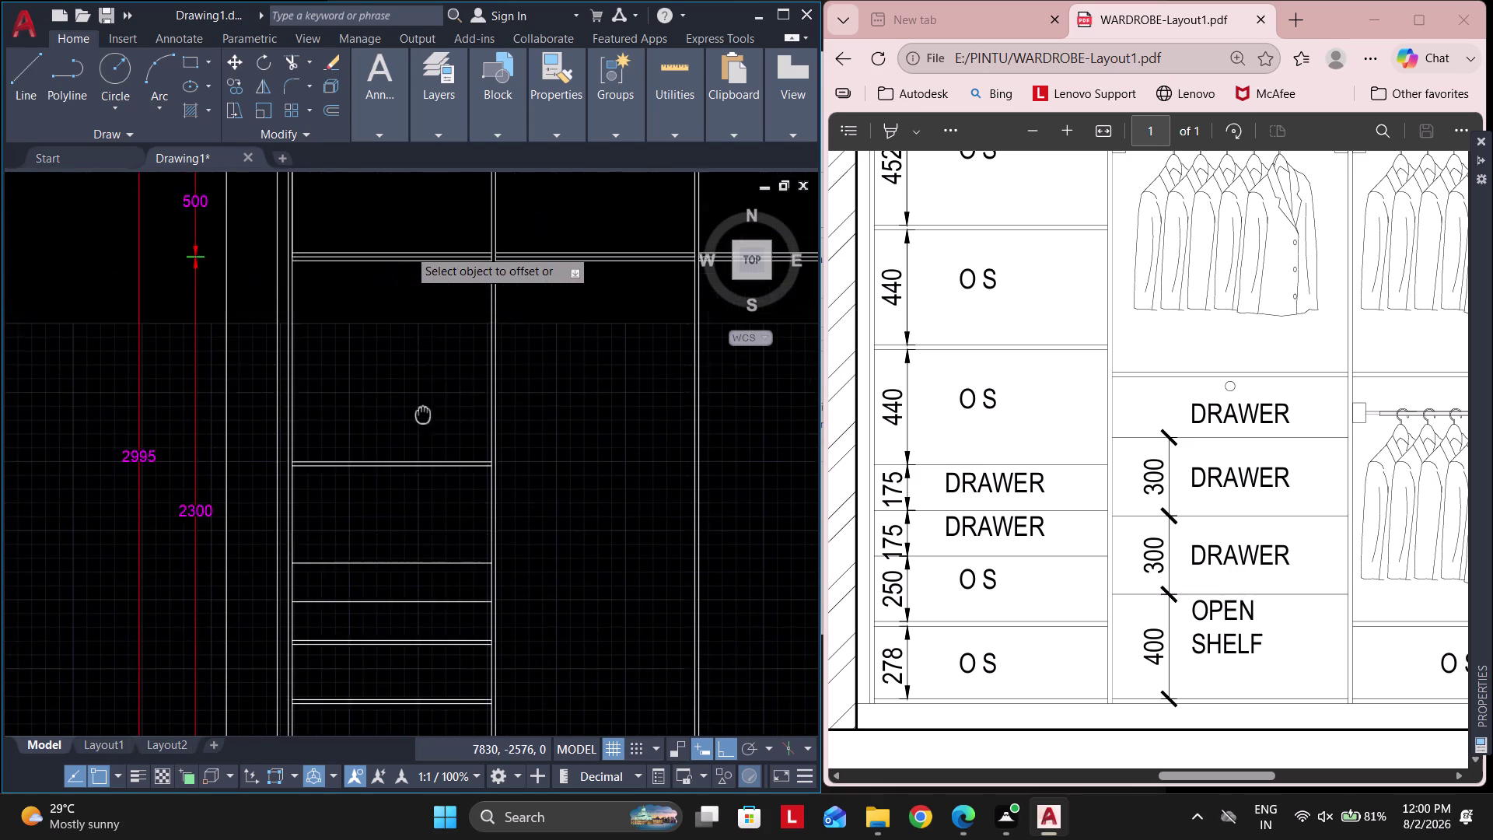
middle_drag(428, 433, 430, 450)
key(Return)
Offset a shelf line 440 mm into the upper space below the loft.
key(Return)
text(44)
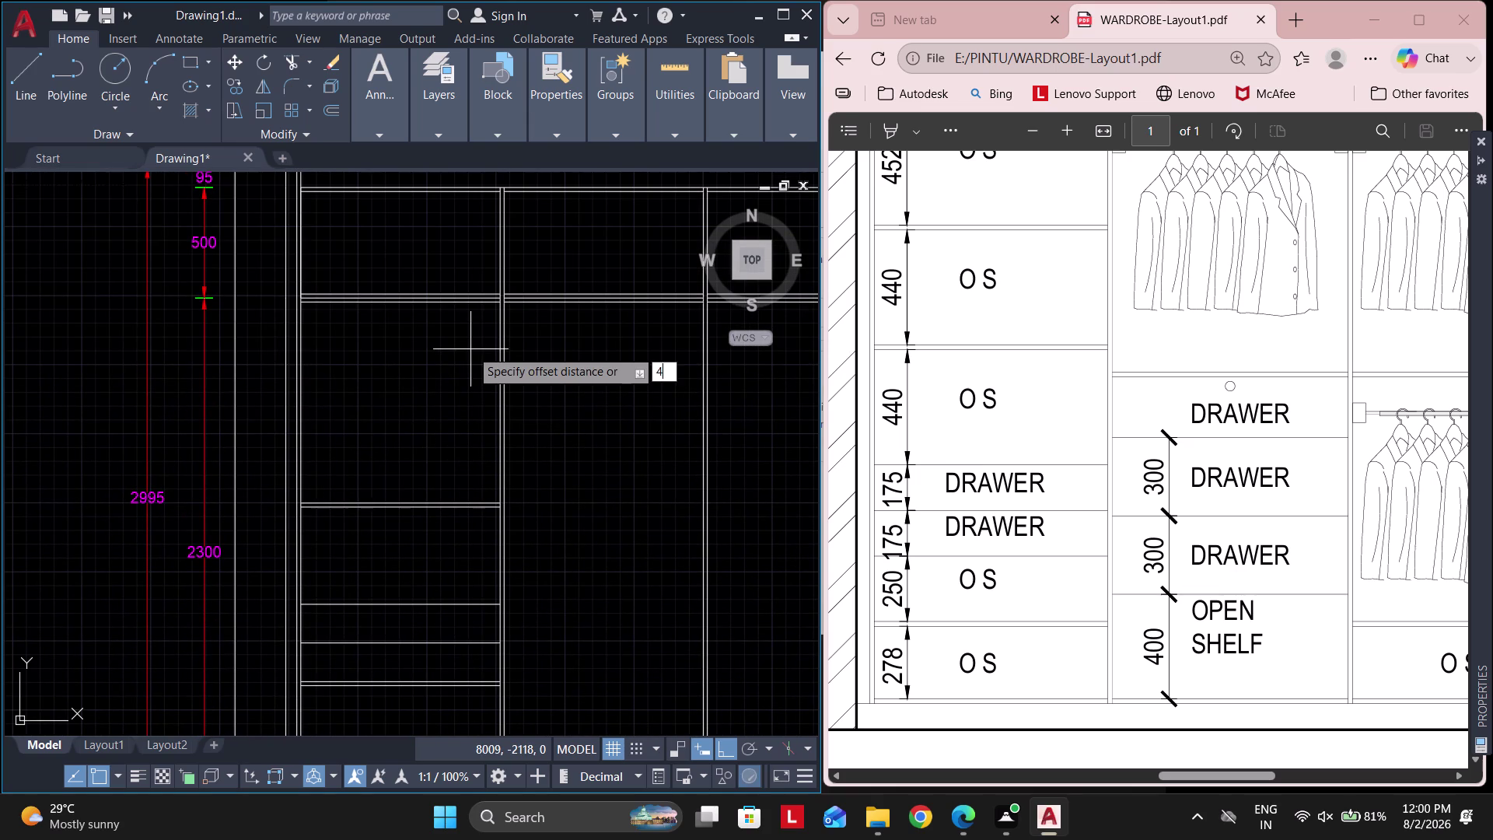
text(0)
key(Return)
scroll(down, 3)
scroll(up, 3)
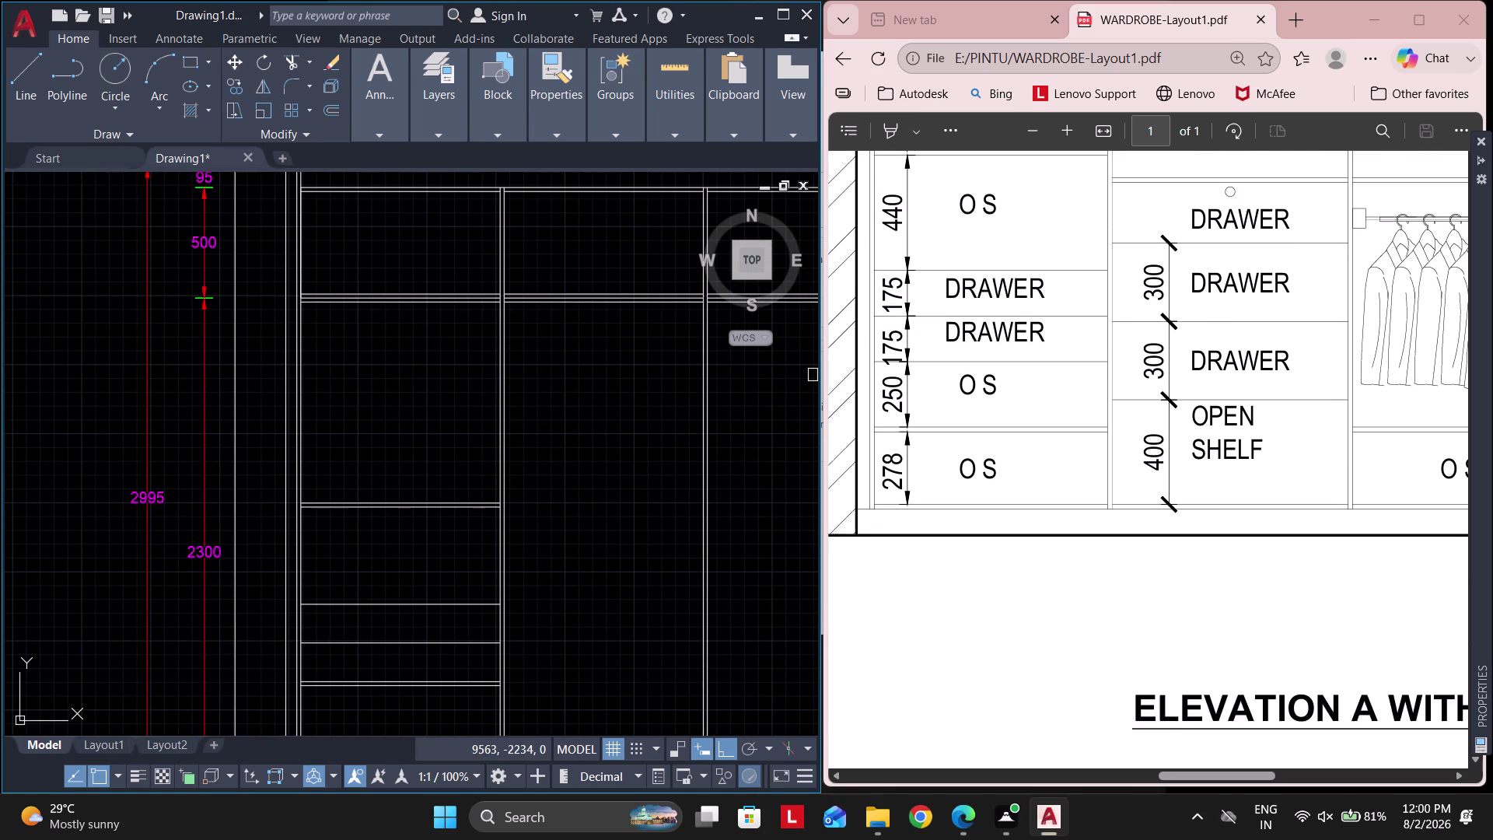
scroll(up, 3)
click(433, 496)
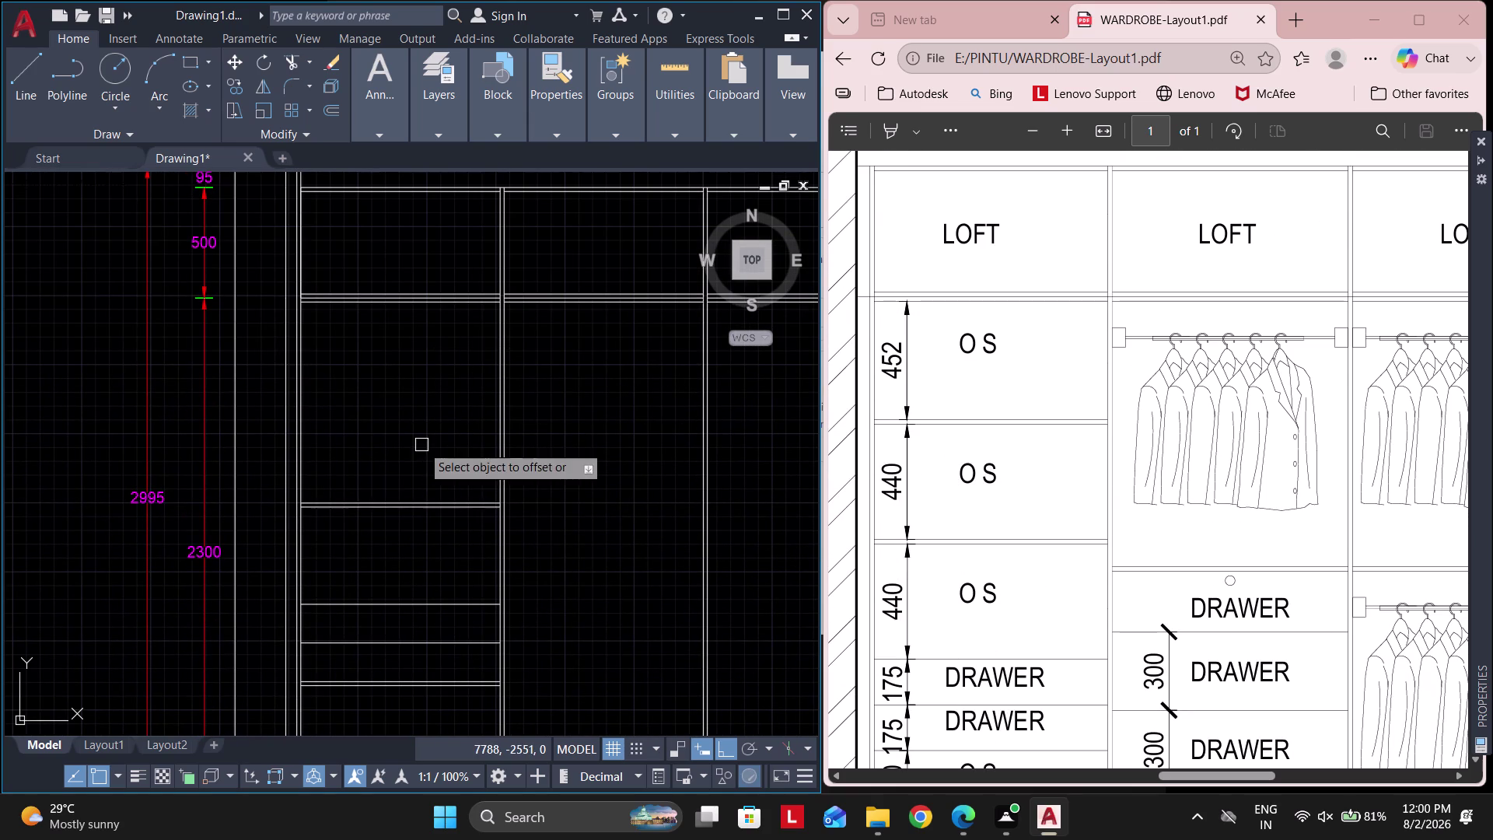
click(421, 445)
click(425, 500)
click(410, 411)
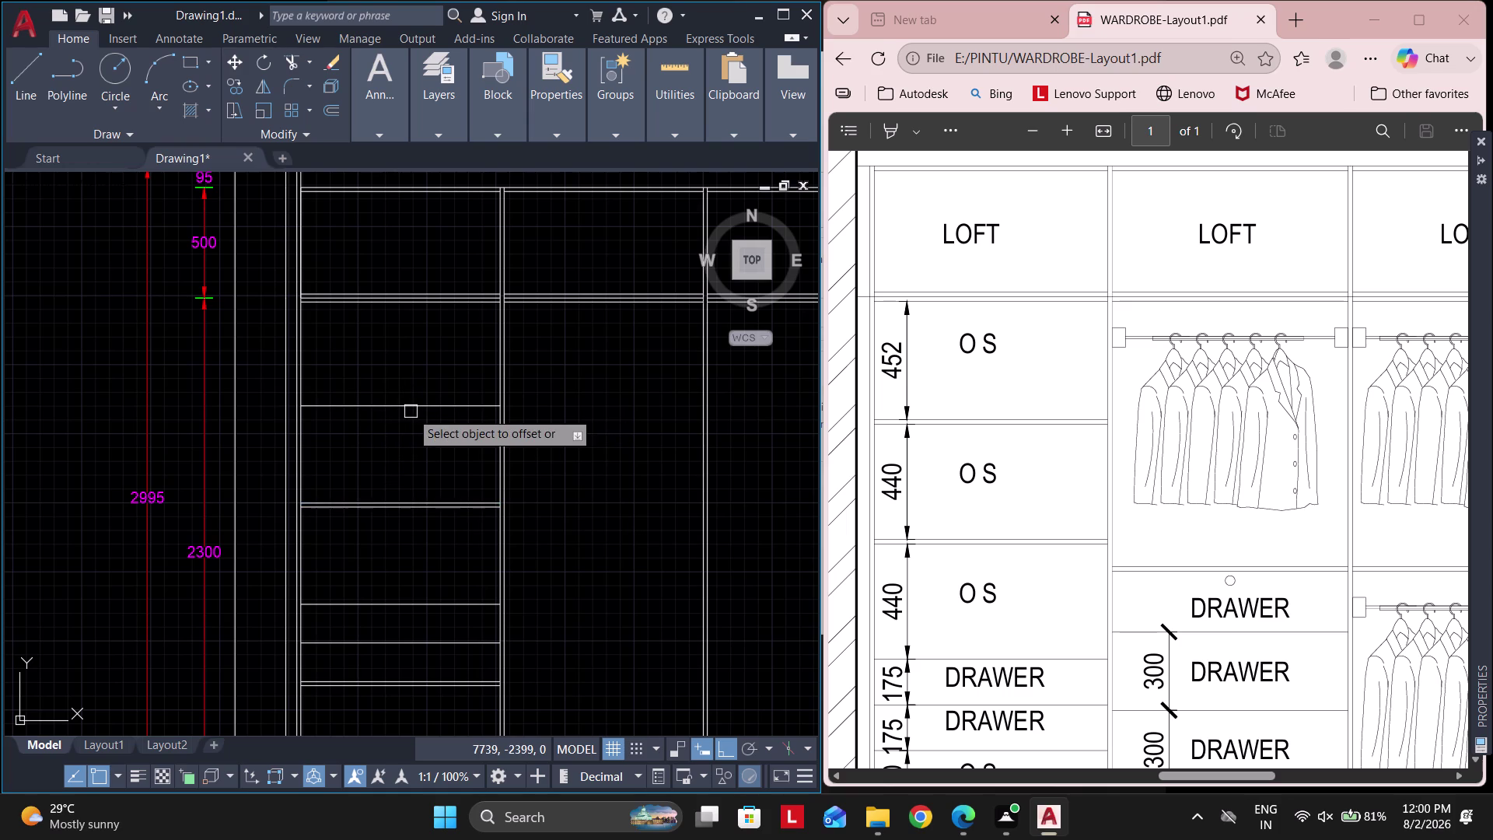
key(Escape)
Offset the upper shelf line 18 mm to make it a double-lined shelf.
key(space)
text(18)
key(space)
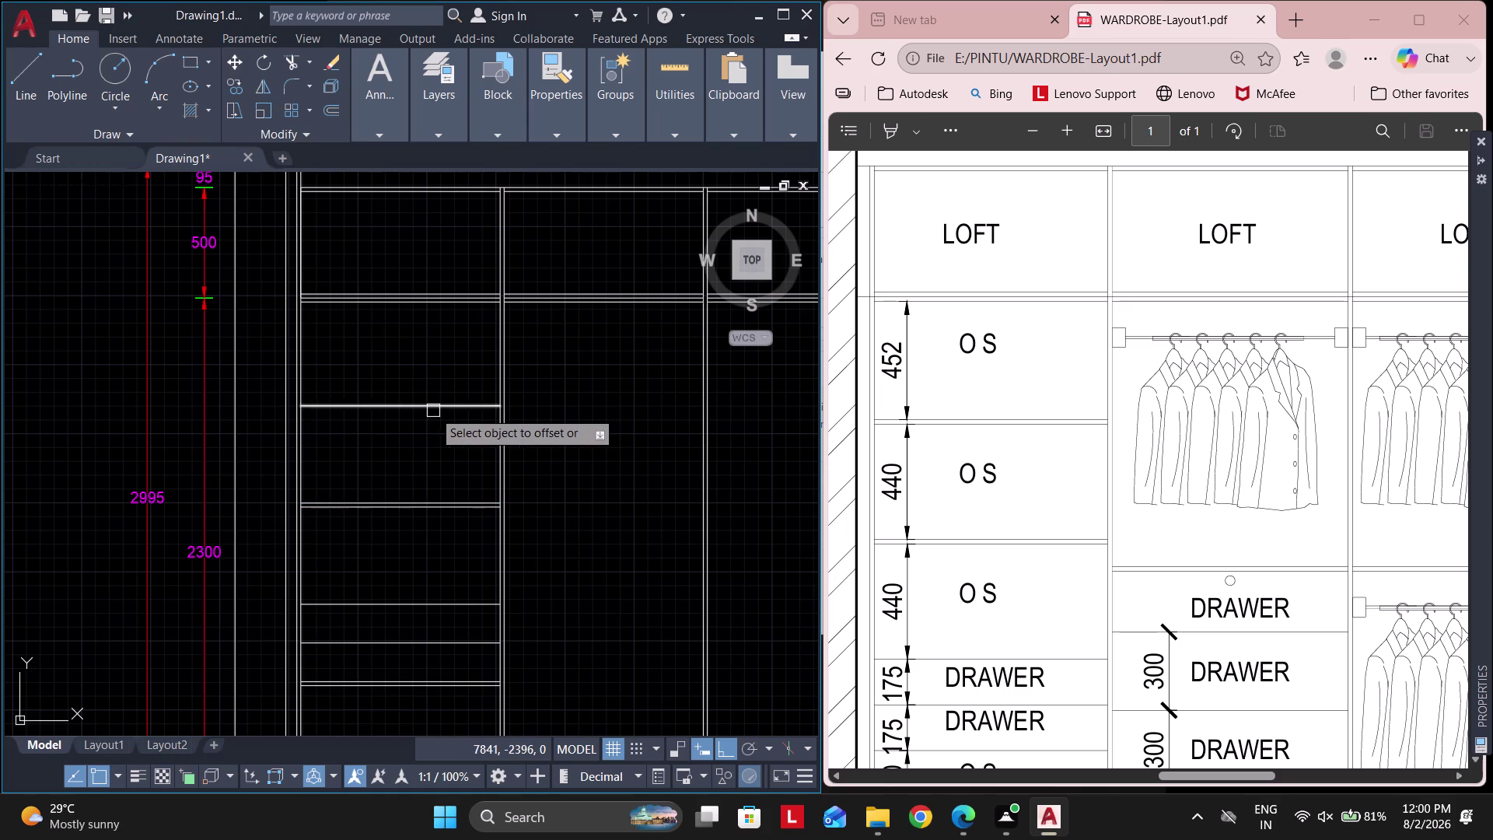
click(433, 410)
click(426, 364)
key(Escape)
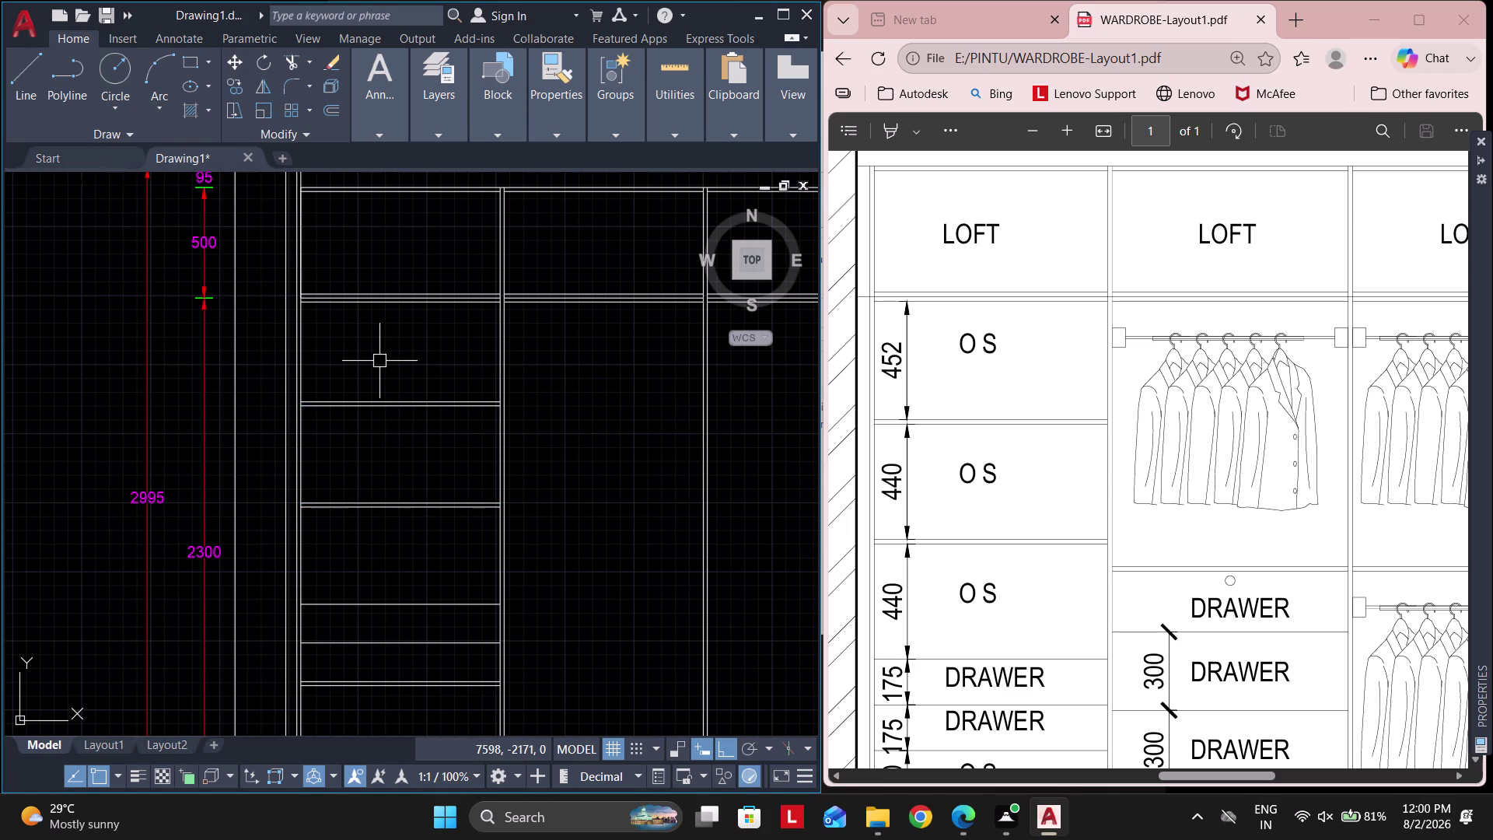
text(DLI)
key(space)
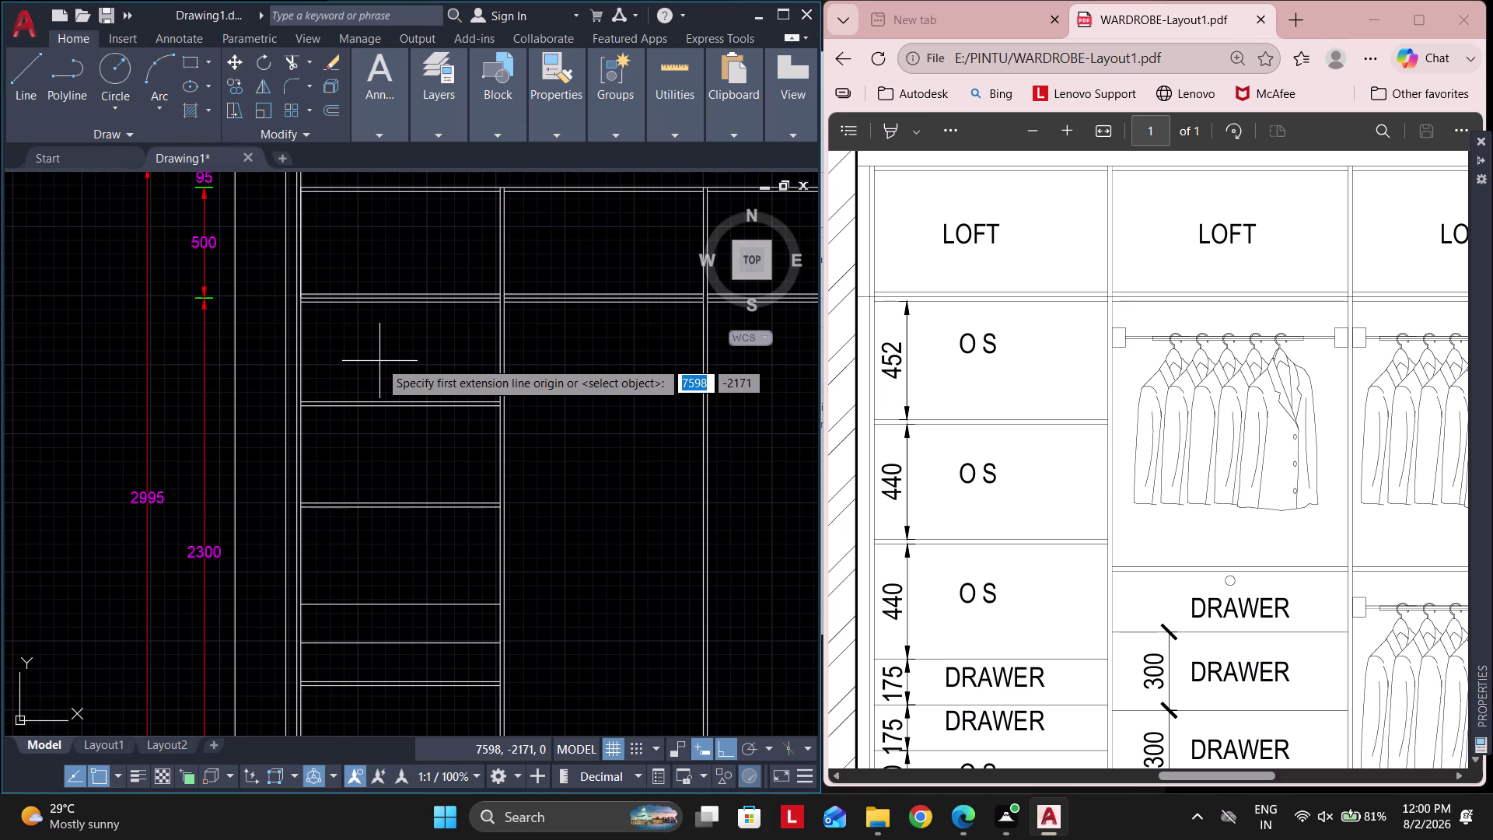
scroll(up, 3)
click(292, 234)
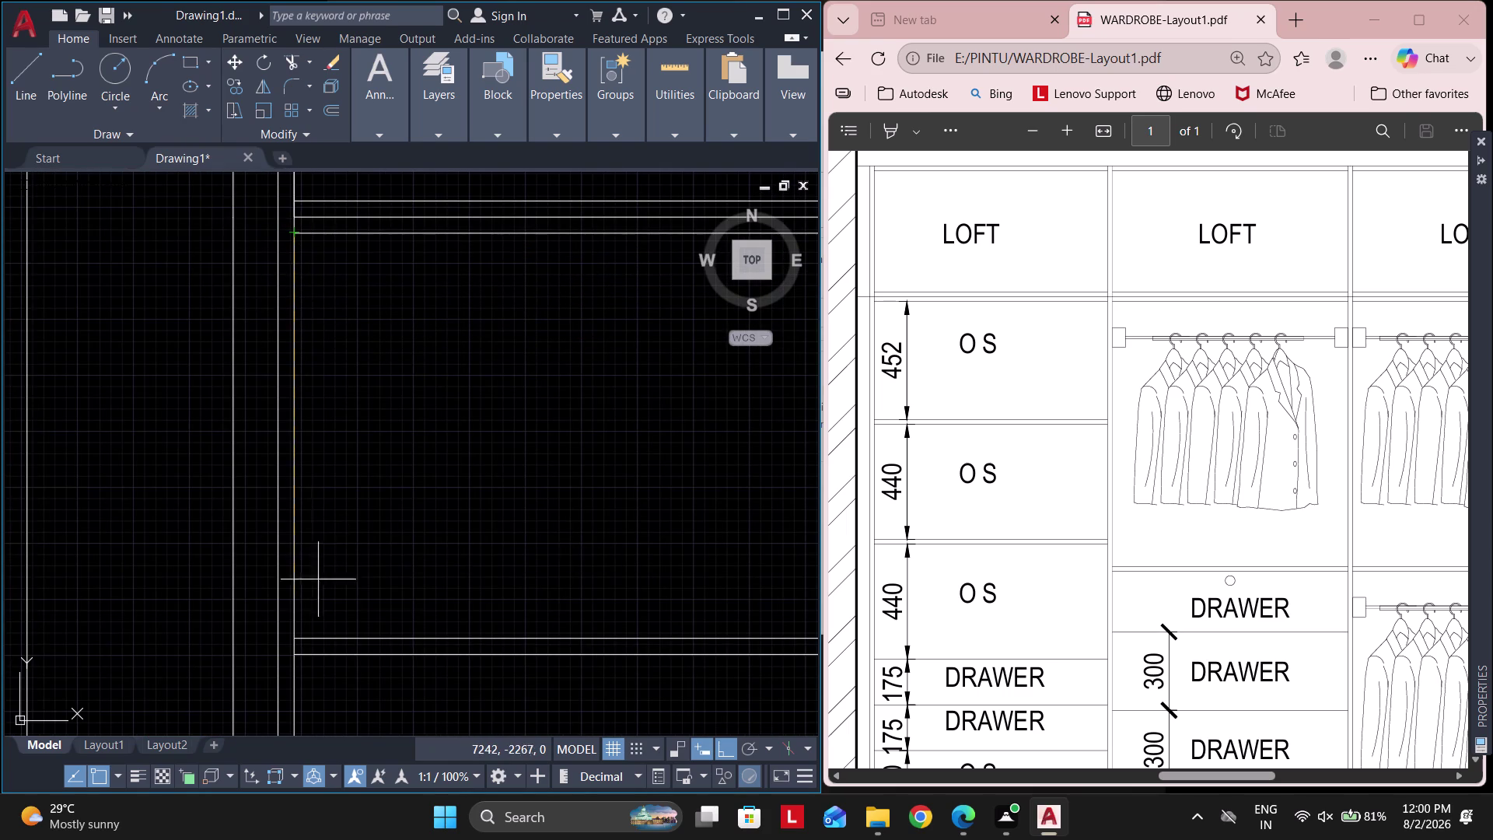
click(295, 643)
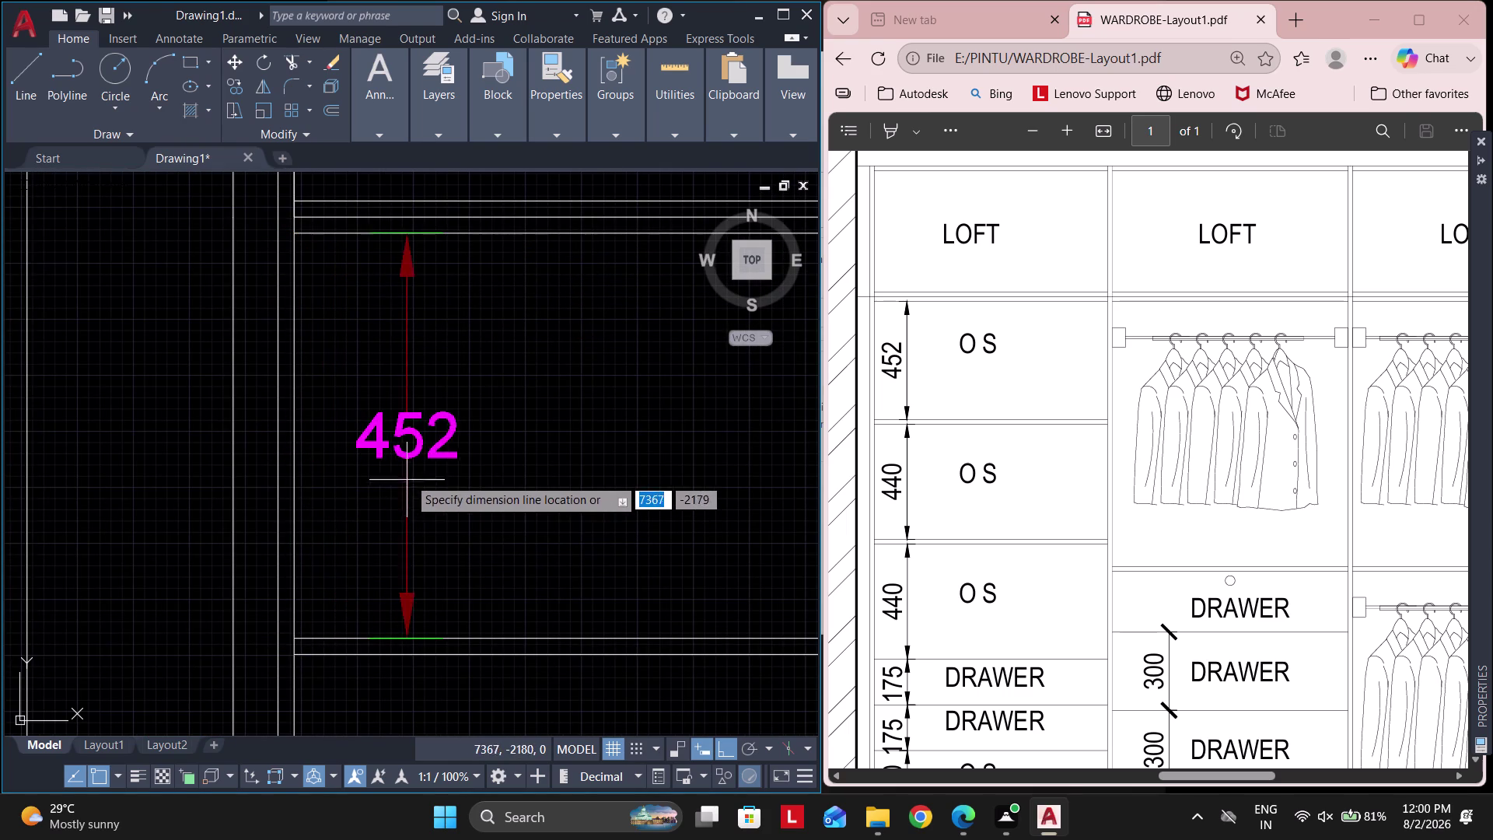
key(grave)
key(grave)
key(Escape)
key(Escape)
scroll(down, 3)
key(Escape)
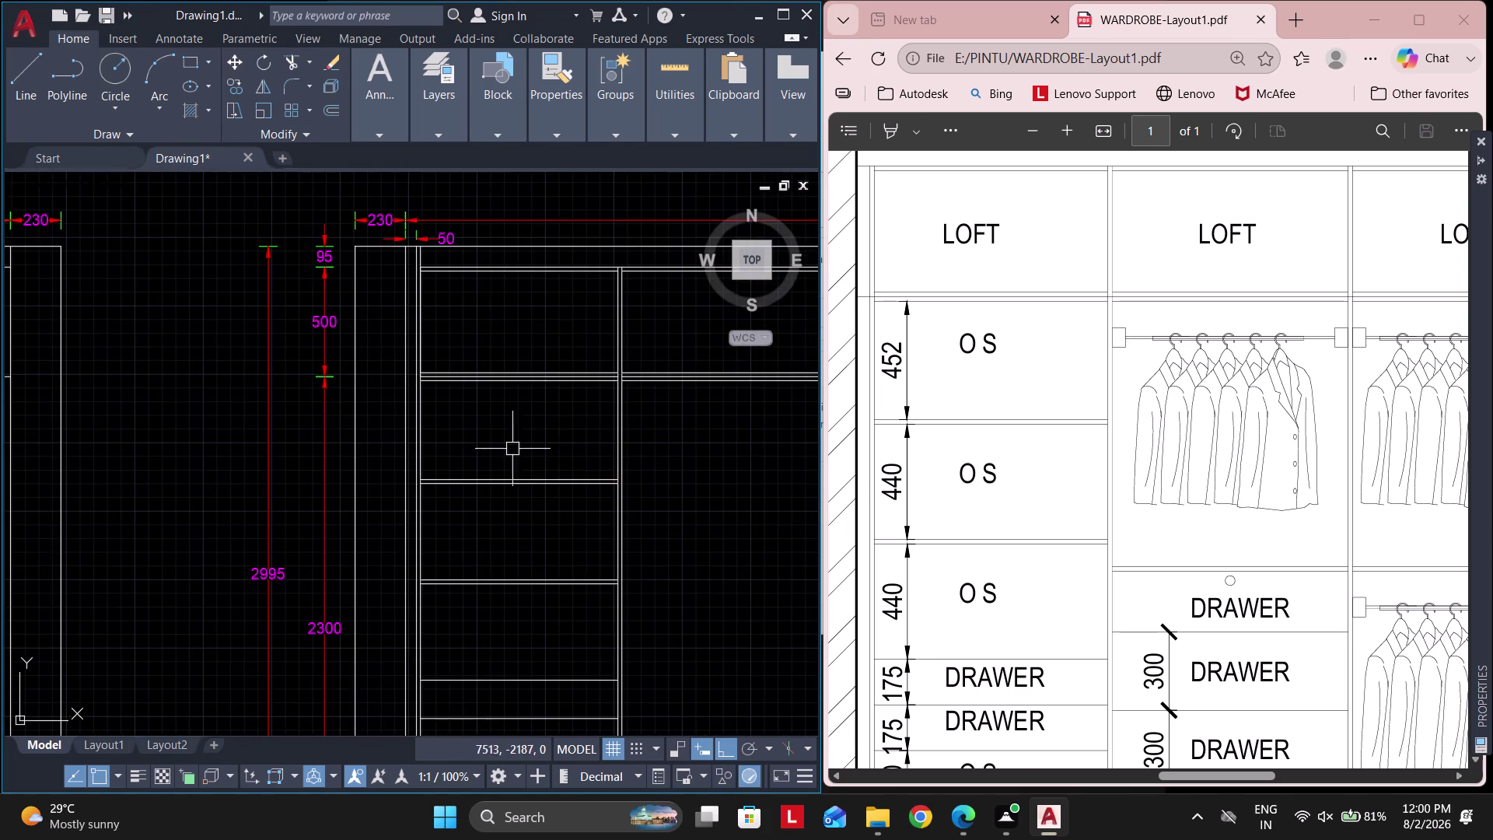
middle_drag(512, 446, 442, 434)
key(Escape)
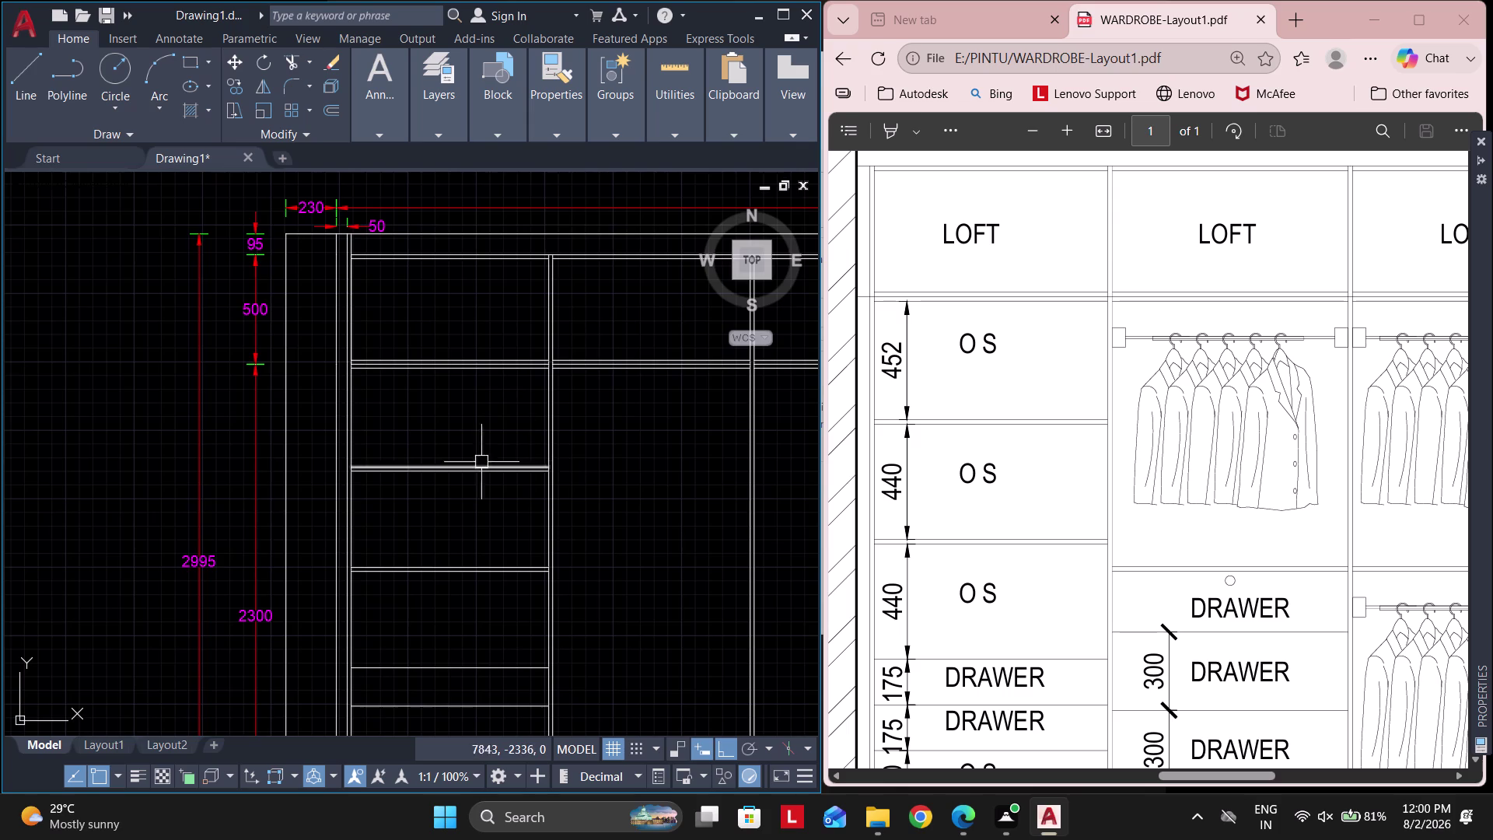
scroll(down, 3)
middle_drag(477, 467, 382, 400)
scroll(down, 3)
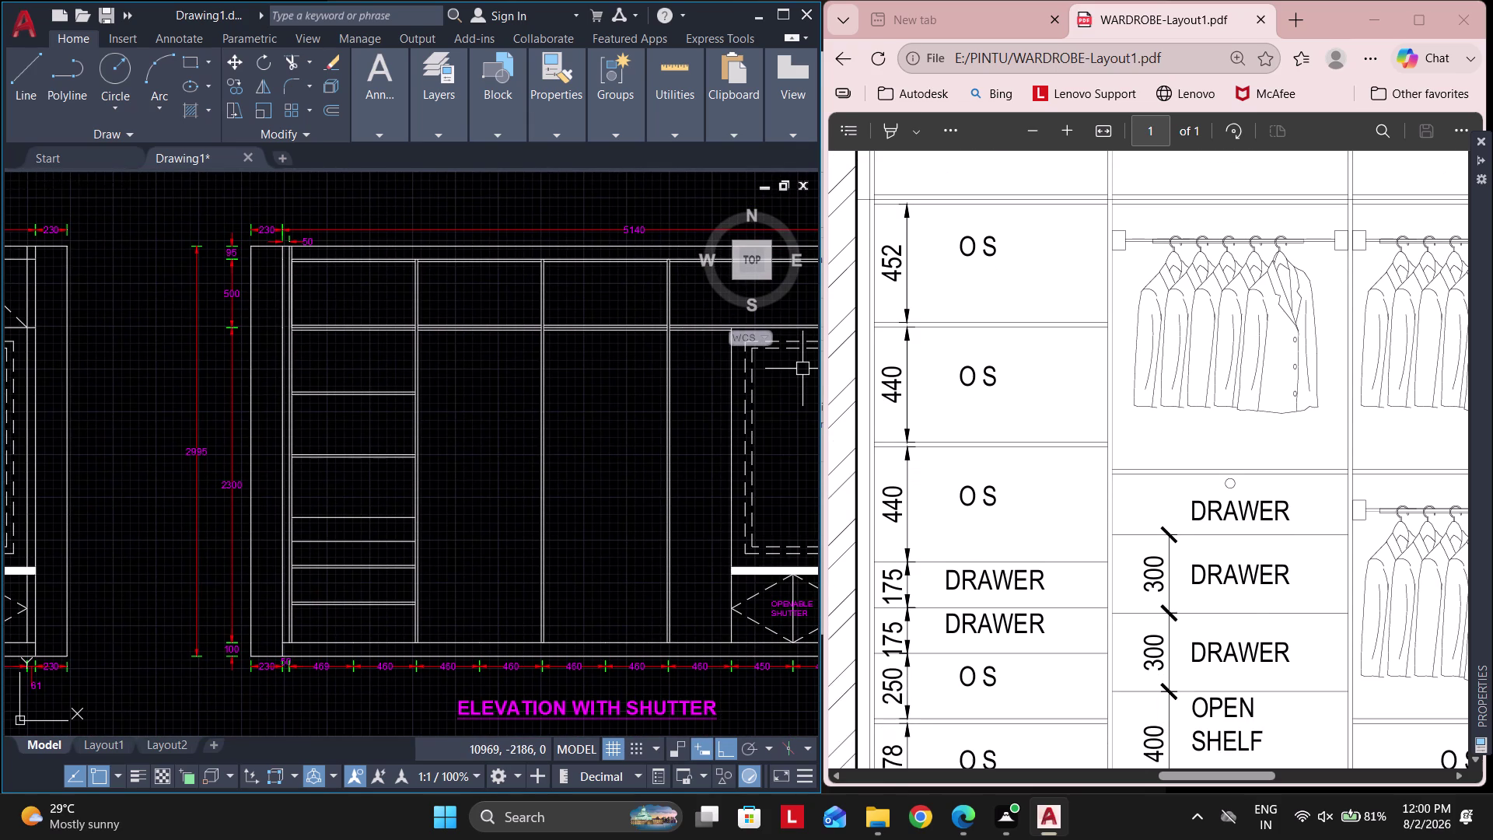
scroll(up, 3)
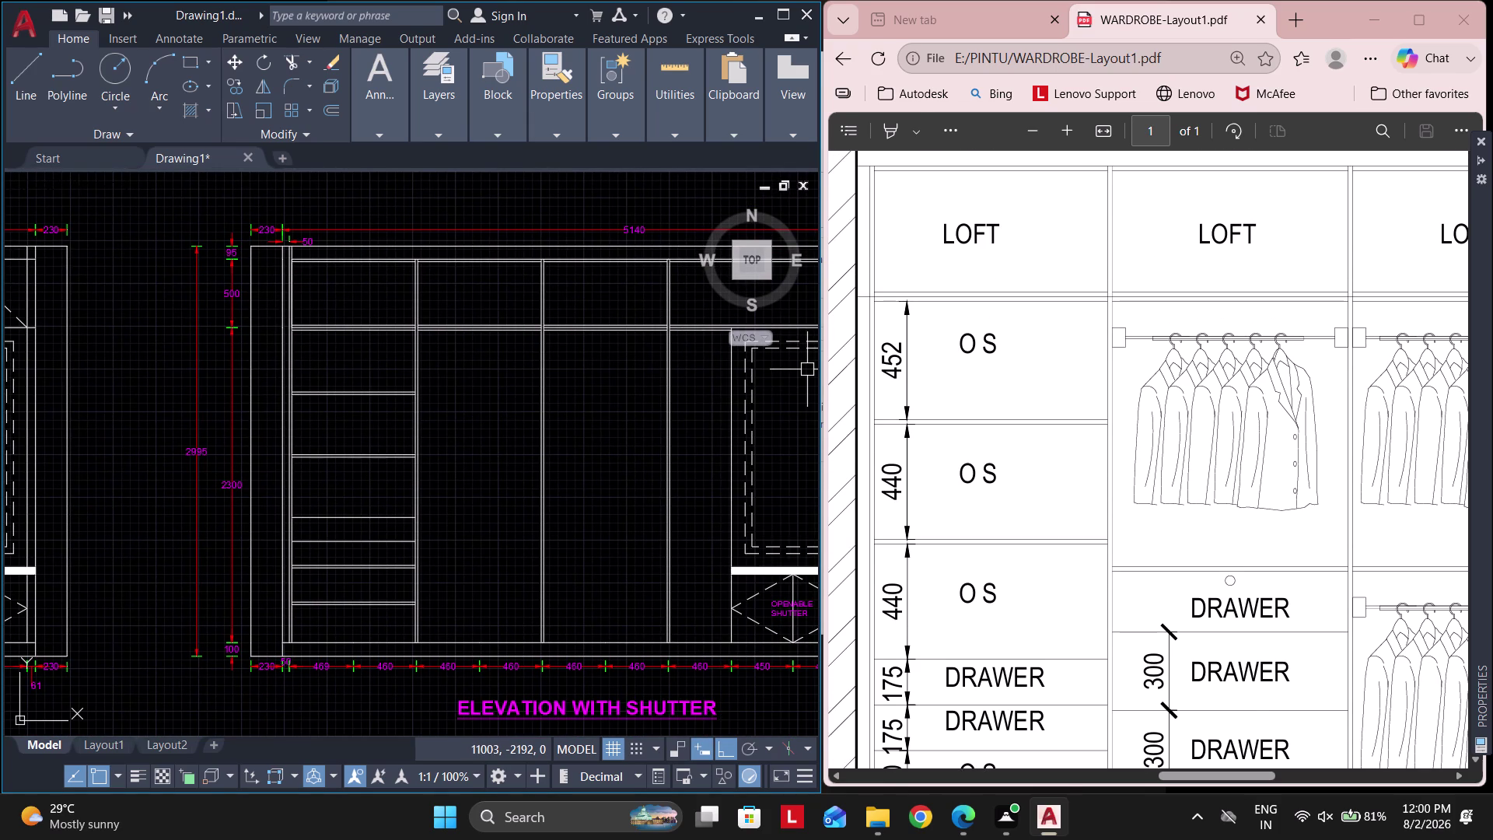
scroll(down, 3)
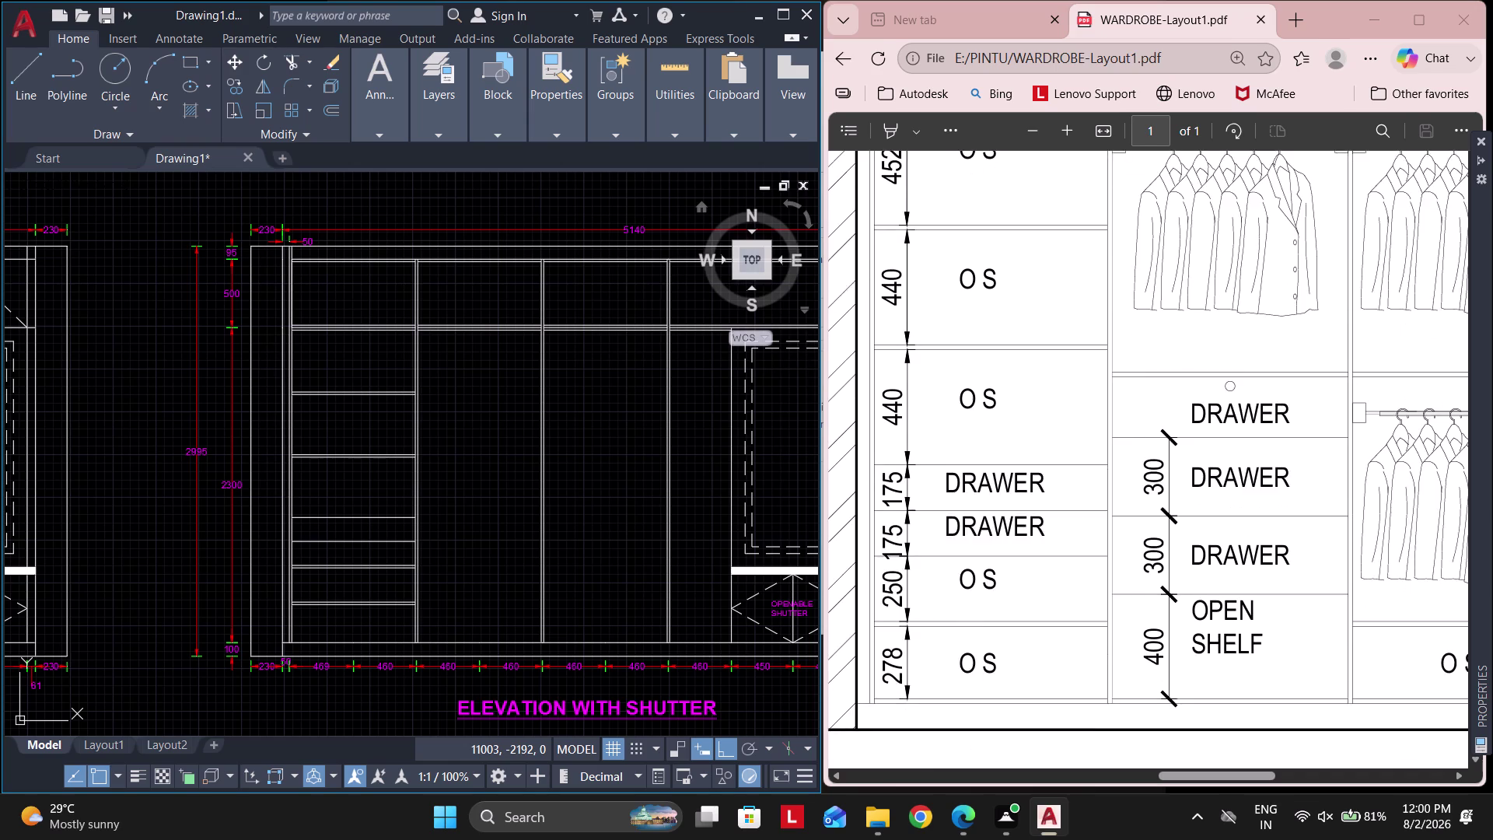
scroll(up, 3)
scroll(down, 3)
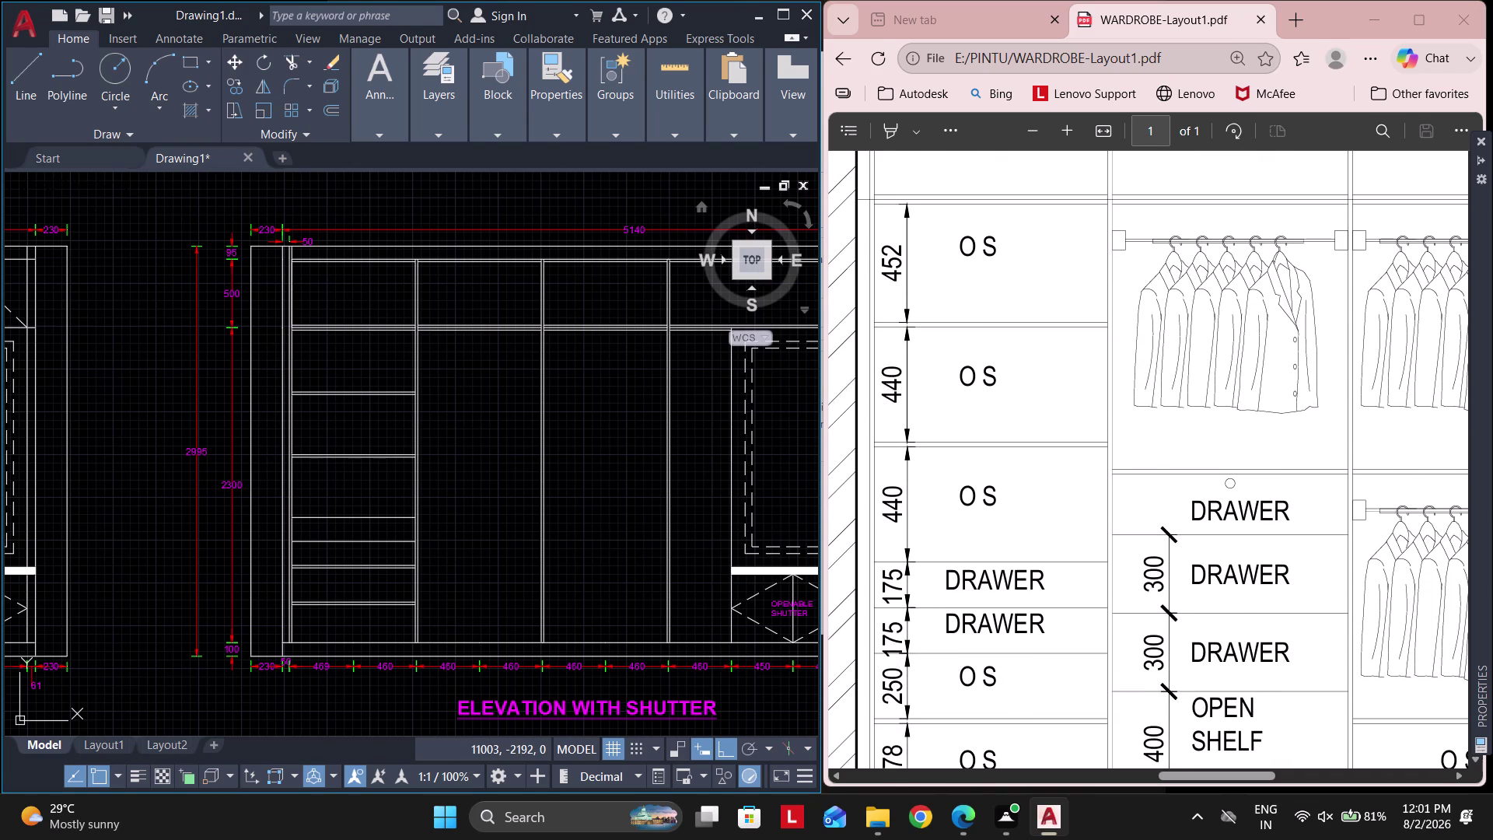
scroll(down, 3)
scroll(up, 3)
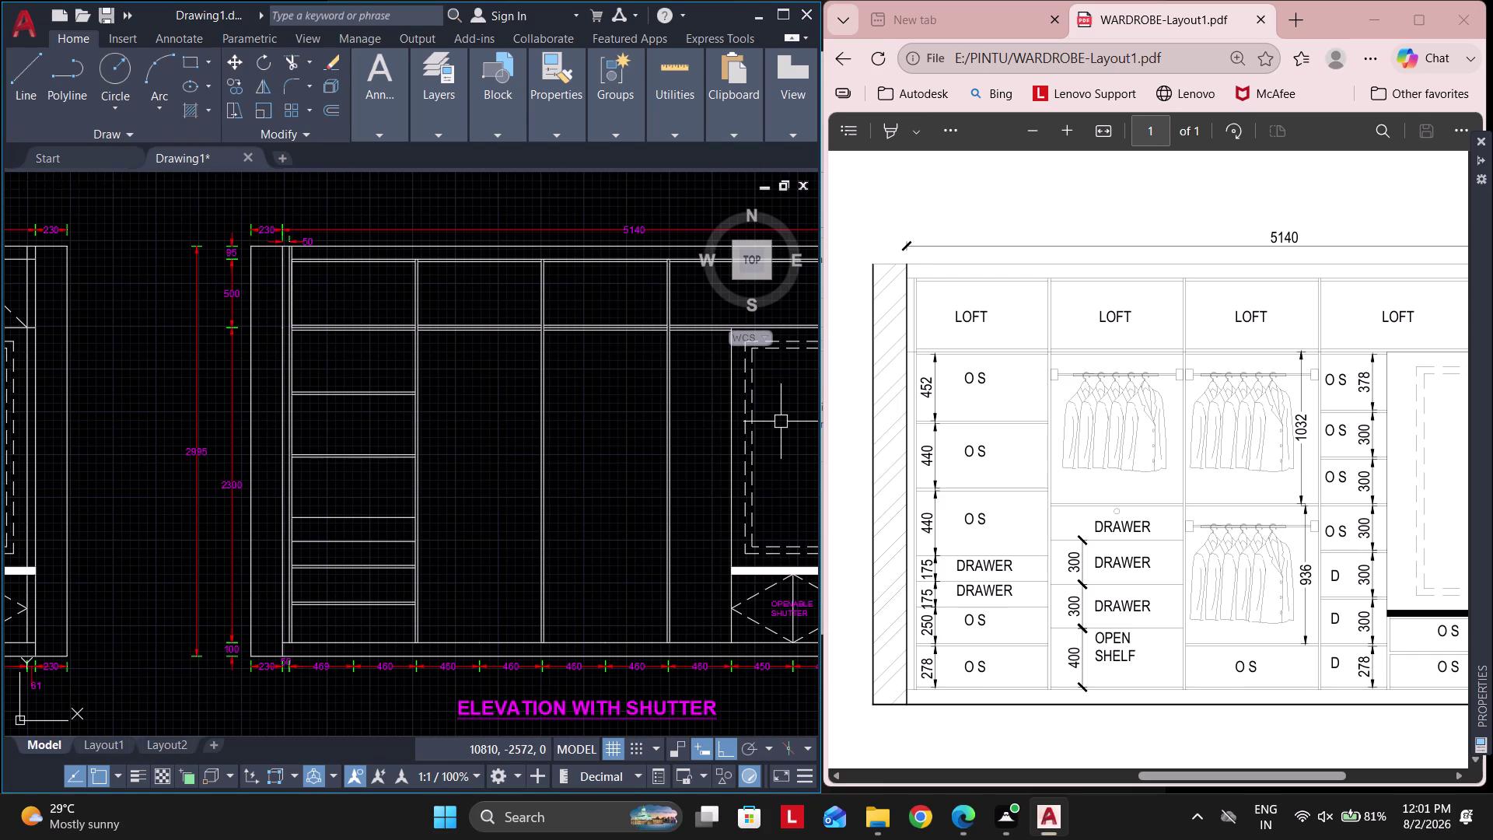
middle_drag(383, 366, 409, 369)
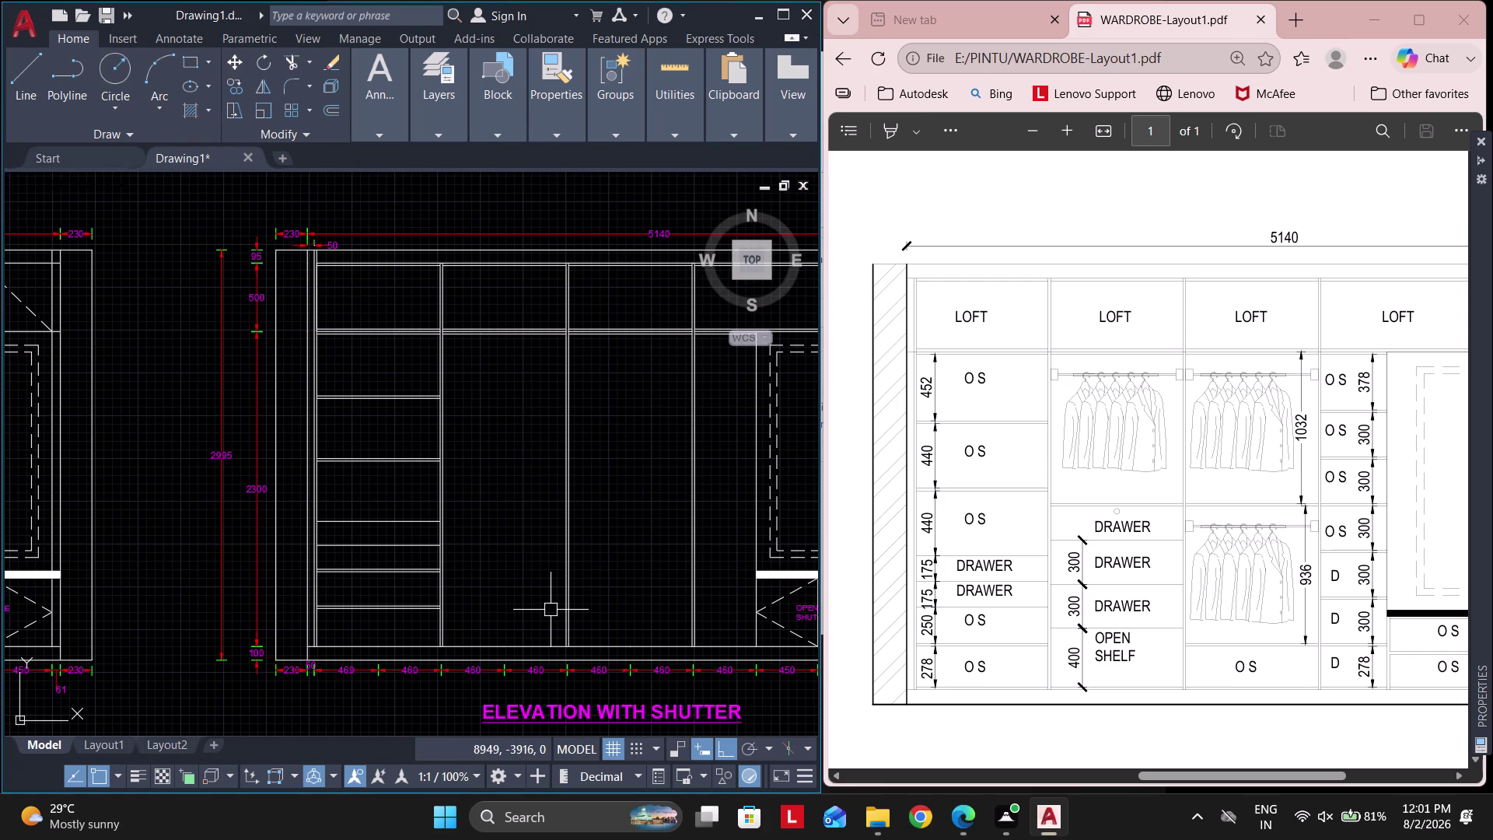
middle_drag(458, 541, 448, 463)
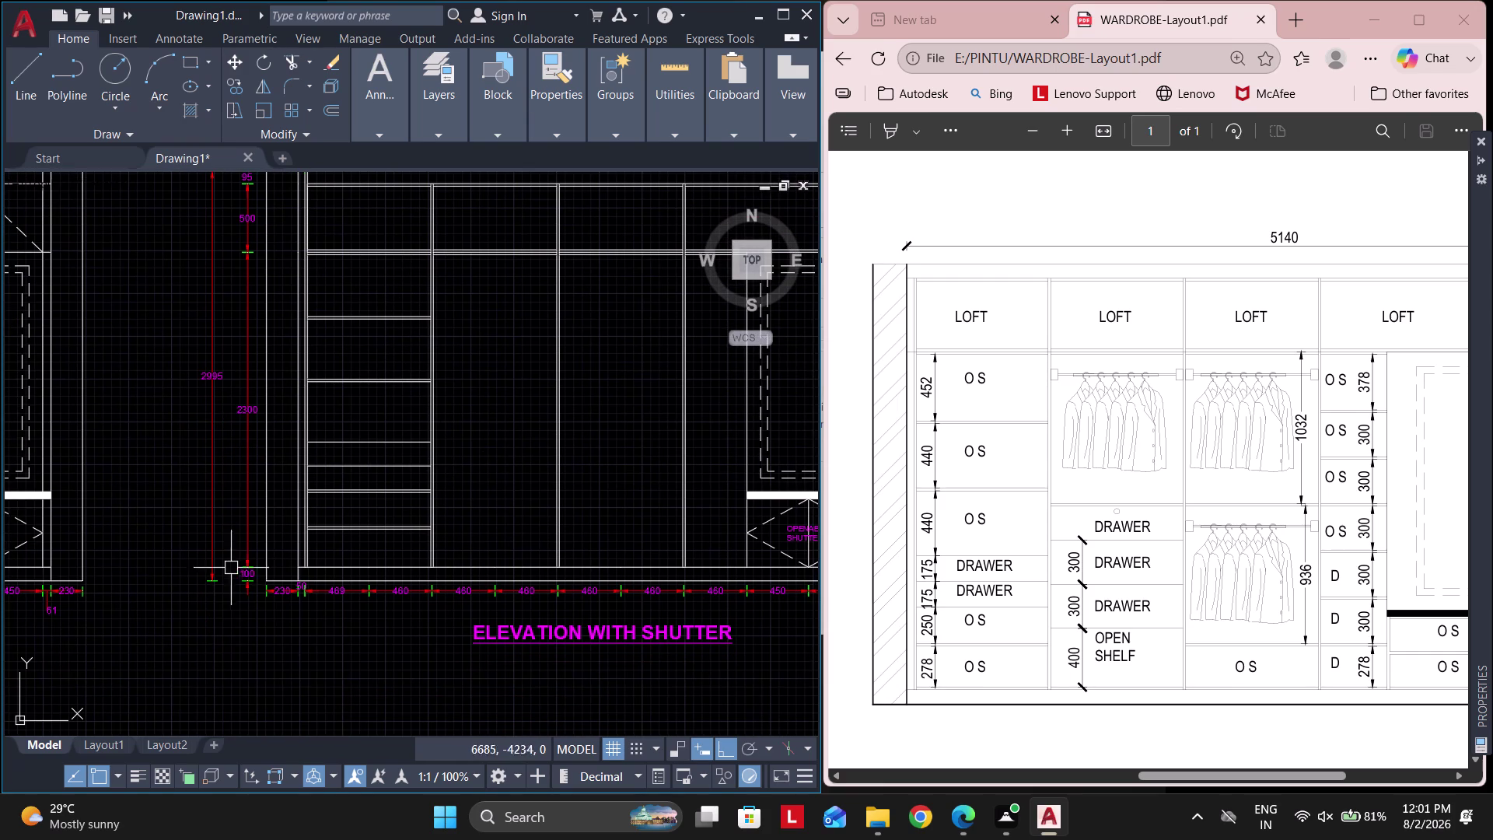
key(Escape)
key(Escape)
middle_drag(134, 535, 662, 539)
scroll(up, 3)
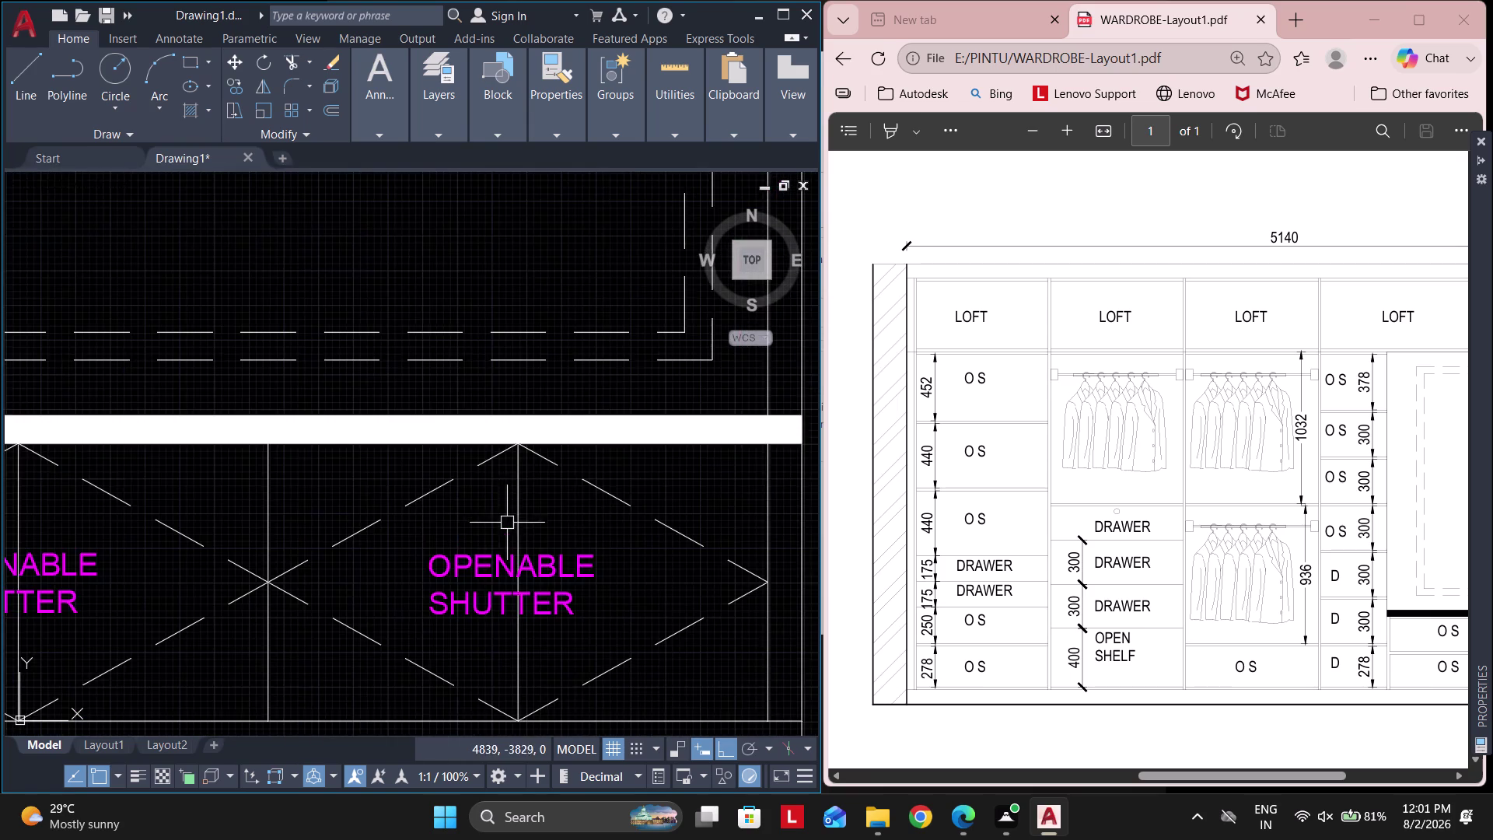
scroll(down, 3)
middle_drag(480, 369, 313, 462)
Copy the OPENABLE SHUTTER label into the left column's top compartment.
click(299, 518)
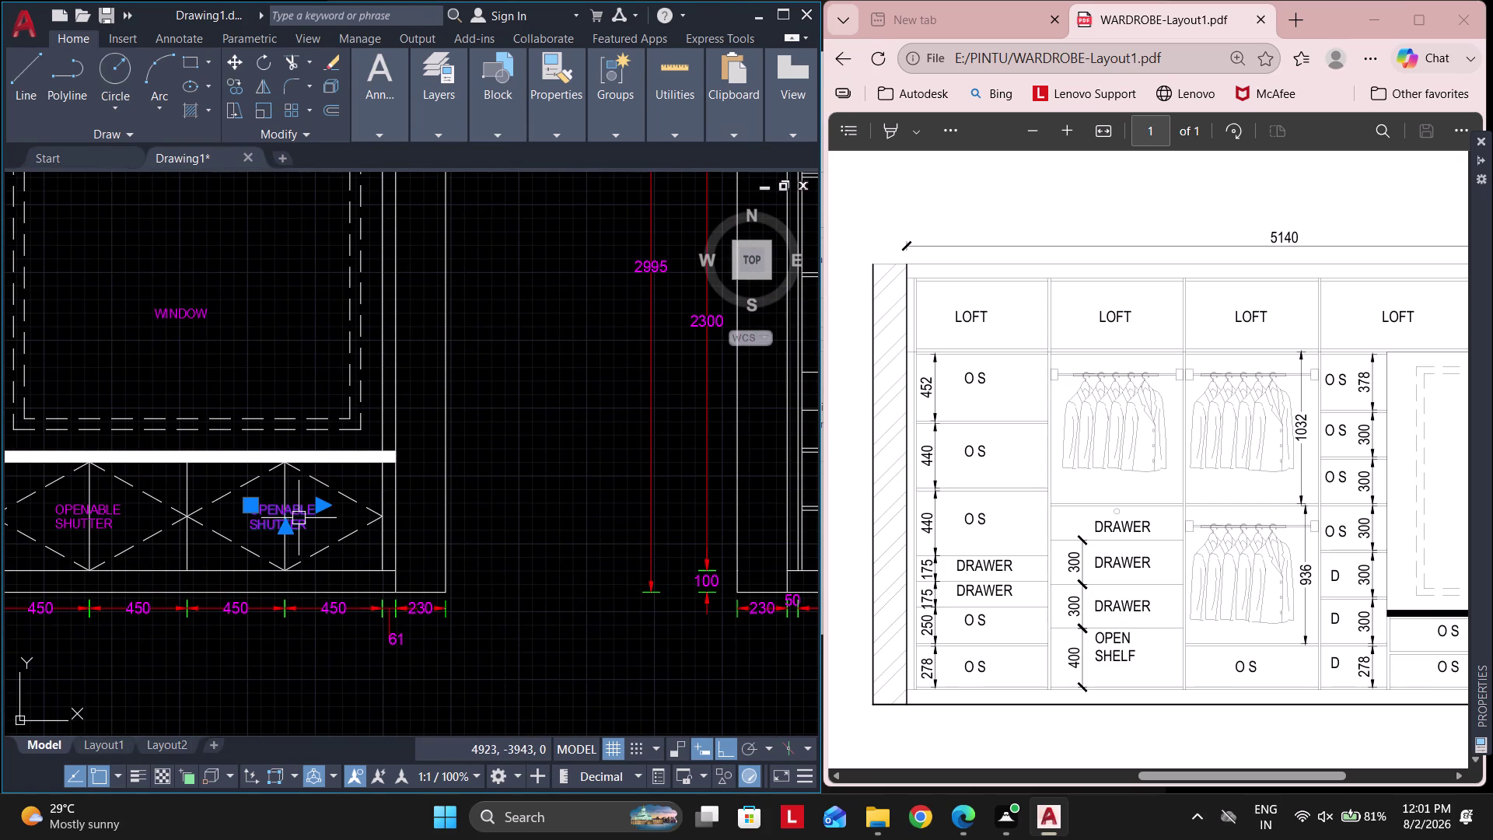
text(CO)
key(space)
scroll(up, 3)
click(189, 505)
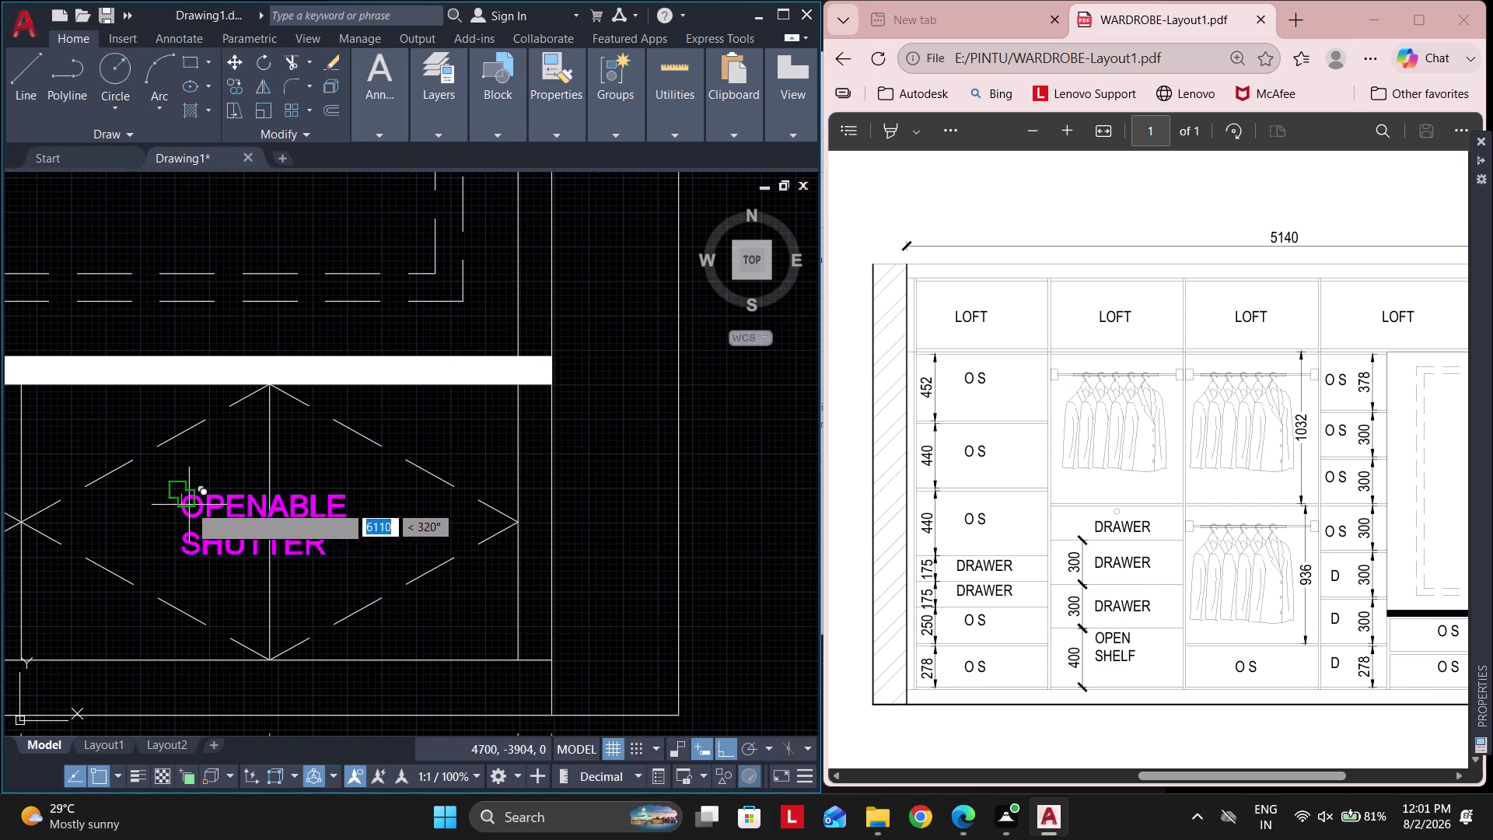
scroll(down, 3)
middle_drag(444, 539, 332, 530)
scroll(up, 3)
key(F3)
scroll(up, 3)
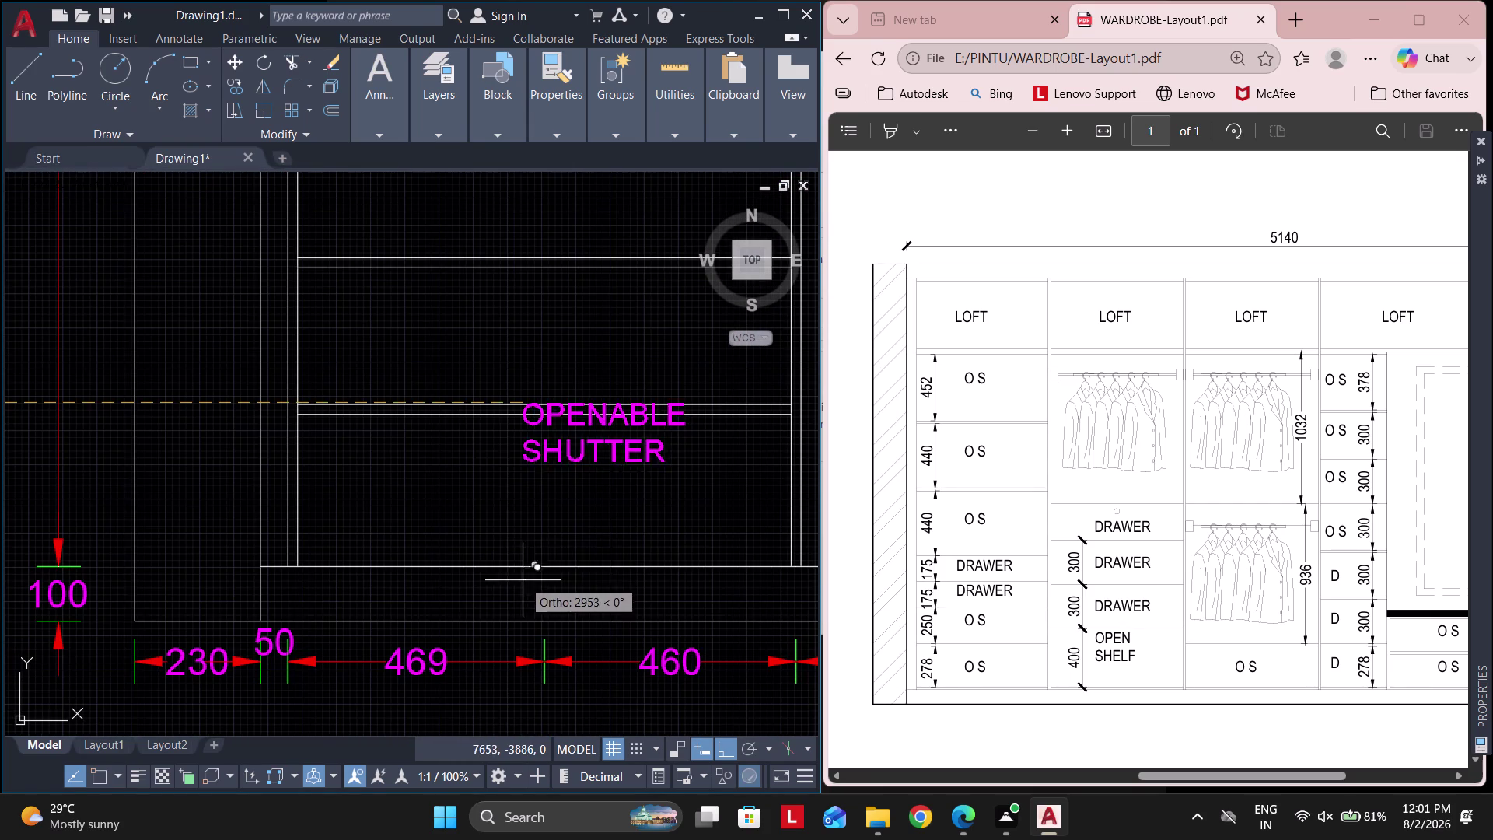
click(723, 751)
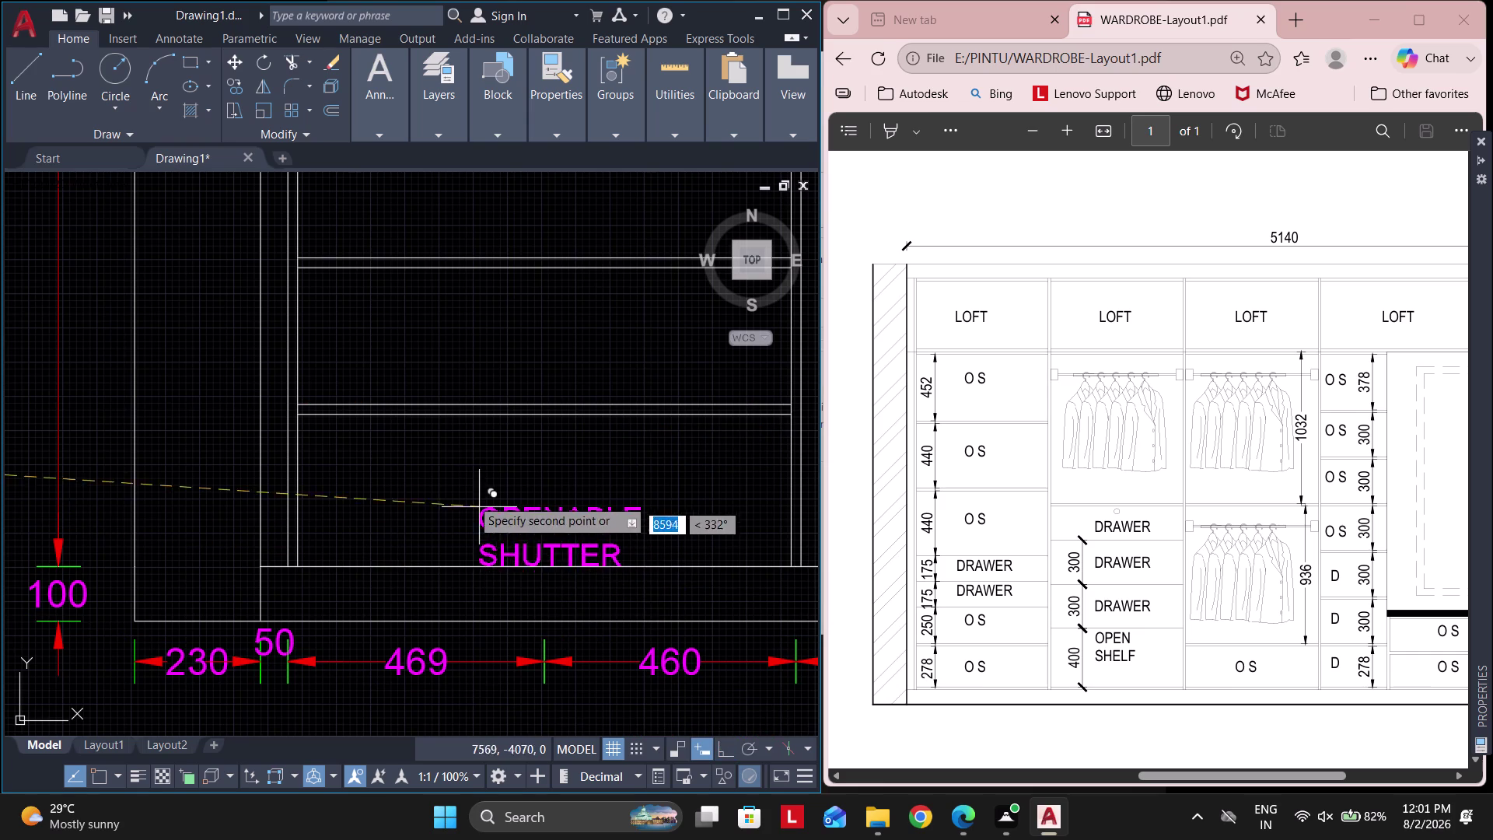
click(457, 462)
key(Escape)
key(Escape)
Edit the copied label's text to read 'O S'.
double_click(502, 470)
key(ctrl+a)
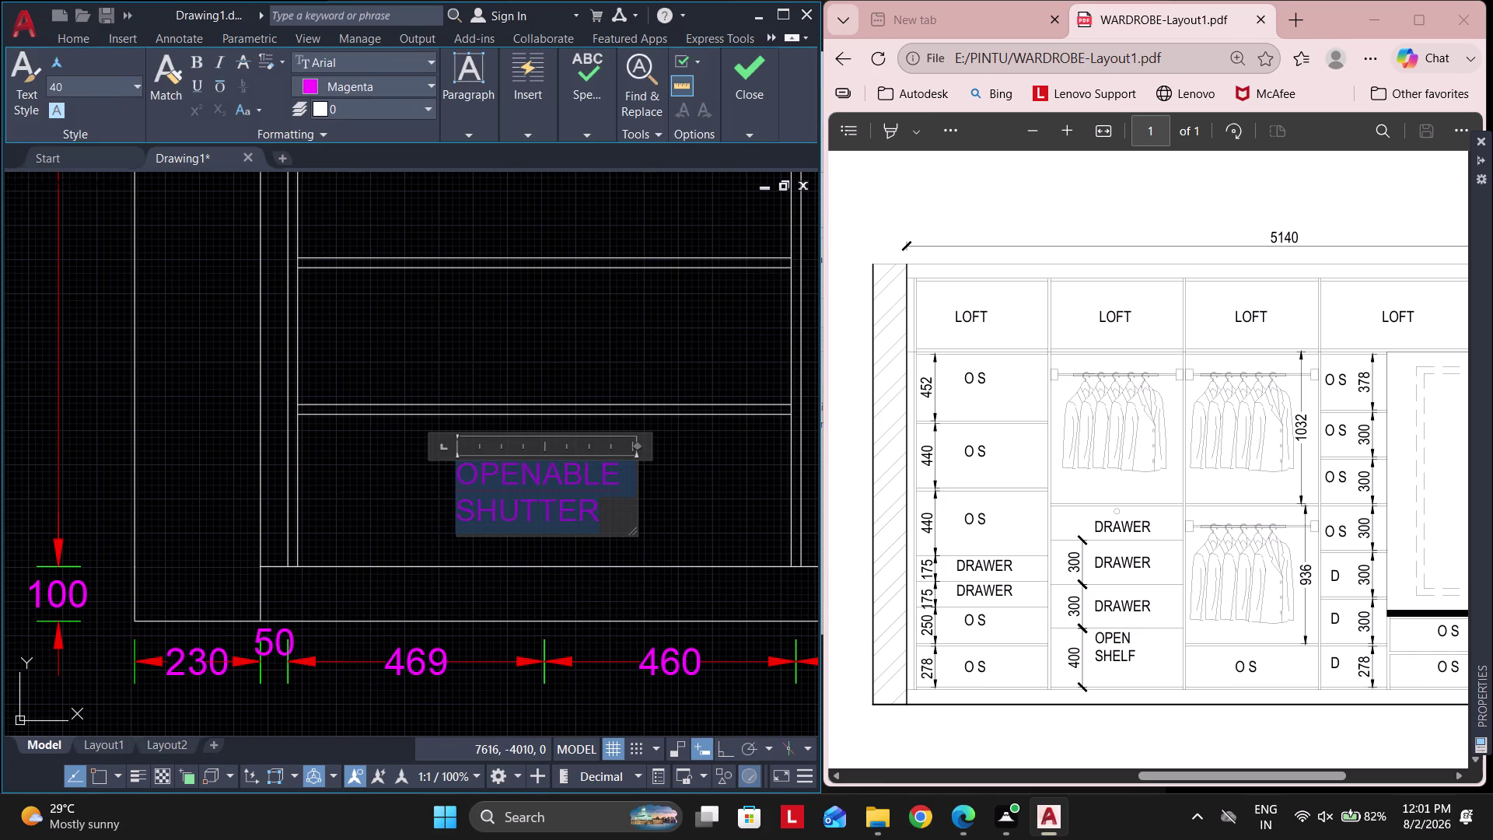
text(O S)
click(510, 305)
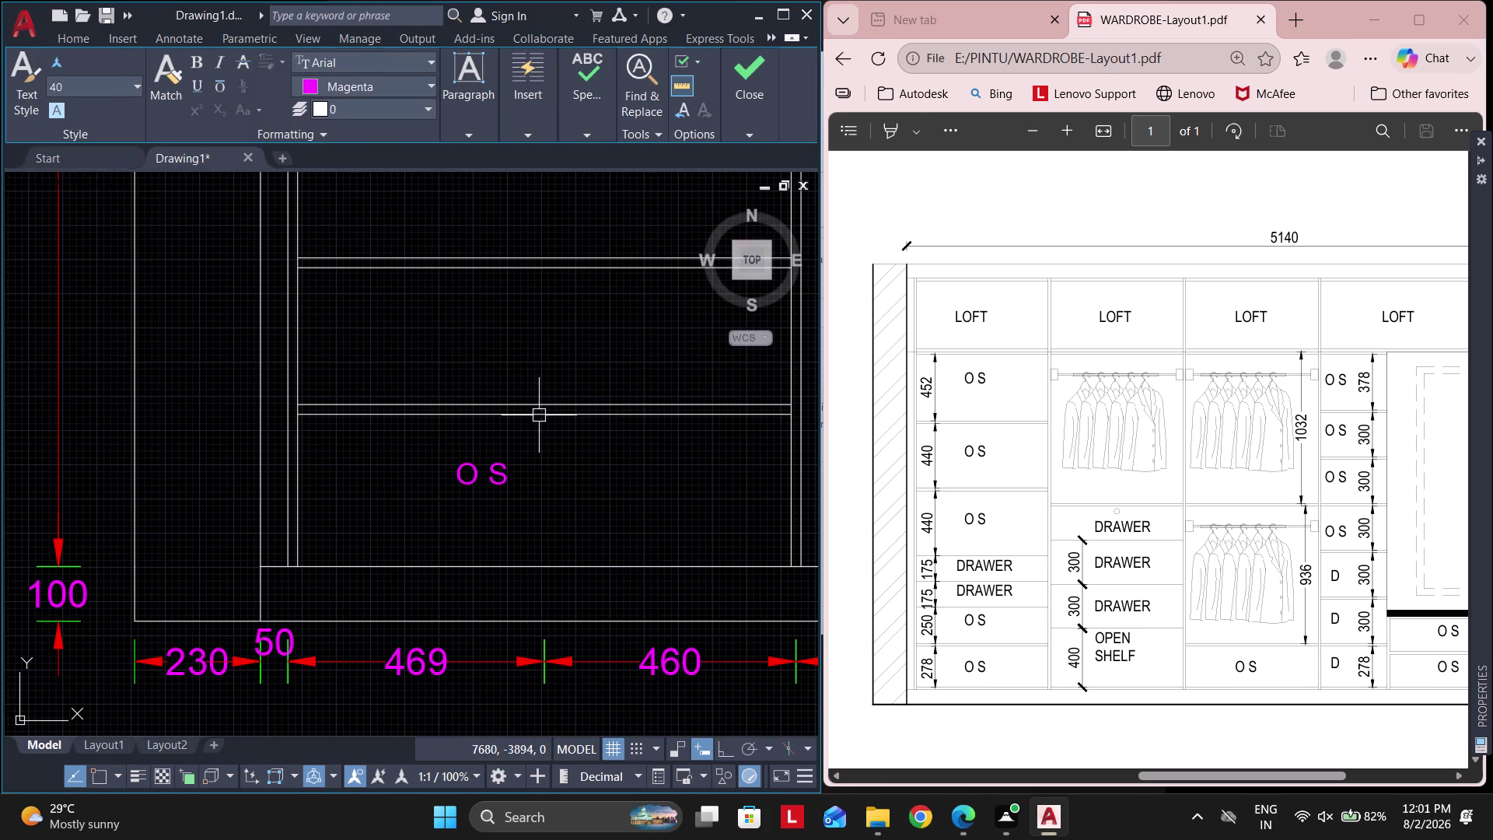
middle_drag(538, 420, 494, 443)
key(Escape)
drag(517, 547, 502, 530)
click(402, 460)
Copy the O S label with CO into the next left-column compartment.
text(C)
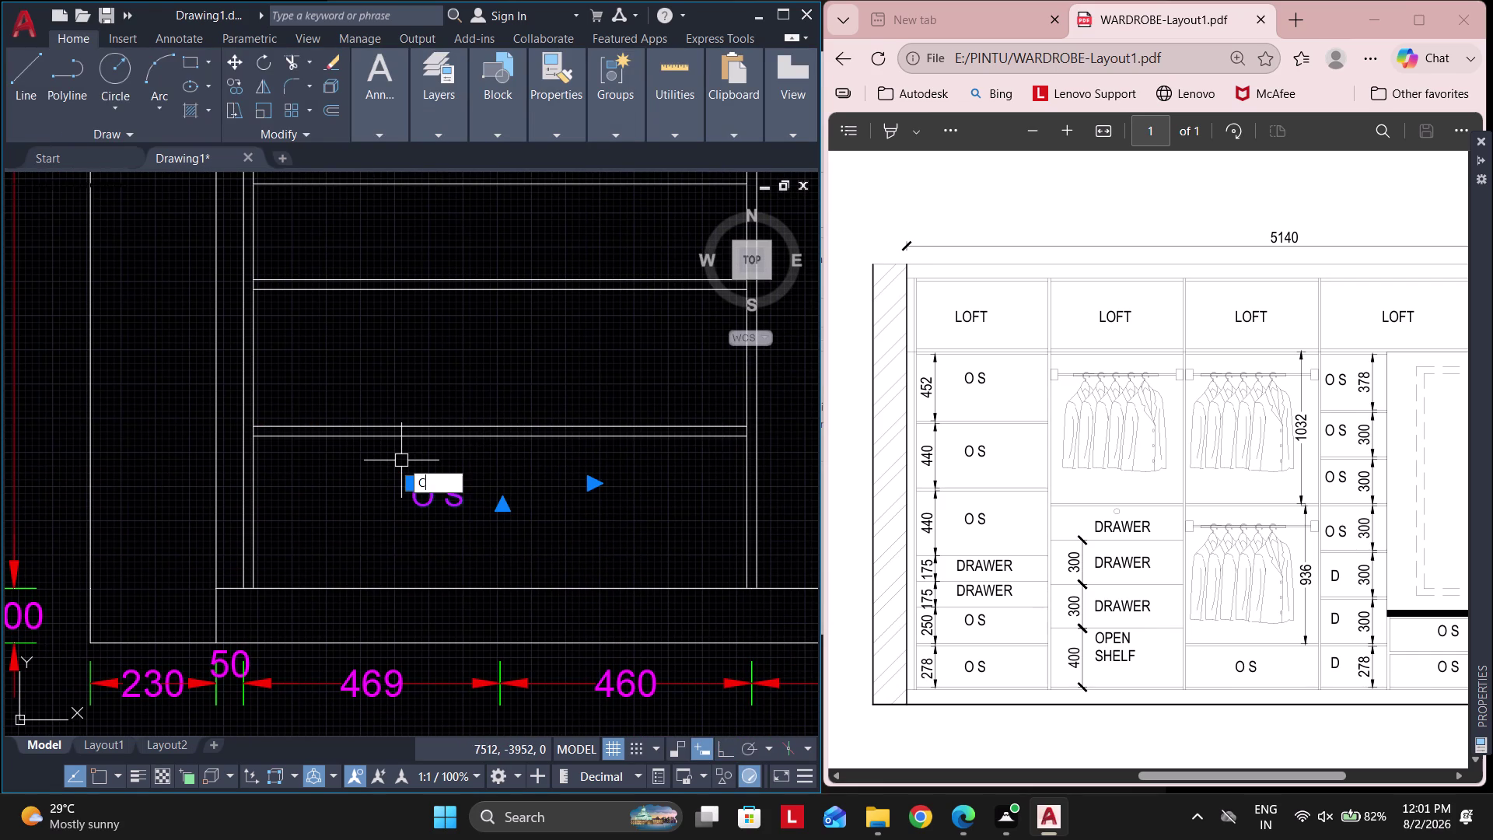
text(O)
key(space)
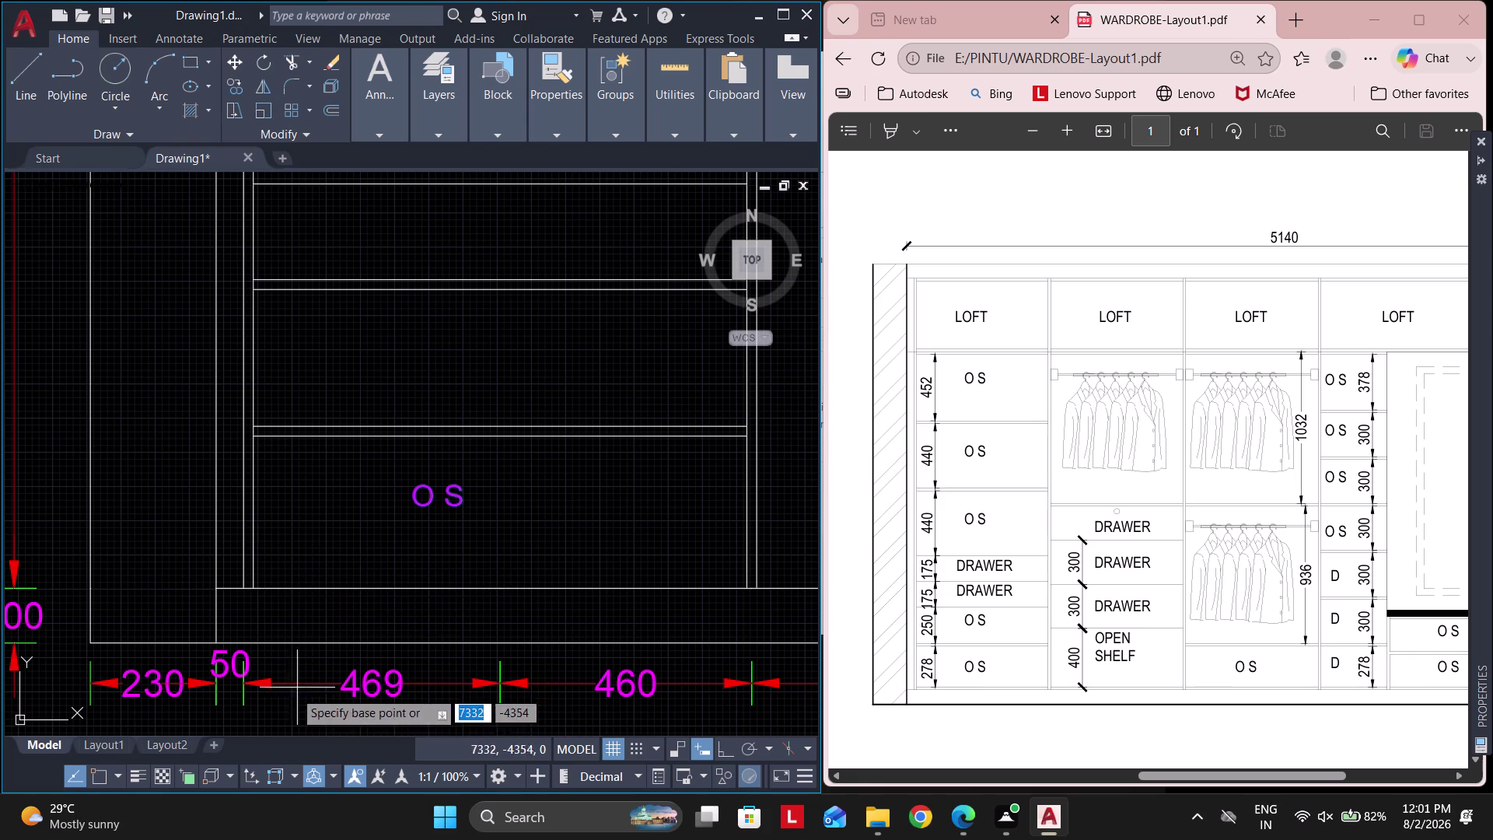
click(99, 777)
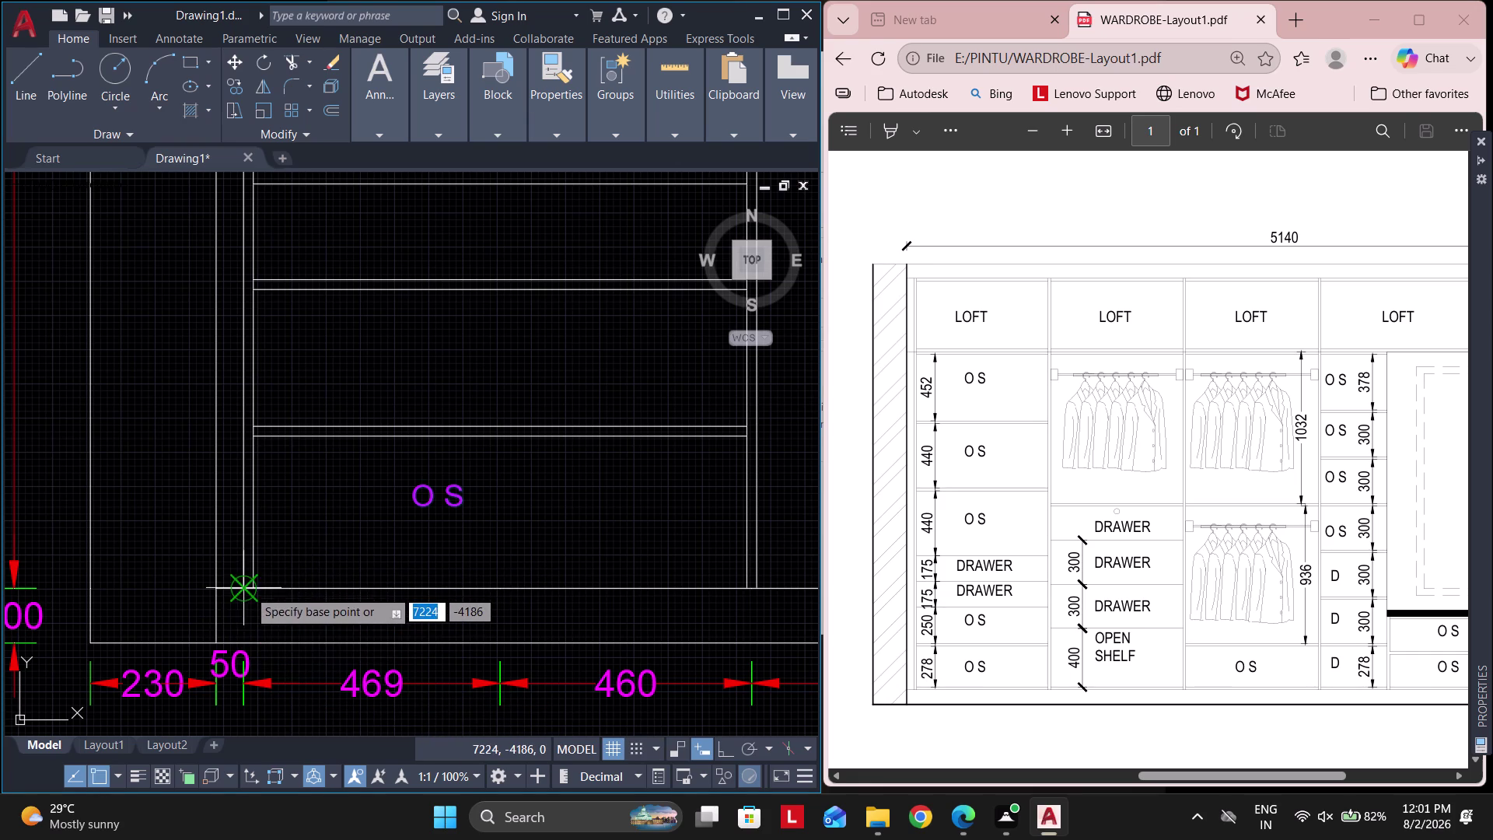
click(258, 587)
scroll(up, 3)
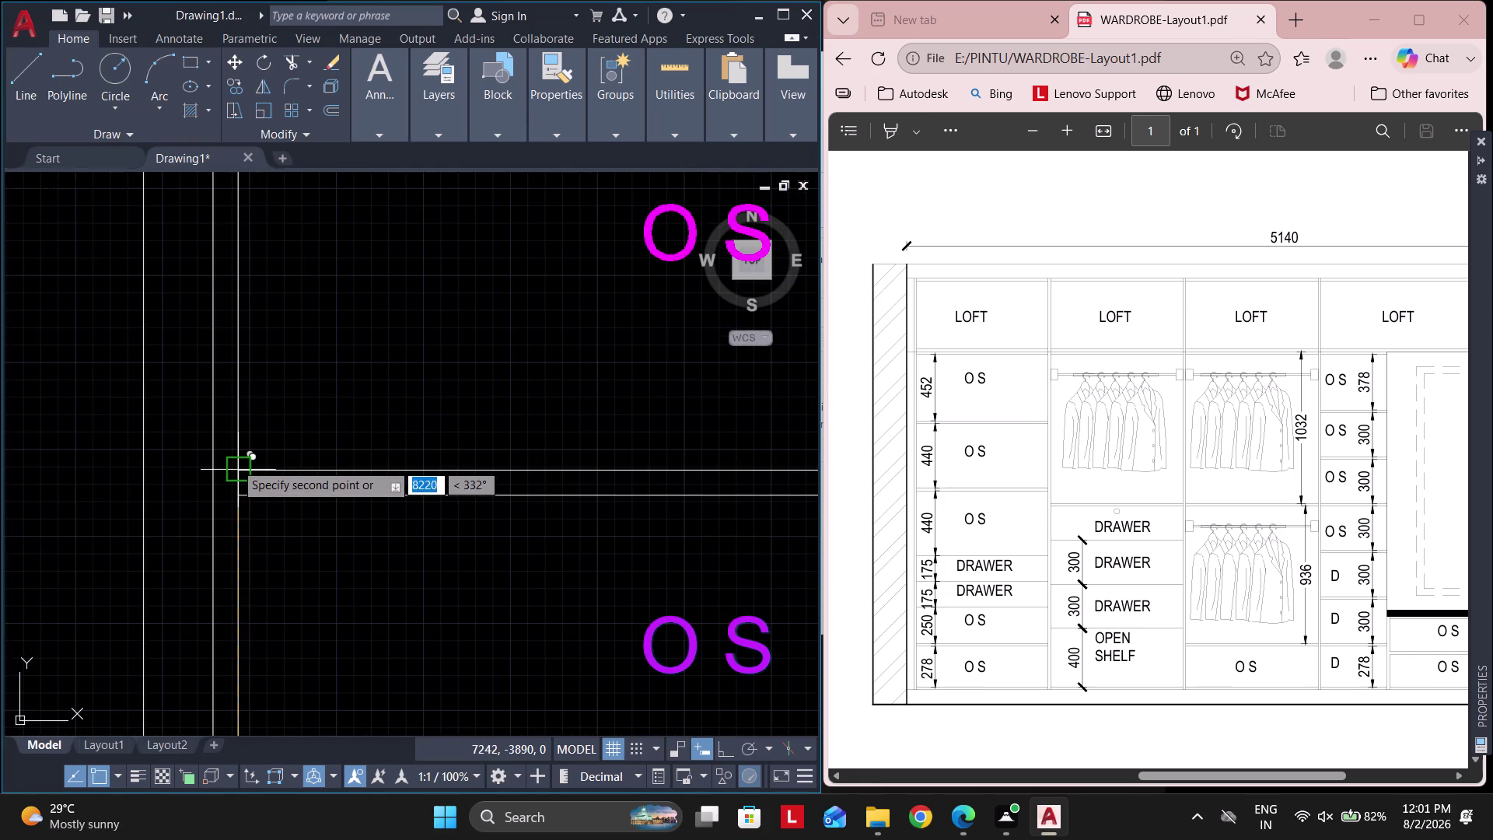
click(234, 464)
scroll(down, 3)
scroll(up, 3)
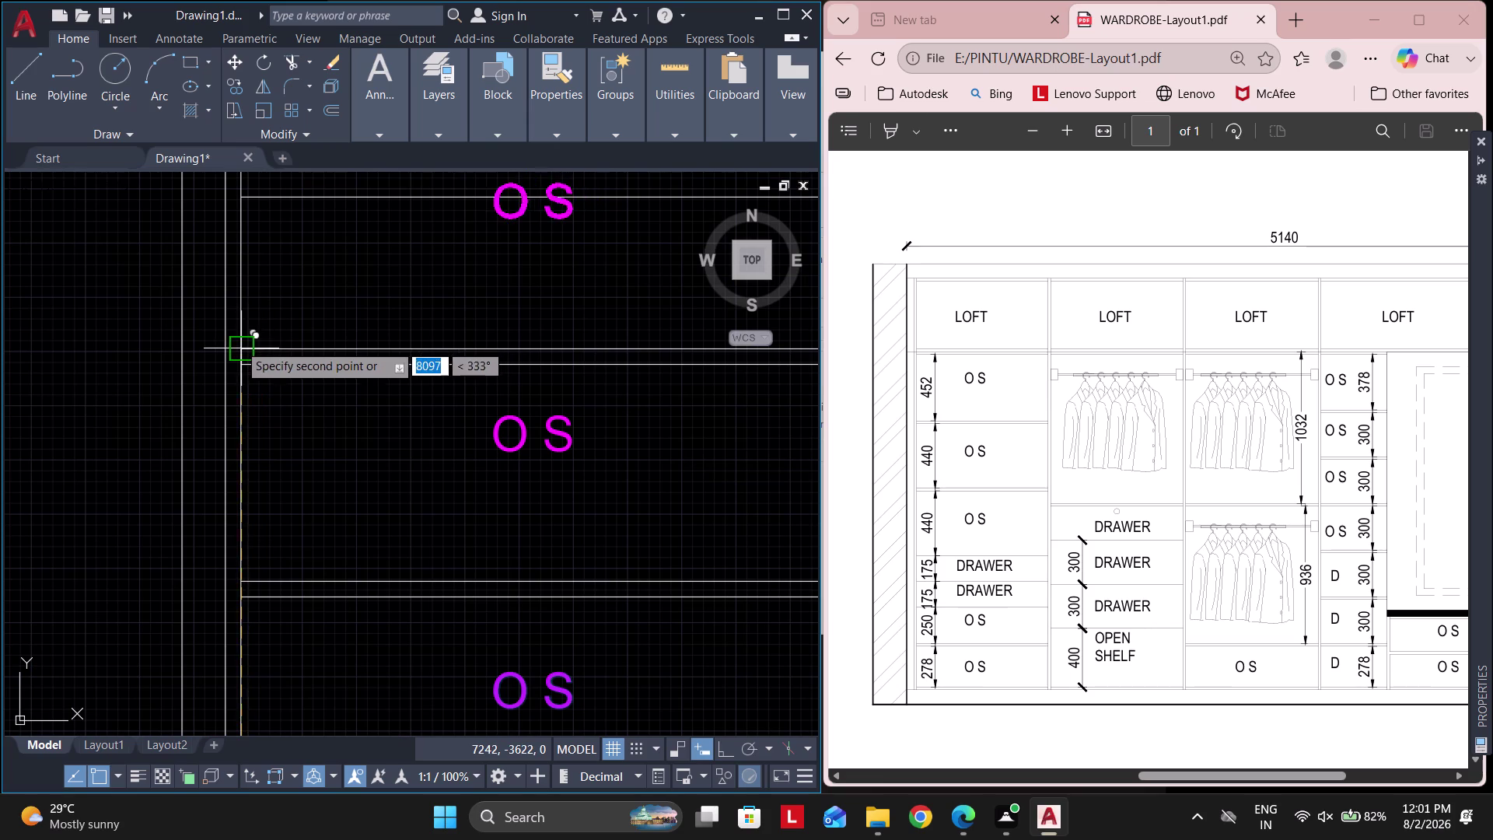
middle_drag(394, 380, 365, 424)
key(Escape)
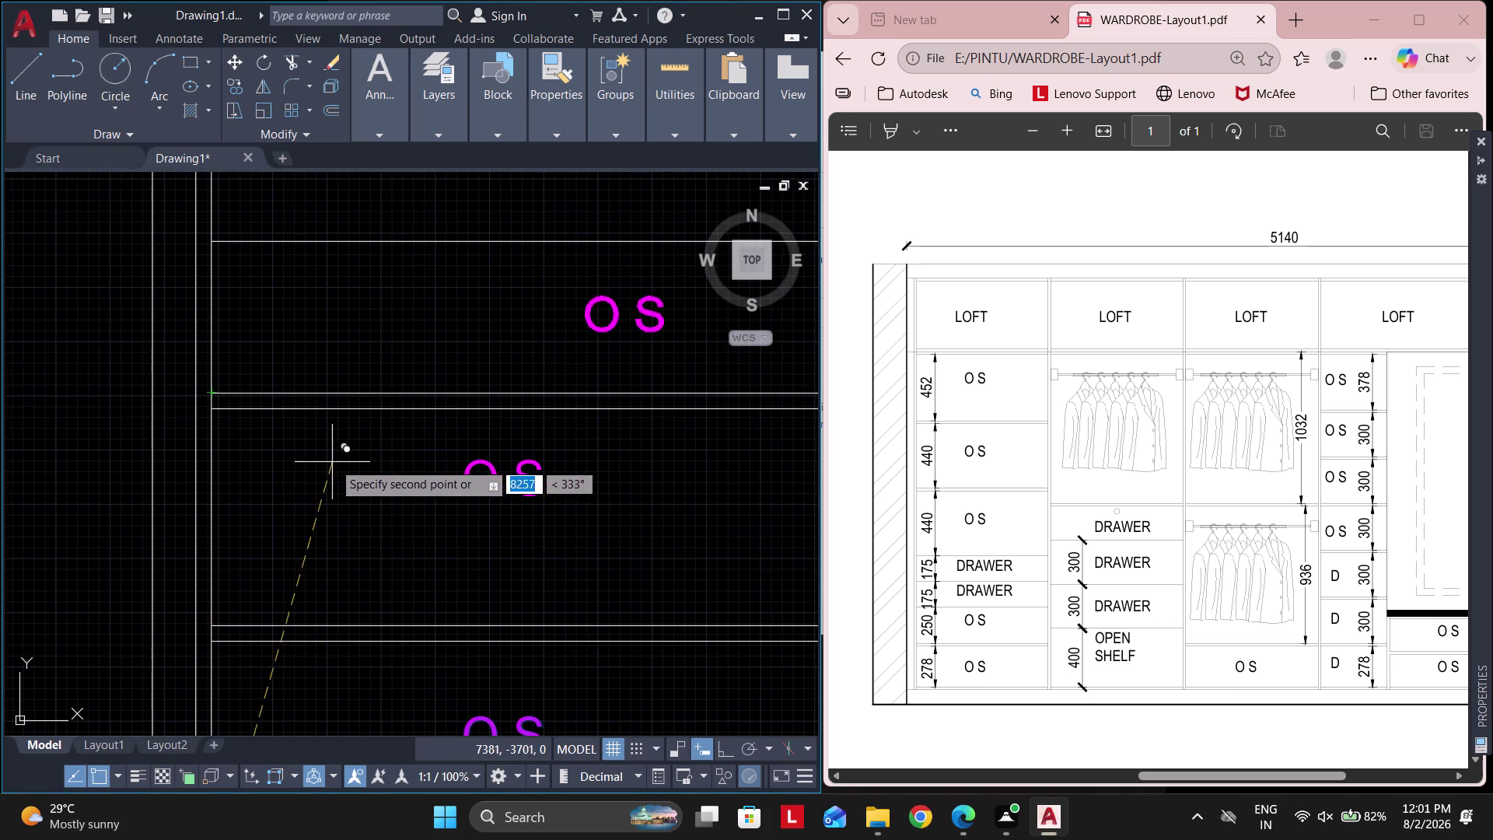
Copy another O S label into the compartment above it.
click(575, 498)
click(418, 446)
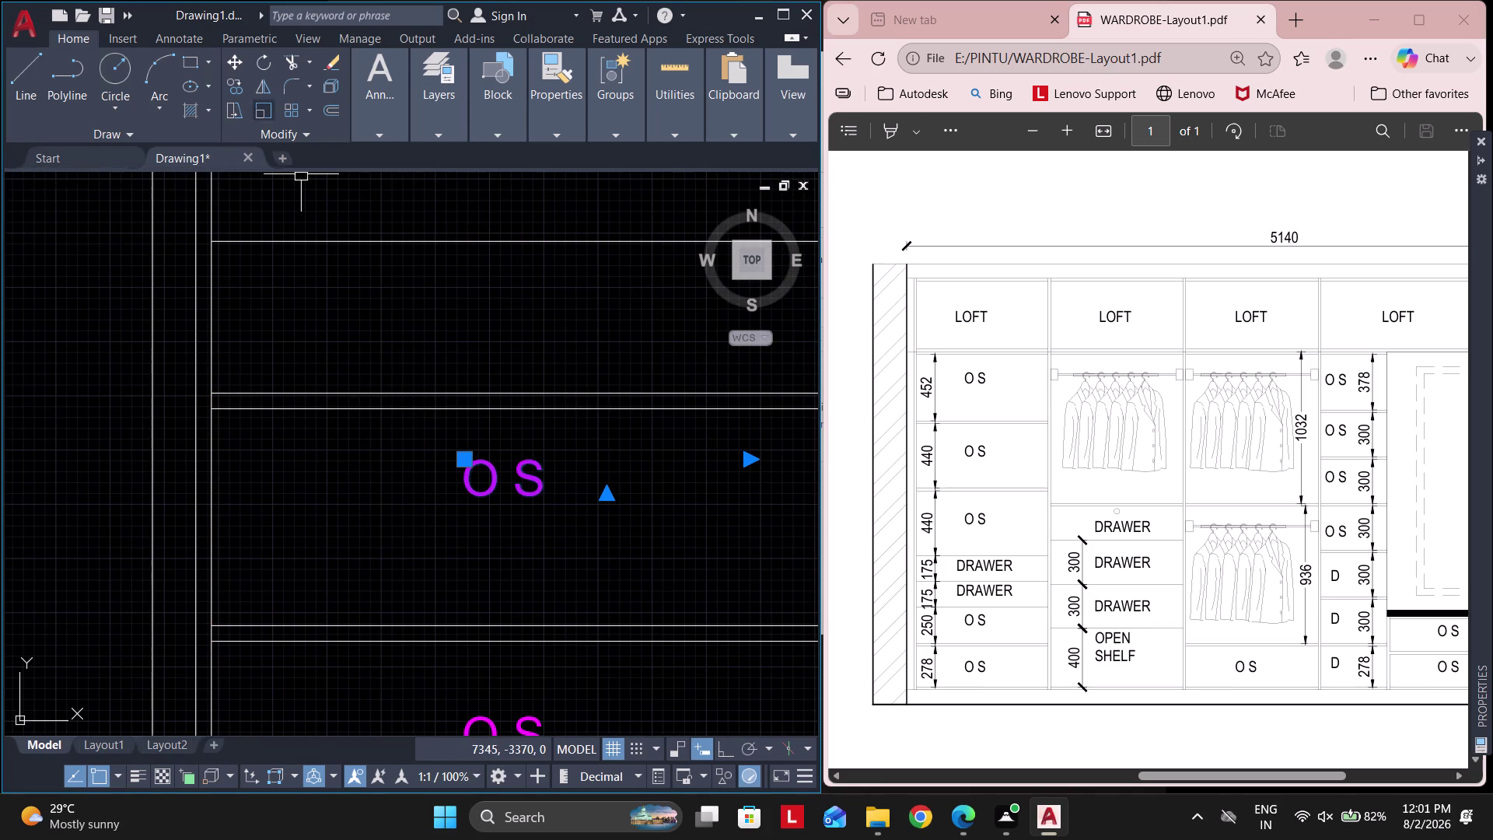
click(228, 84)
click(489, 485)
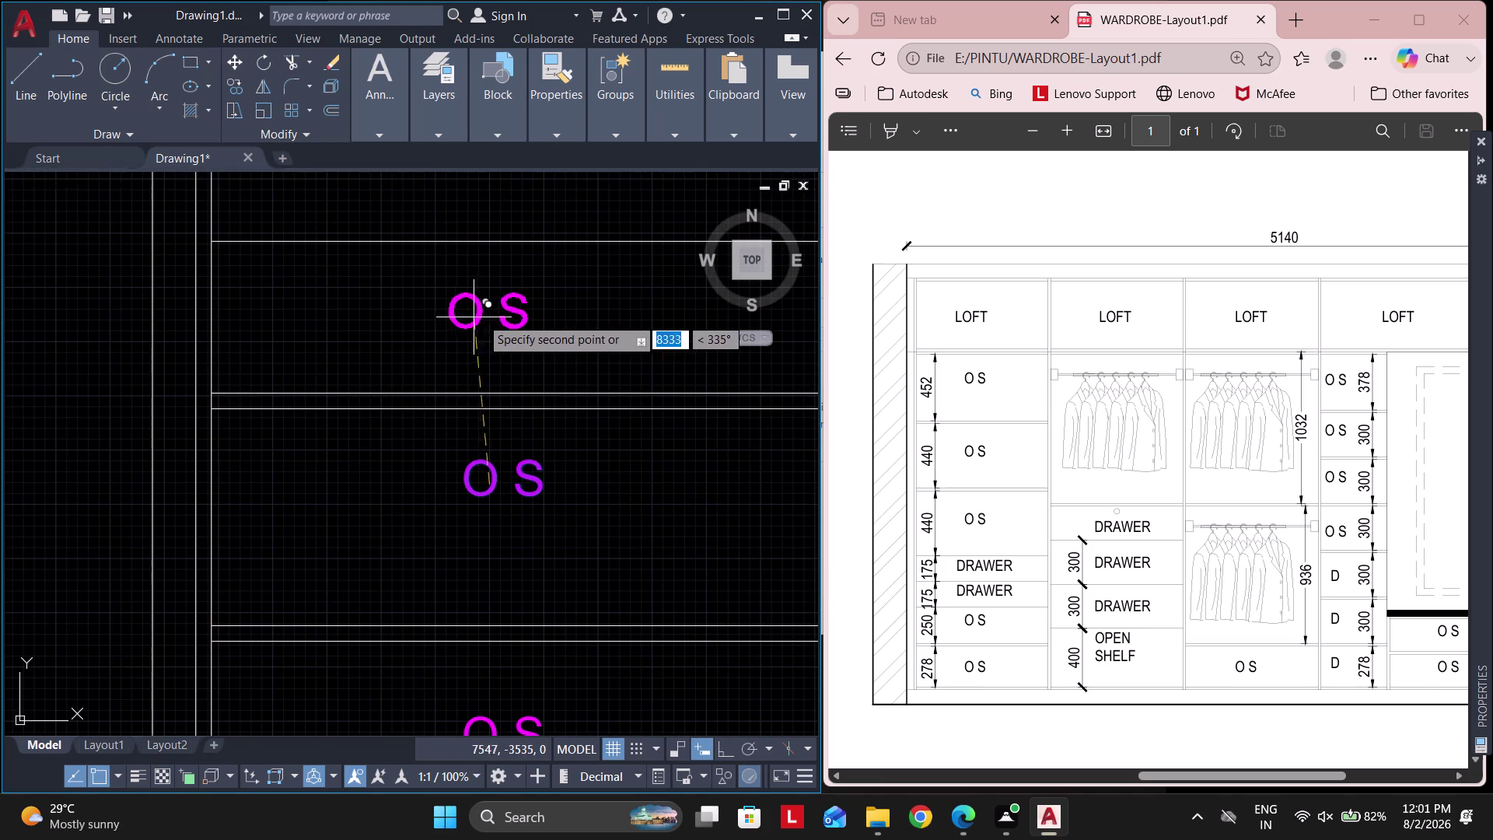
click(725, 743)
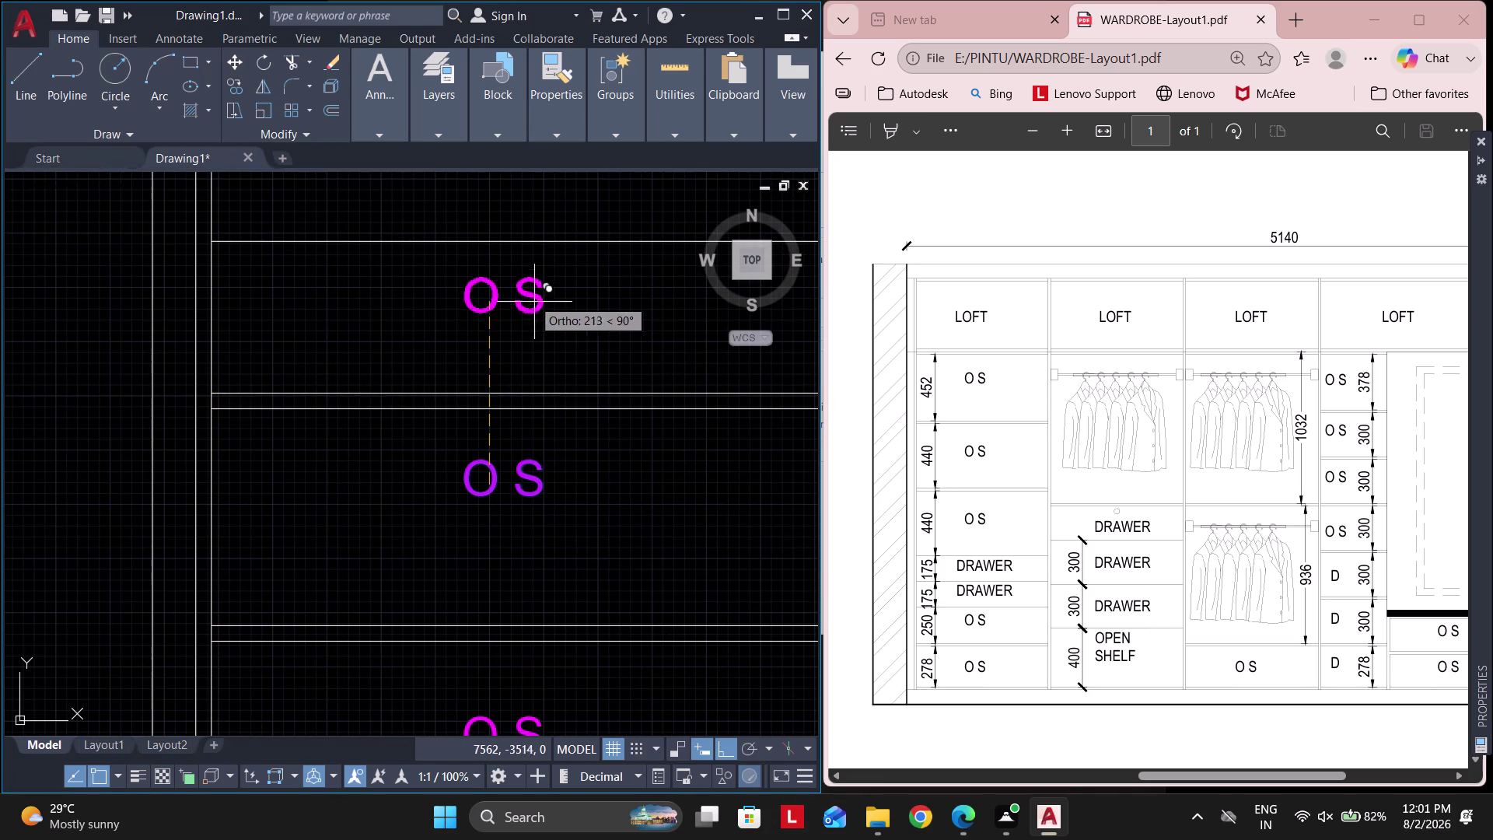
click(522, 323)
key(Escape)
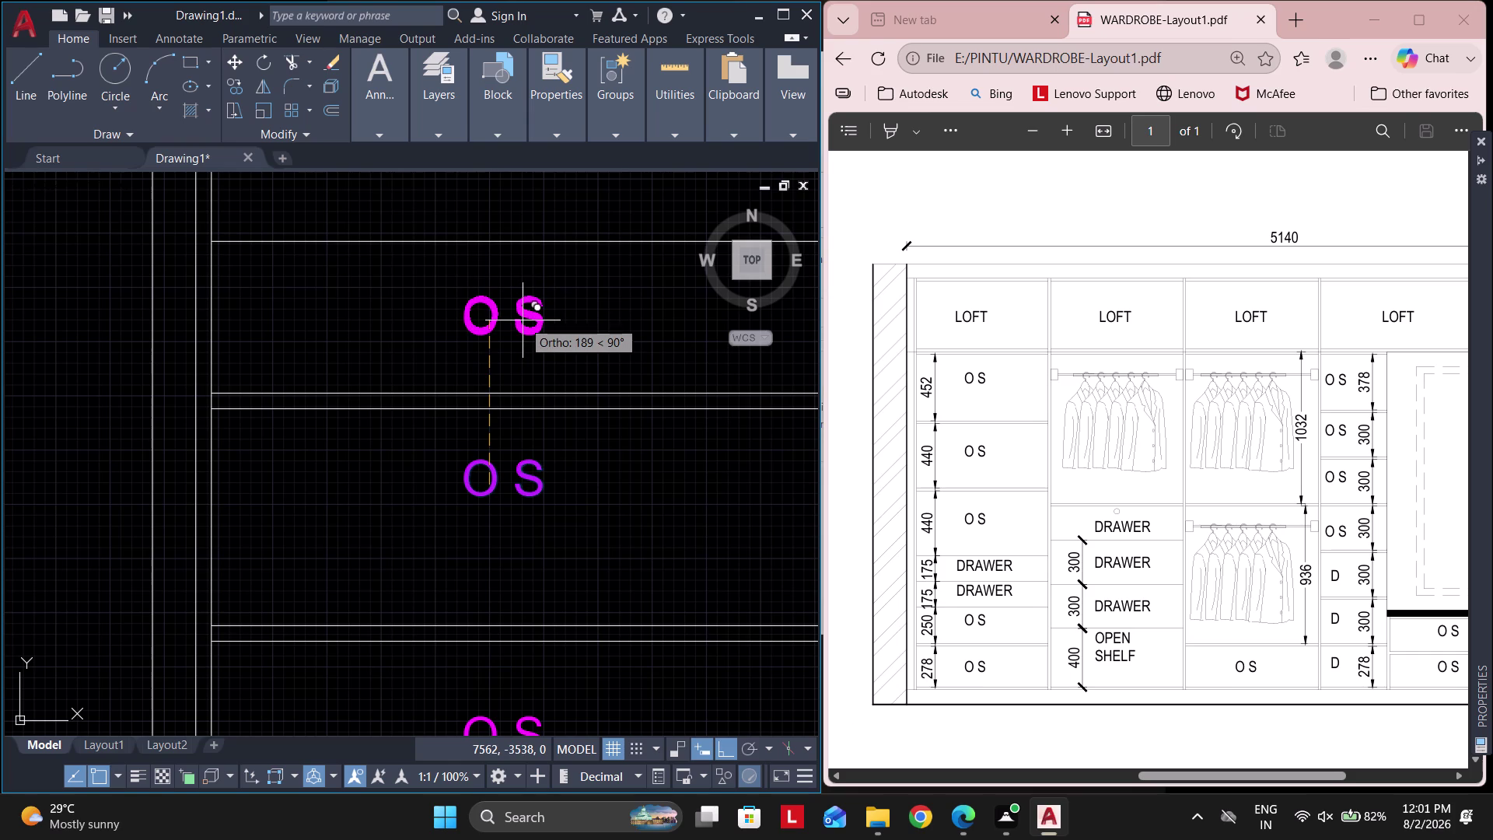
key(Escape)
Open the copied label's text for editing and select it all for replacement.
scroll(down, 3)
scroll(up, 3)
double_click(536, 317)
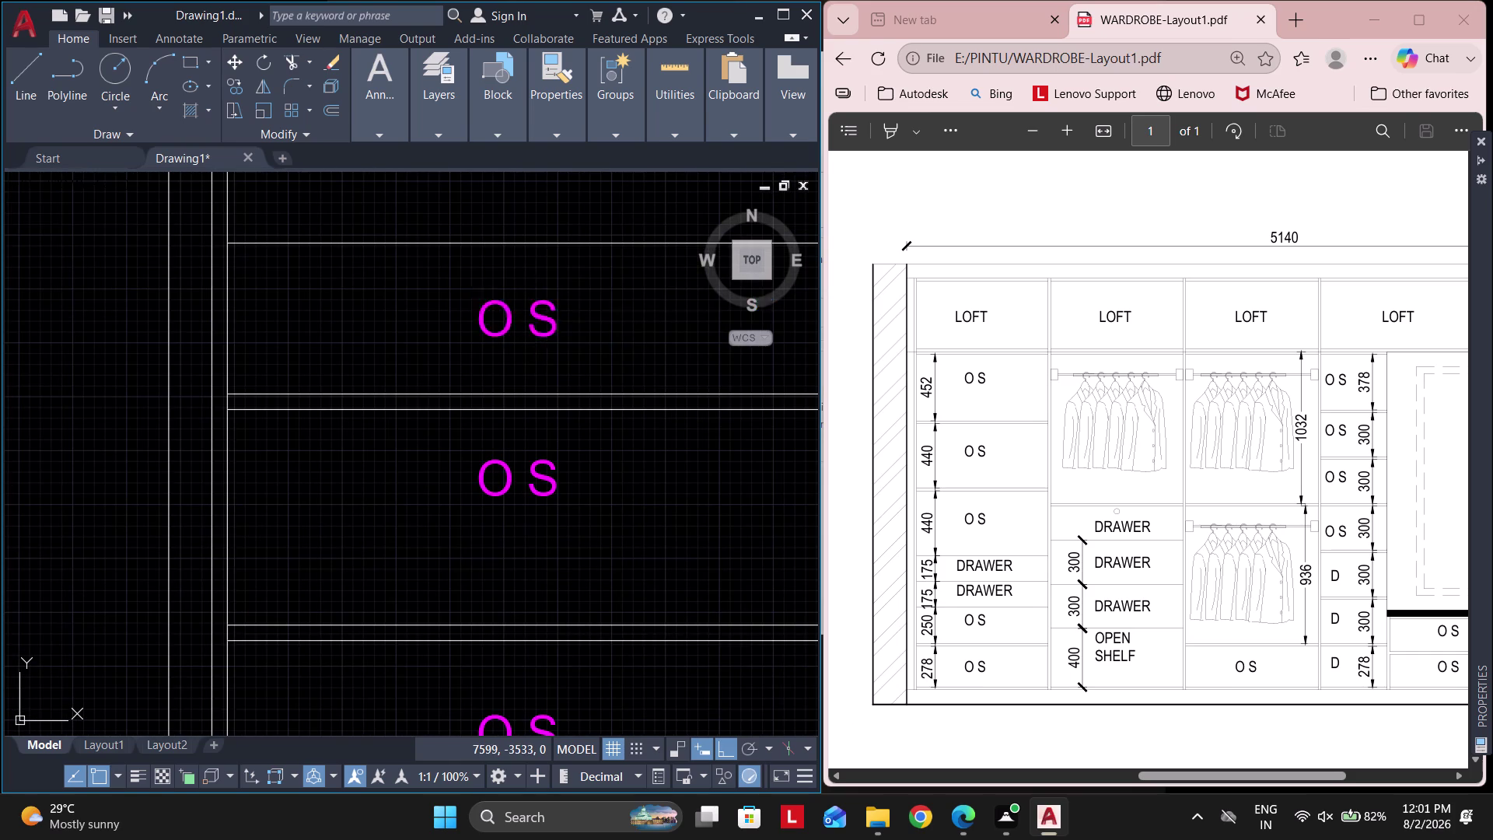
key(ctrl+a)
Retype the label as DRAWER and copy it into the compartment above.
text(DRA)
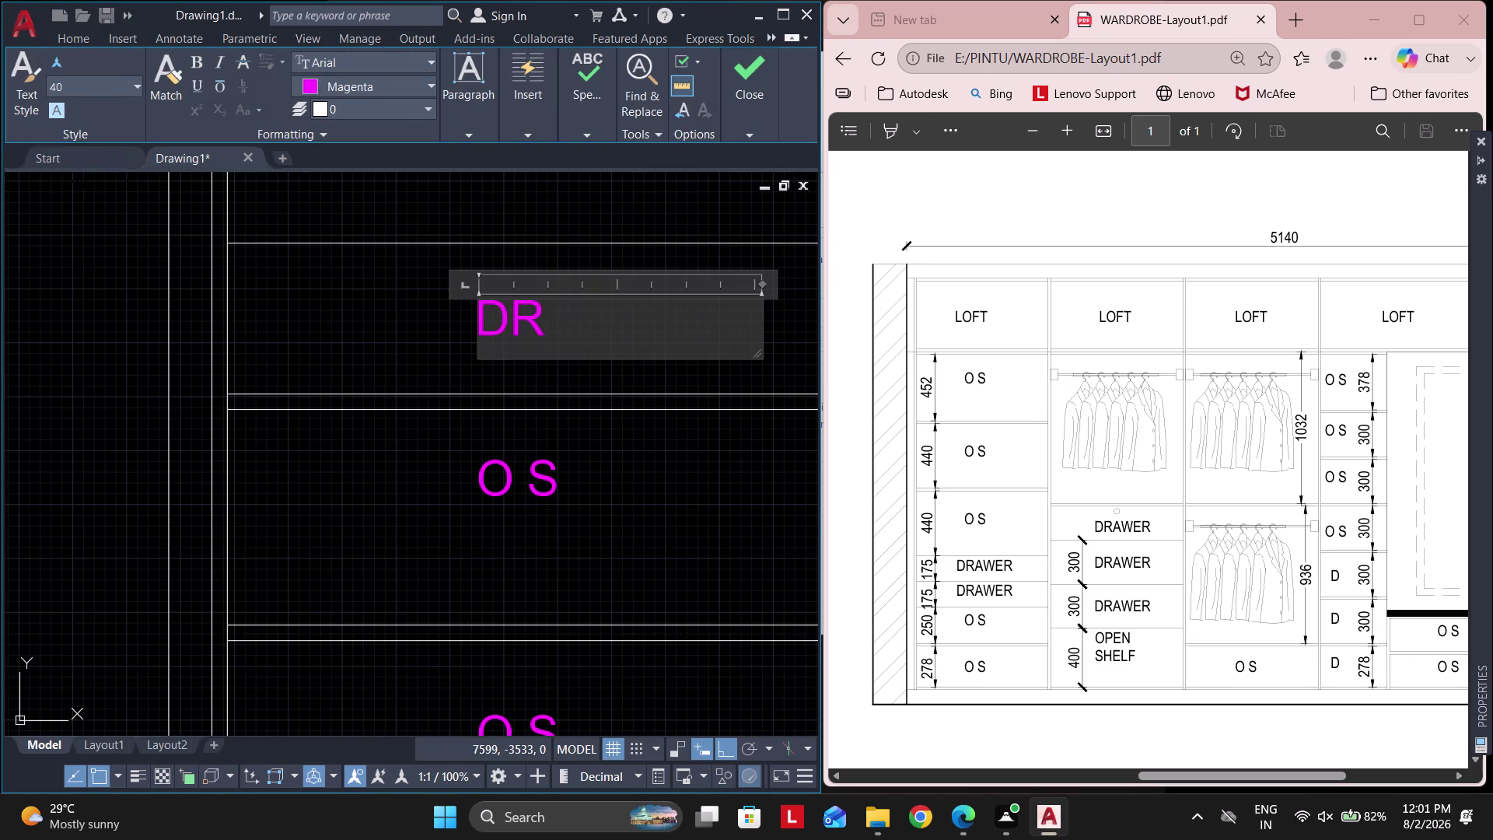
text(WER)
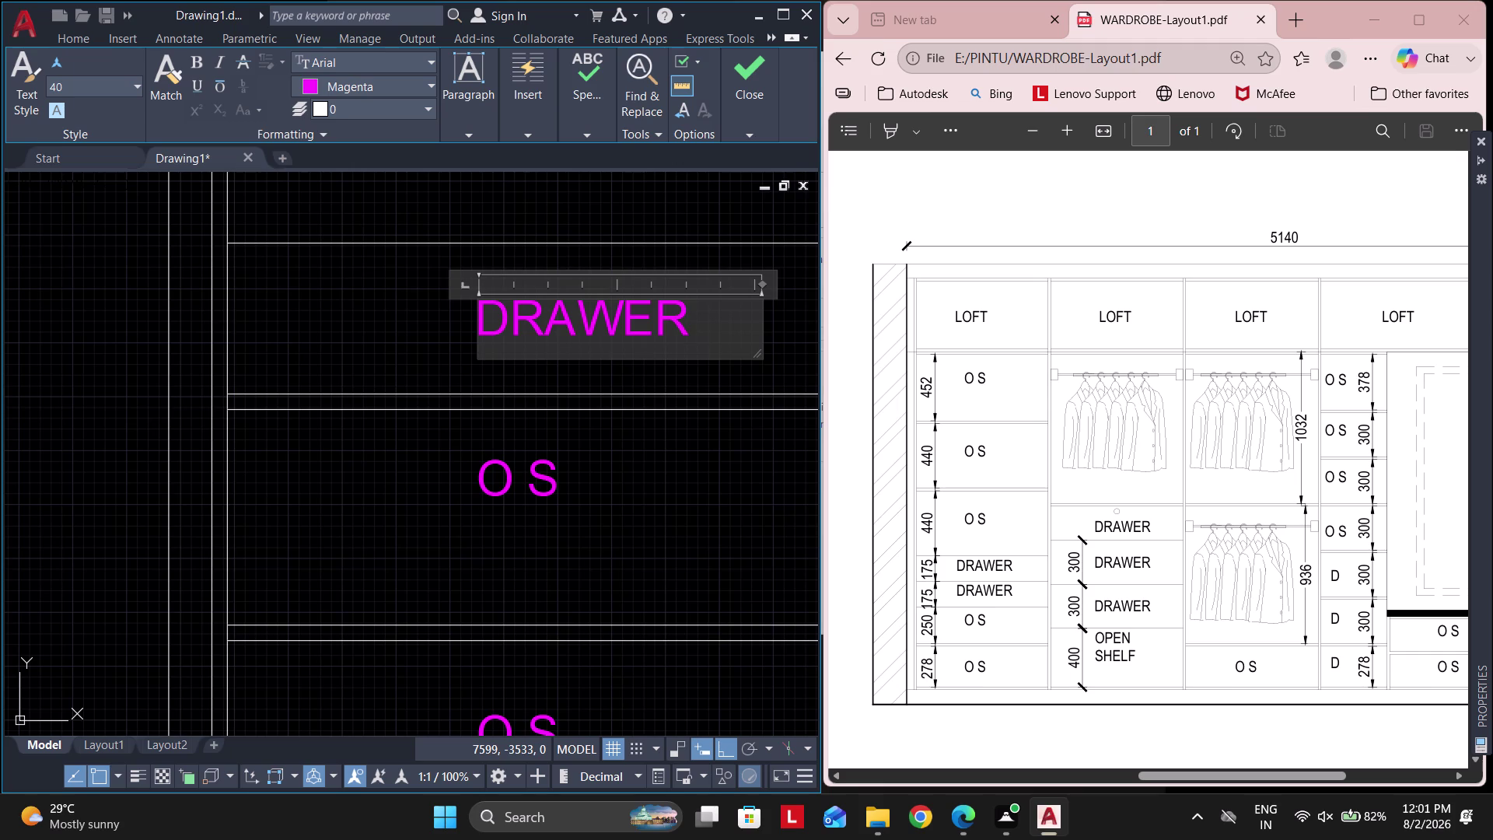
click(361, 207)
scroll(down, 3)
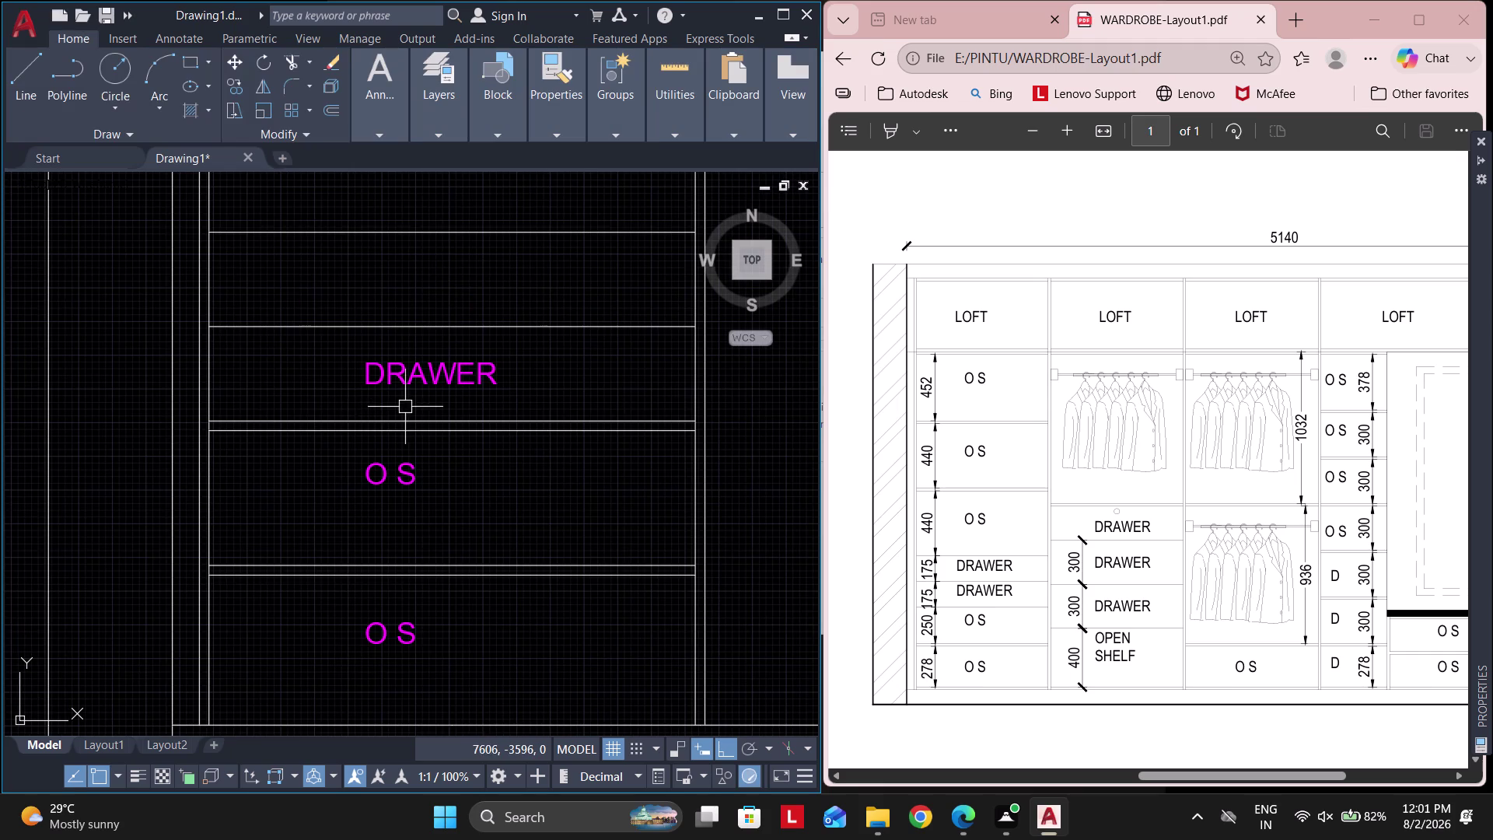
click(533, 389)
click(432, 367)
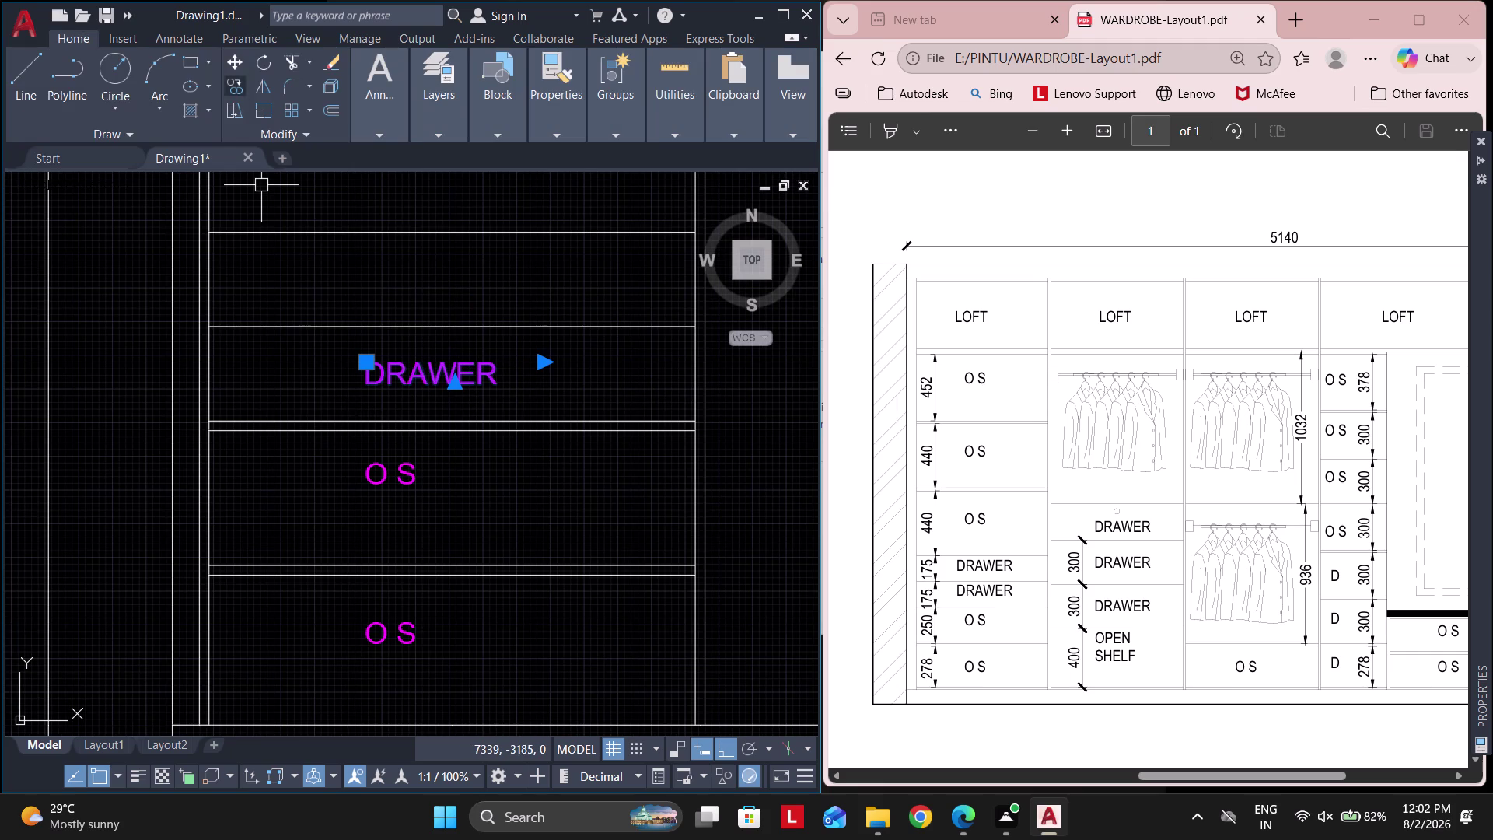
click(232, 87)
click(366, 378)
click(358, 286)
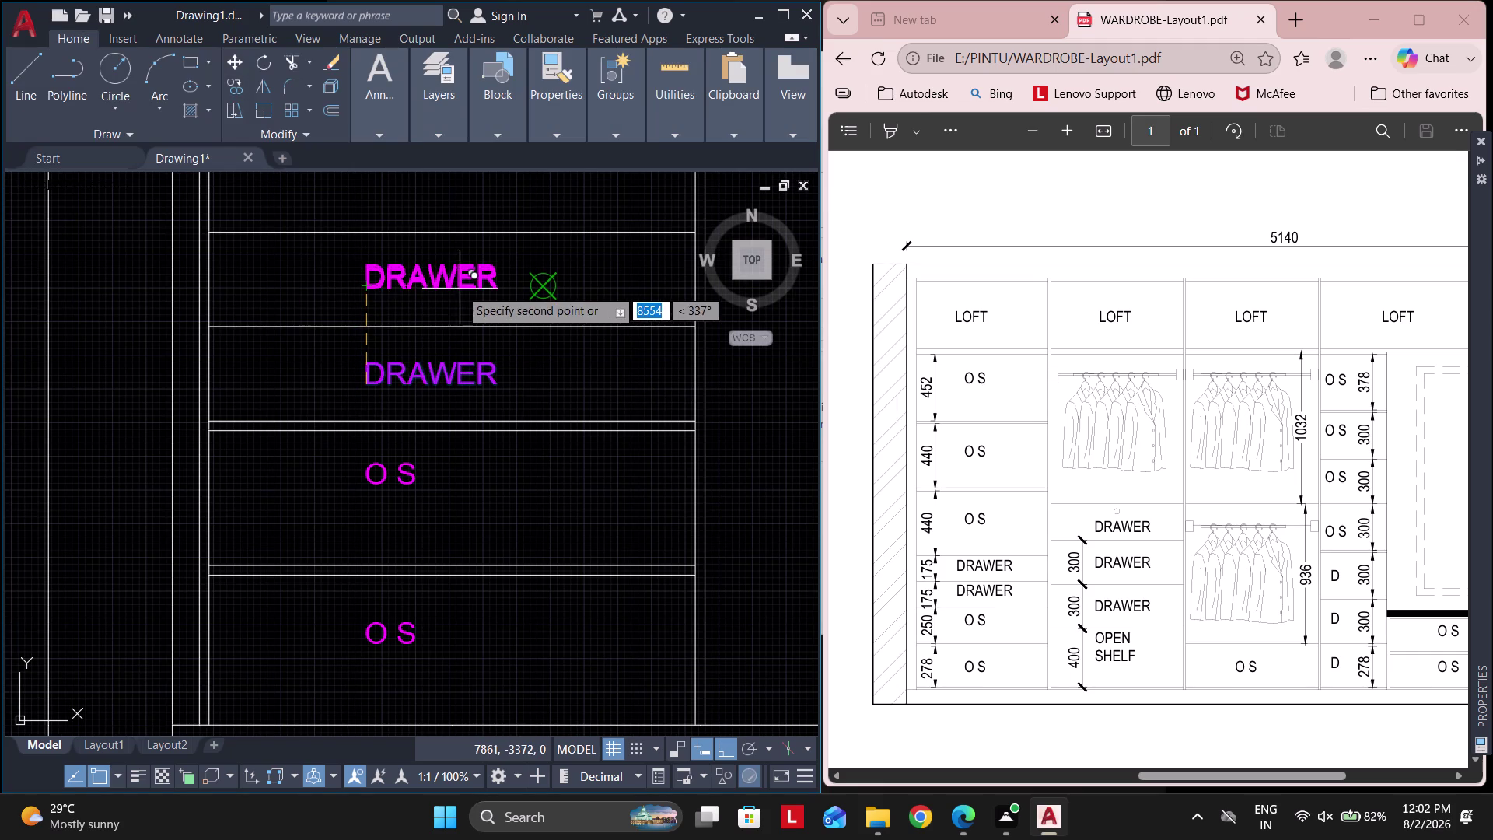
middle_drag(455, 292, 458, 421)
scroll(down, 3)
key(Escape)
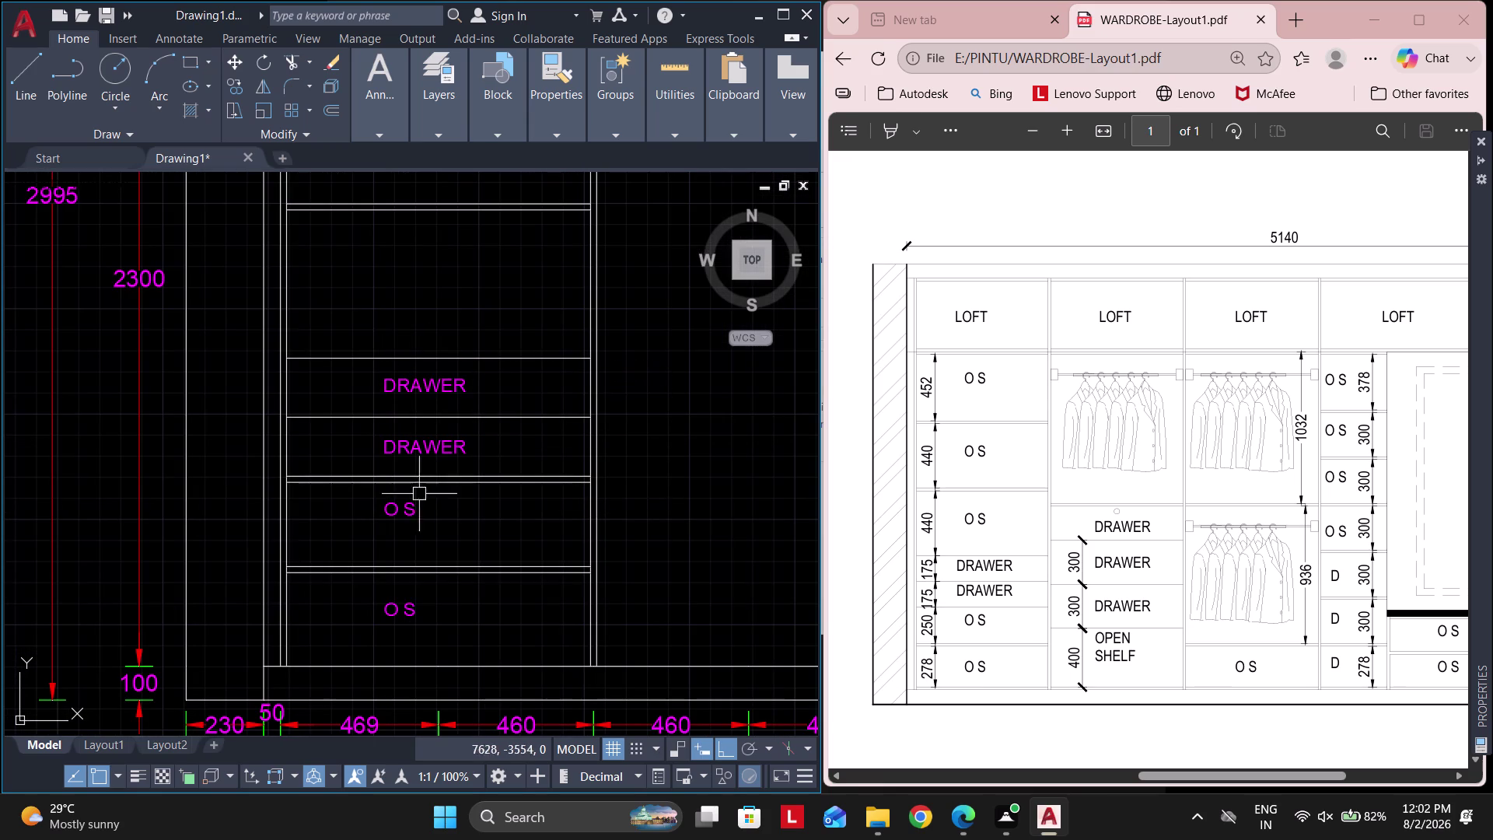
Copy the two O S labels into the shelf compartments further up the column.
click(439, 528)
click(360, 511)
key(space)
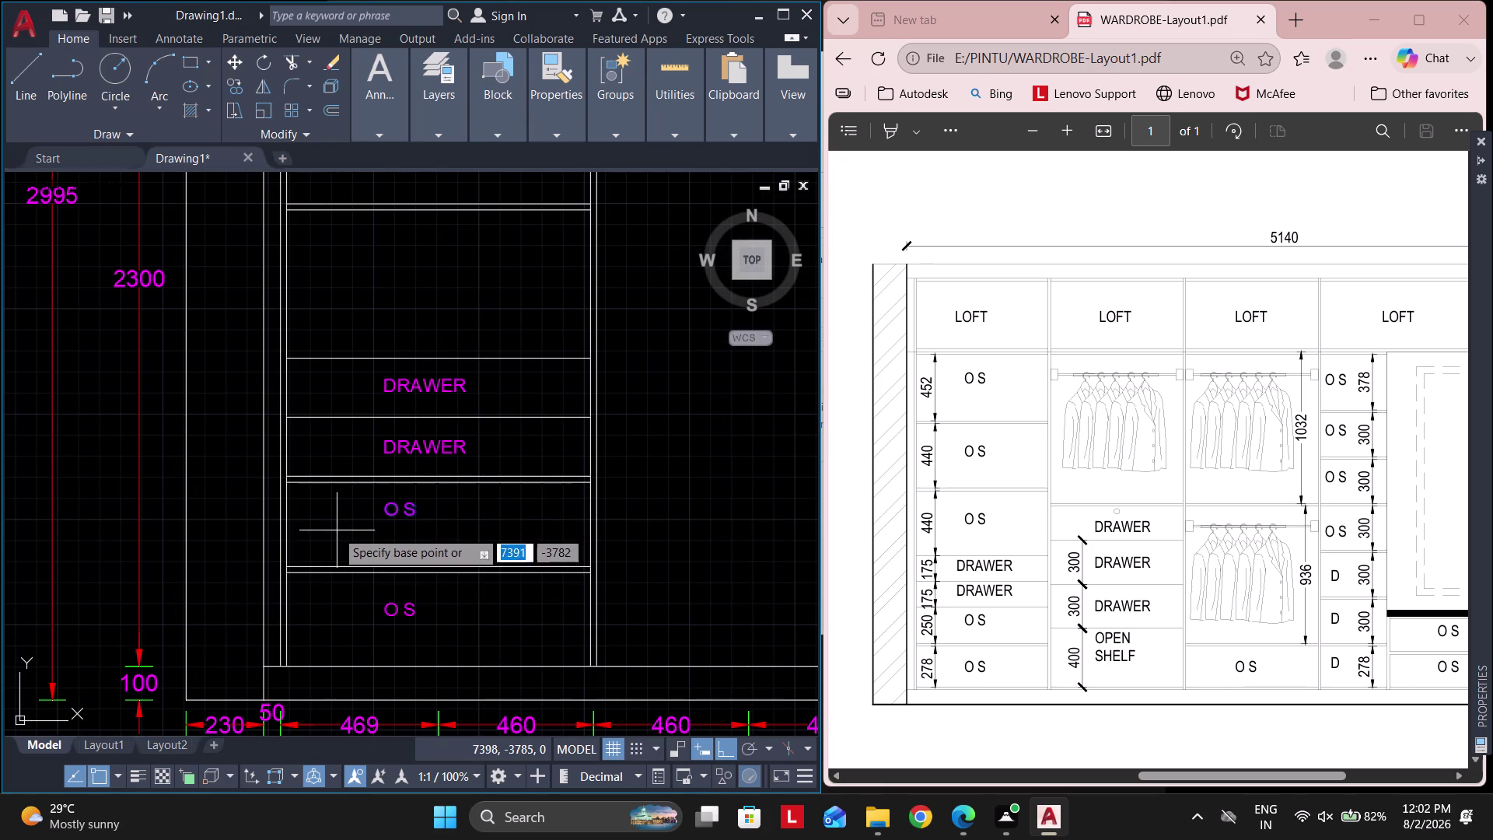
click(297, 559)
middle_drag(302, 385, 279, 515)
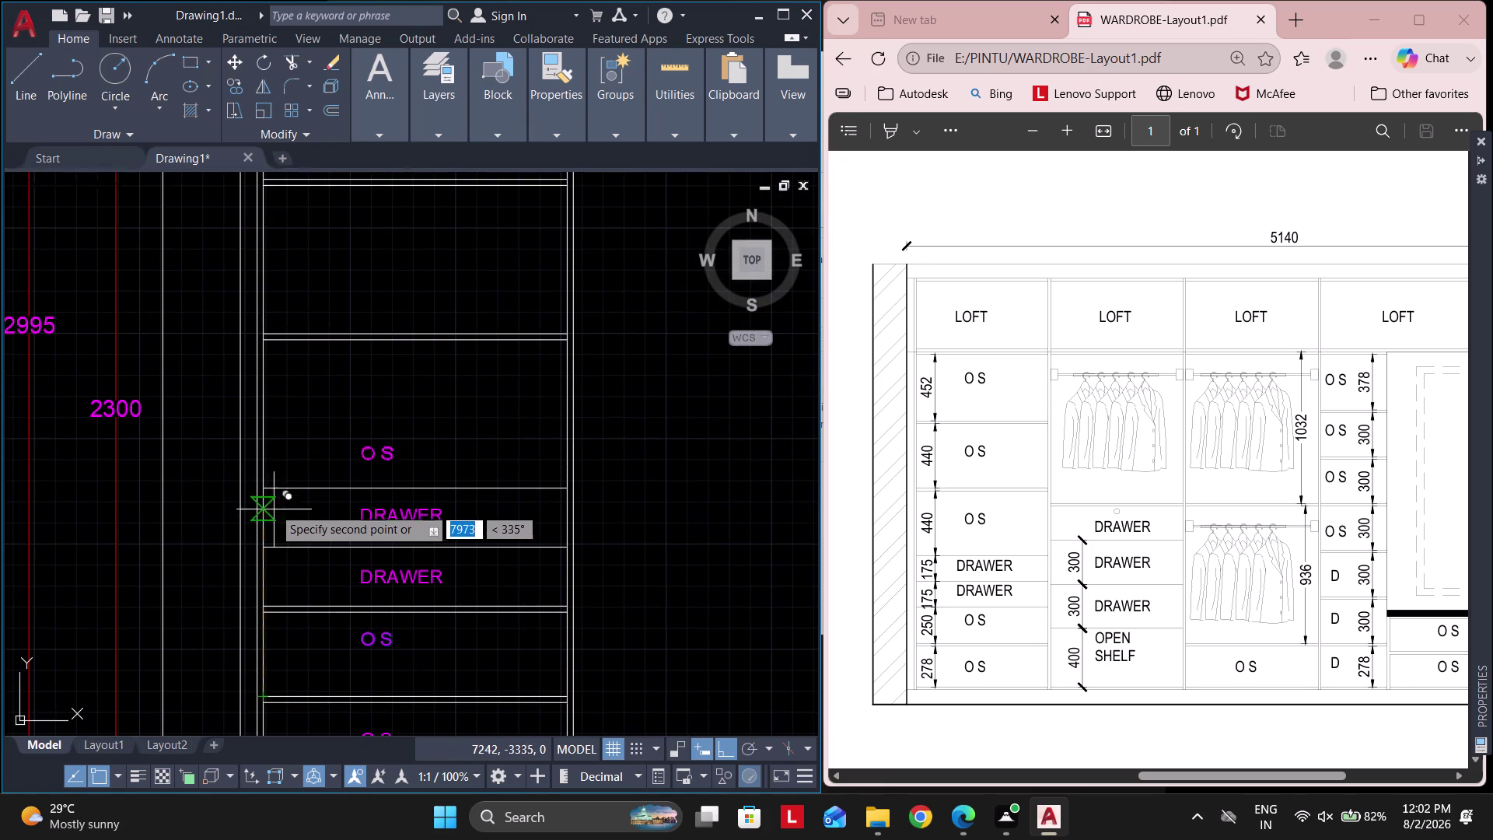
click(268, 497)
middle_drag(343, 323, 349, 482)
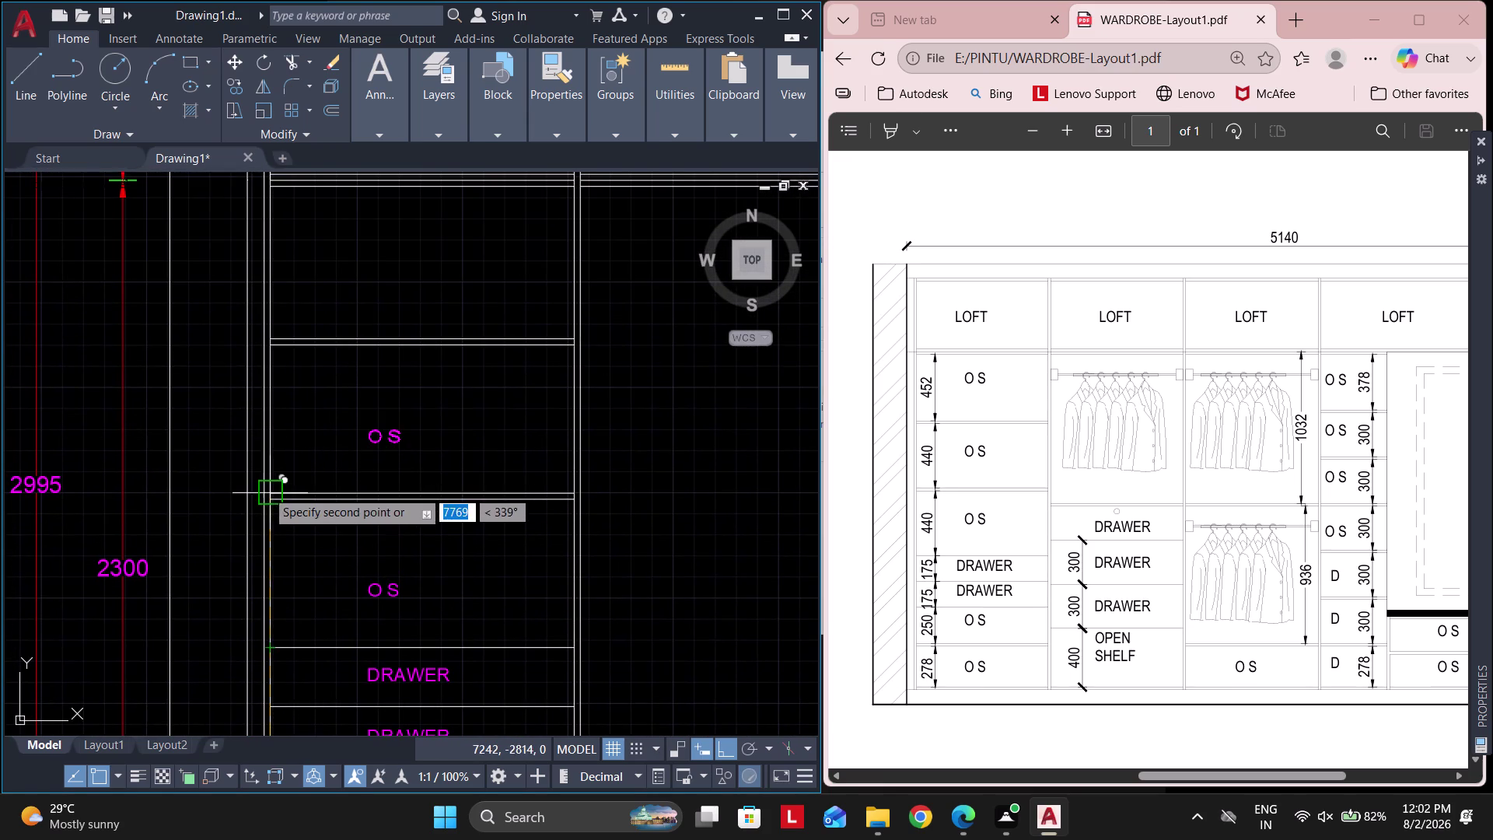
click(266, 489)
middle_drag(300, 412, 301, 490)
scroll(up, 3)
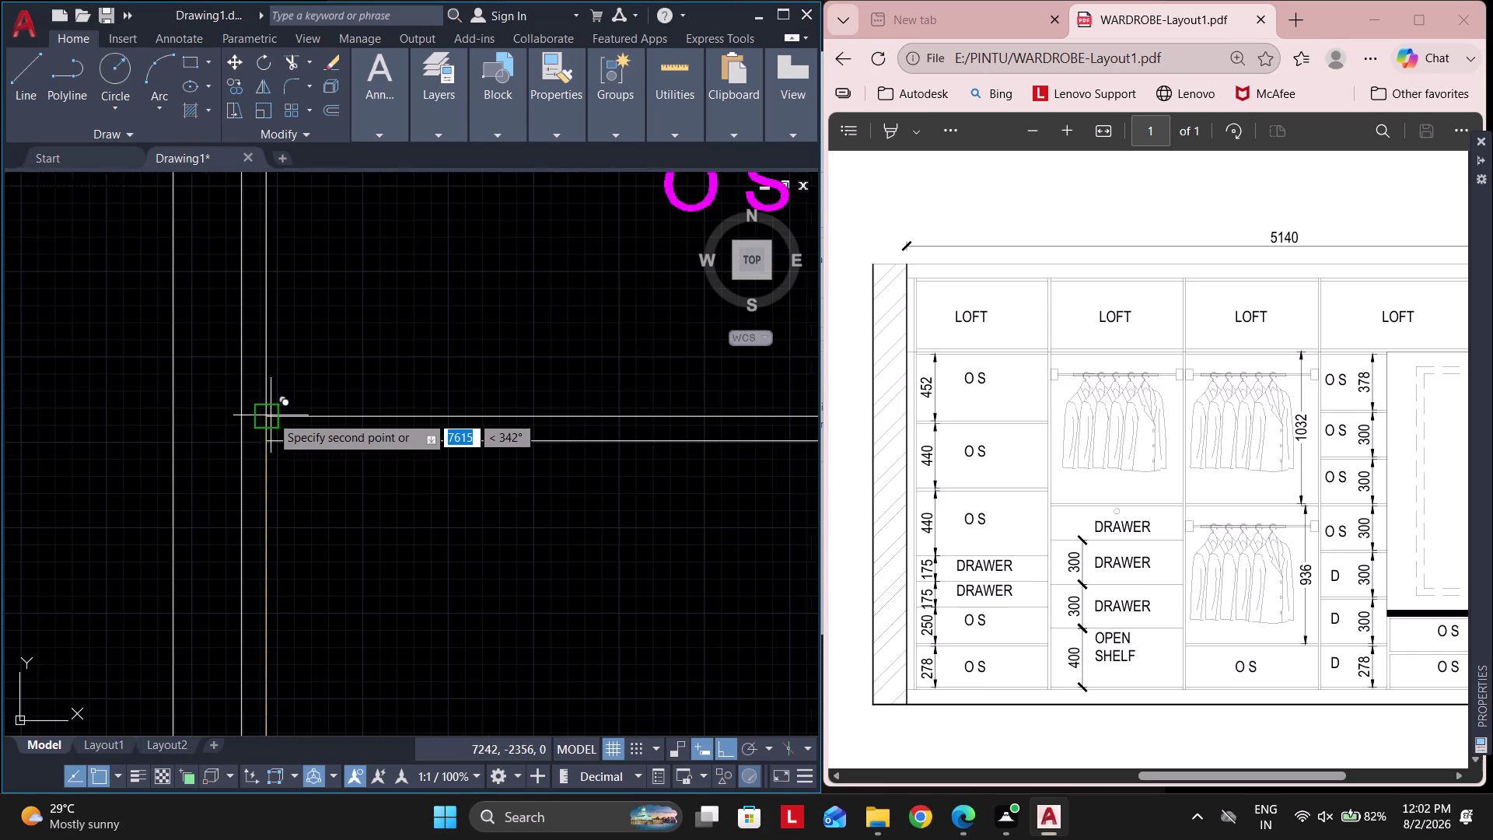
click(259, 413)
scroll(down, 3)
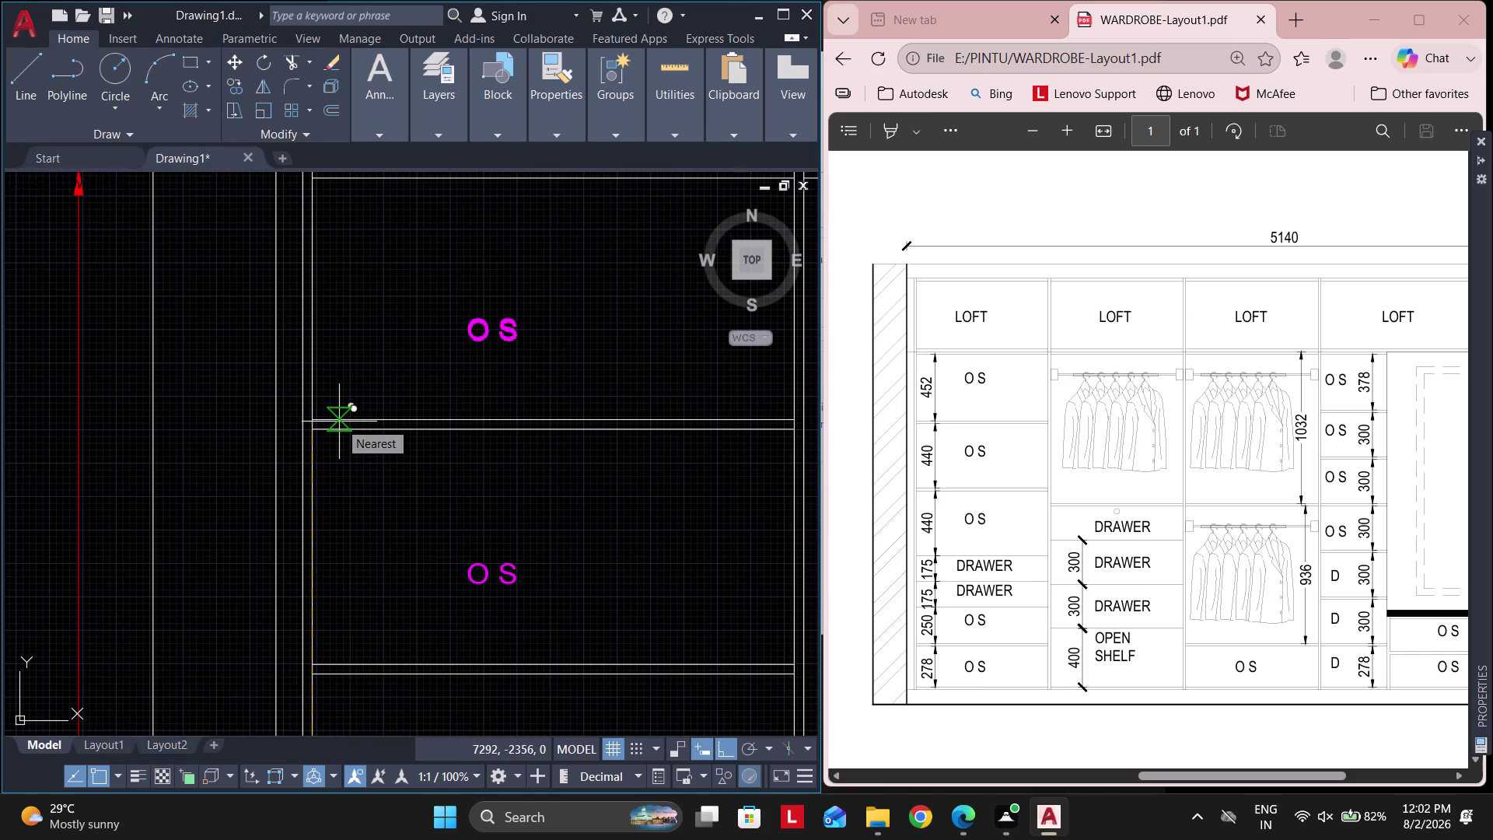
key(Escape)
key(Escape)
Copy the topmost O S label into the loft compartment and open it for editing.
scroll(down, 3)
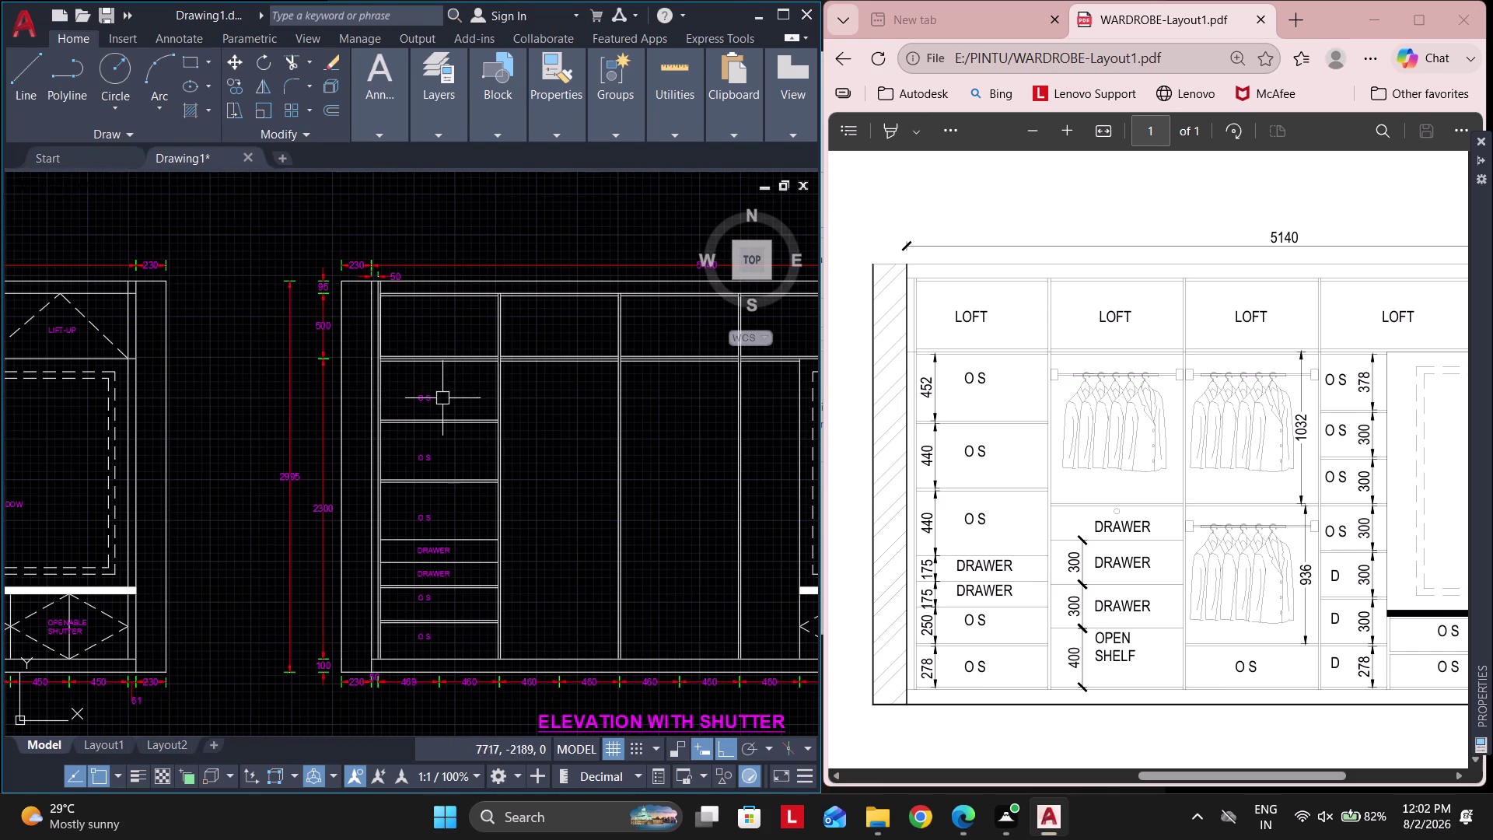
scroll(up, 3)
click(439, 407)
click(404, 368)
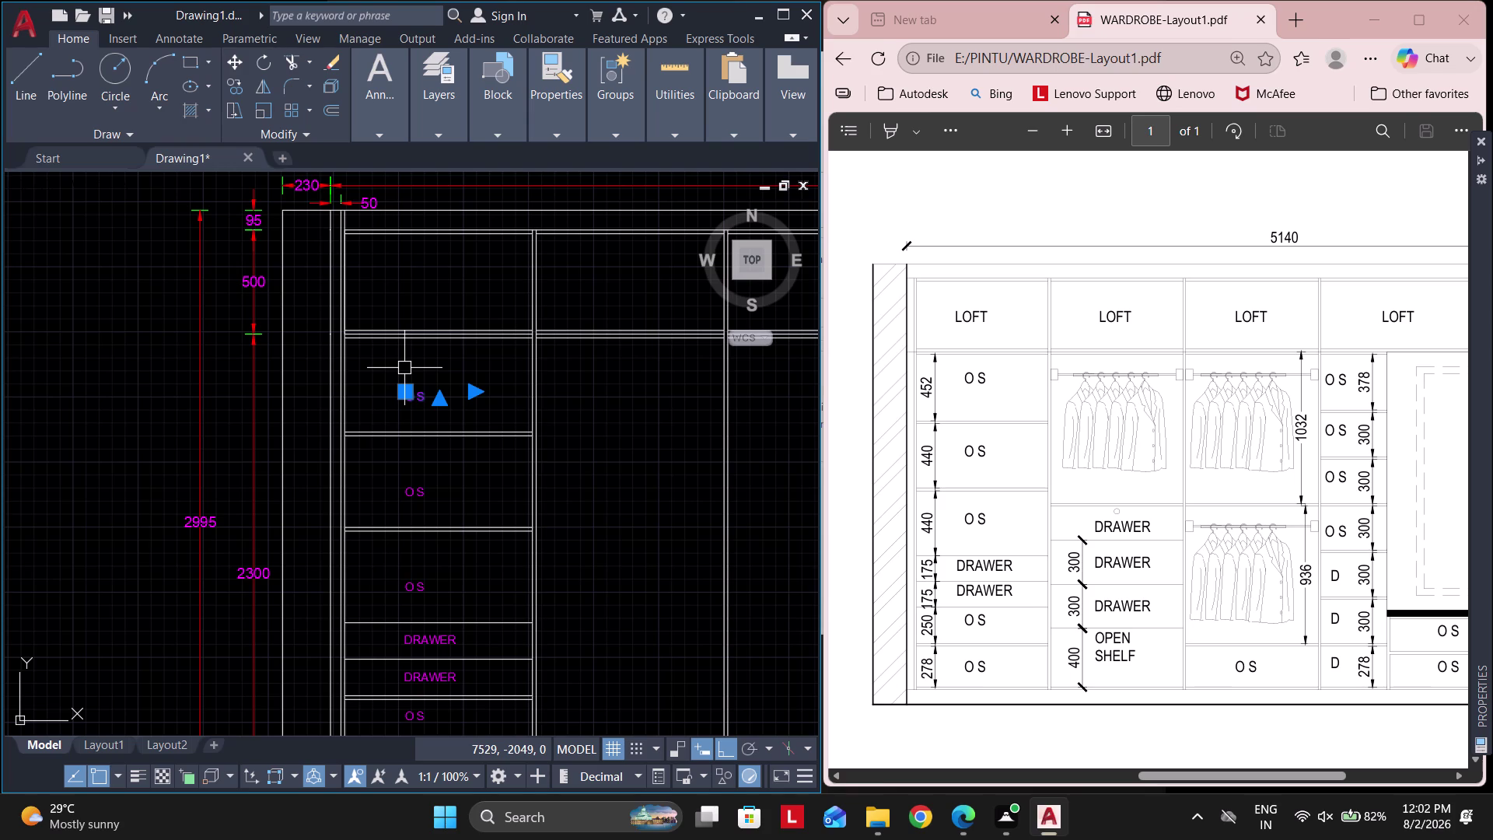
text(CO)
scroll(up, 3)
key(space)
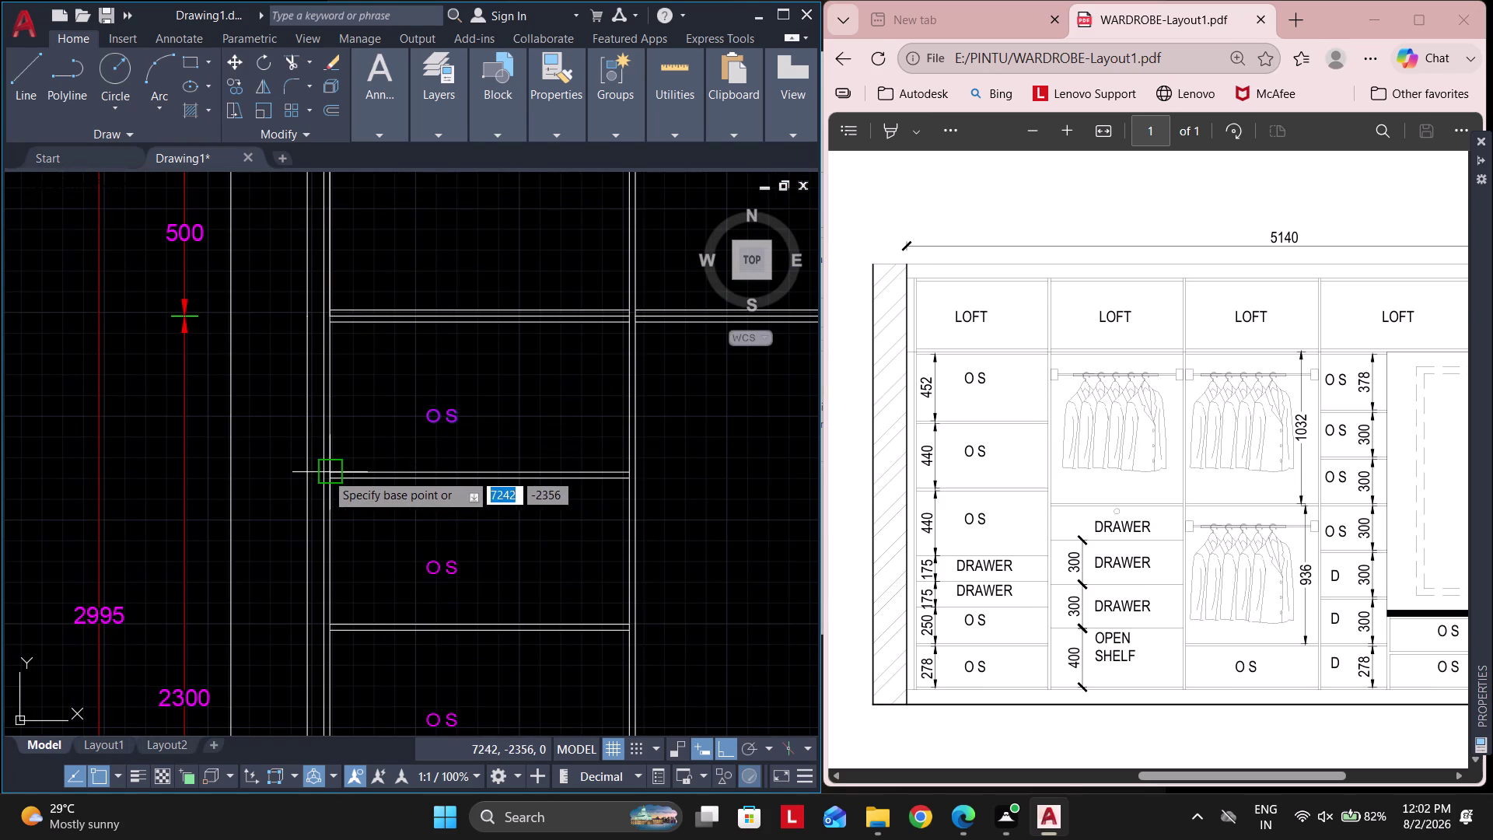
click(326, 473)
middle_drag(327, 321, 315, 415)
scroll(up, 3)
click(308, 422)
middle_drag(688, 308, 591, 394)
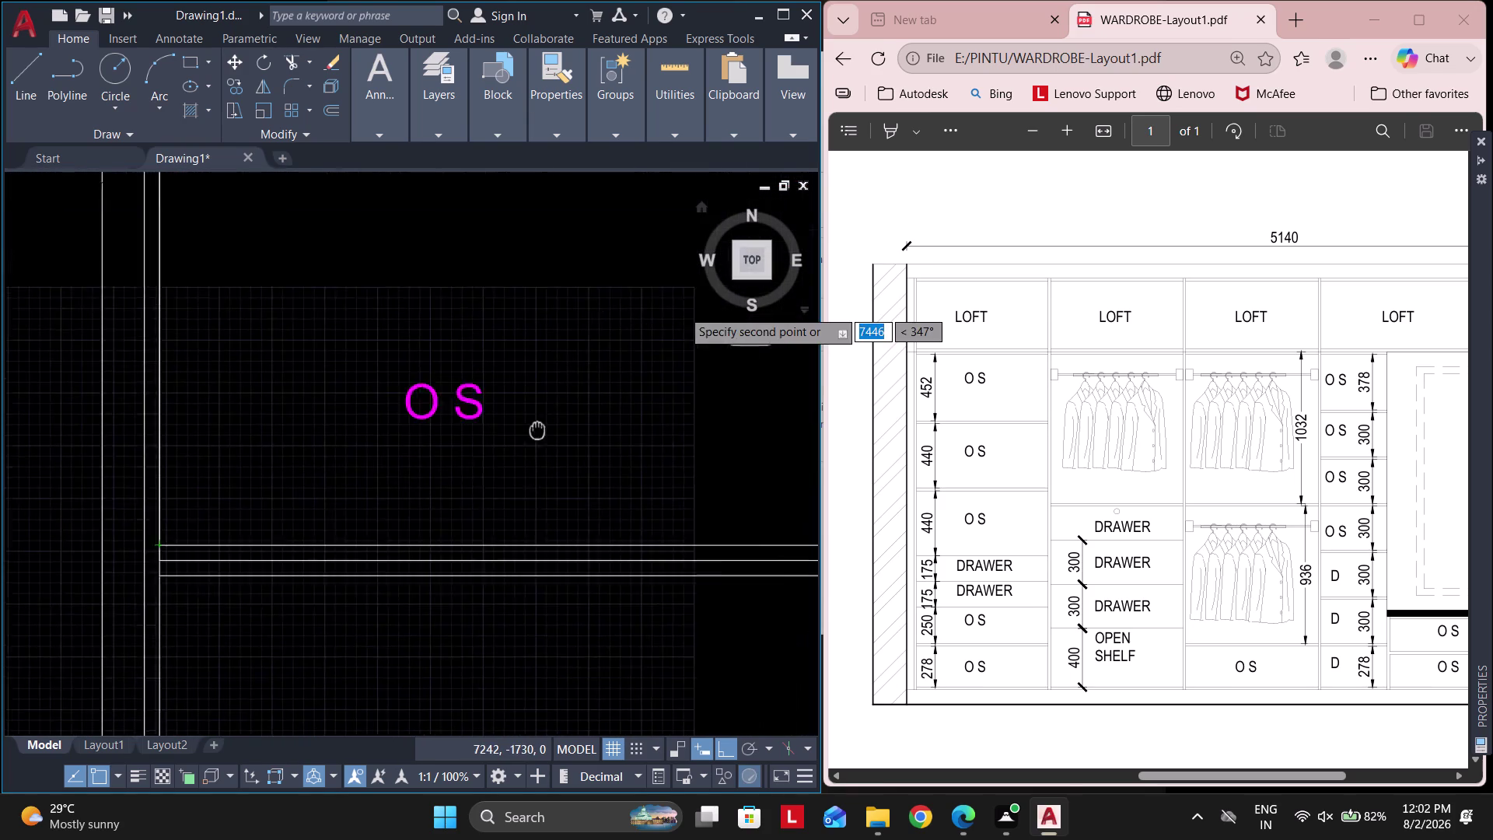
middle_drag(591, 395, 500, 457)
key(Escape)
double_click(436, 424)
Retype the loft label as LOFT and select it.
key(ctrl+a)
text(L)
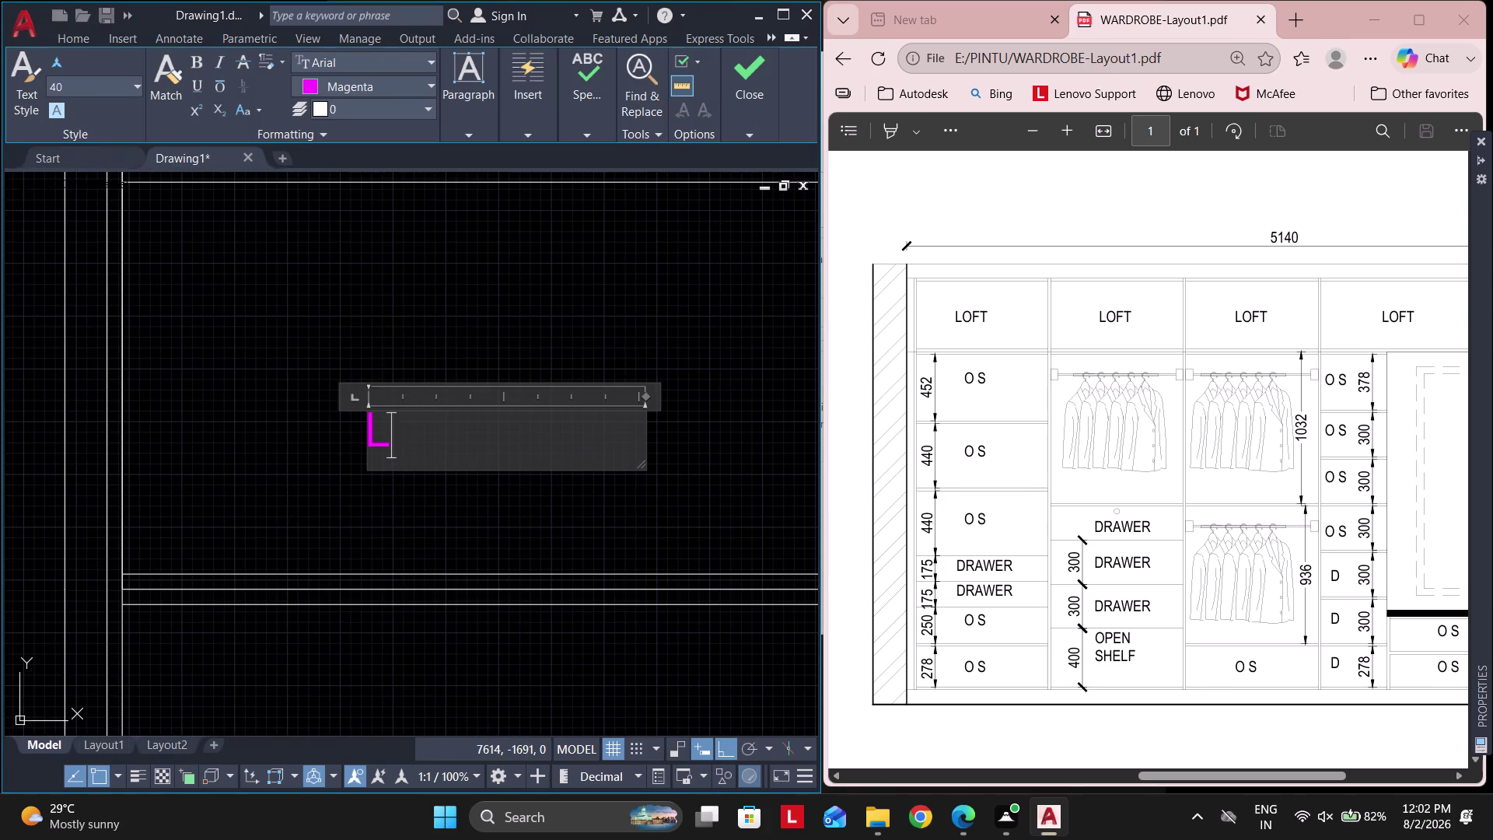
text(OFT)
click(419, 315)
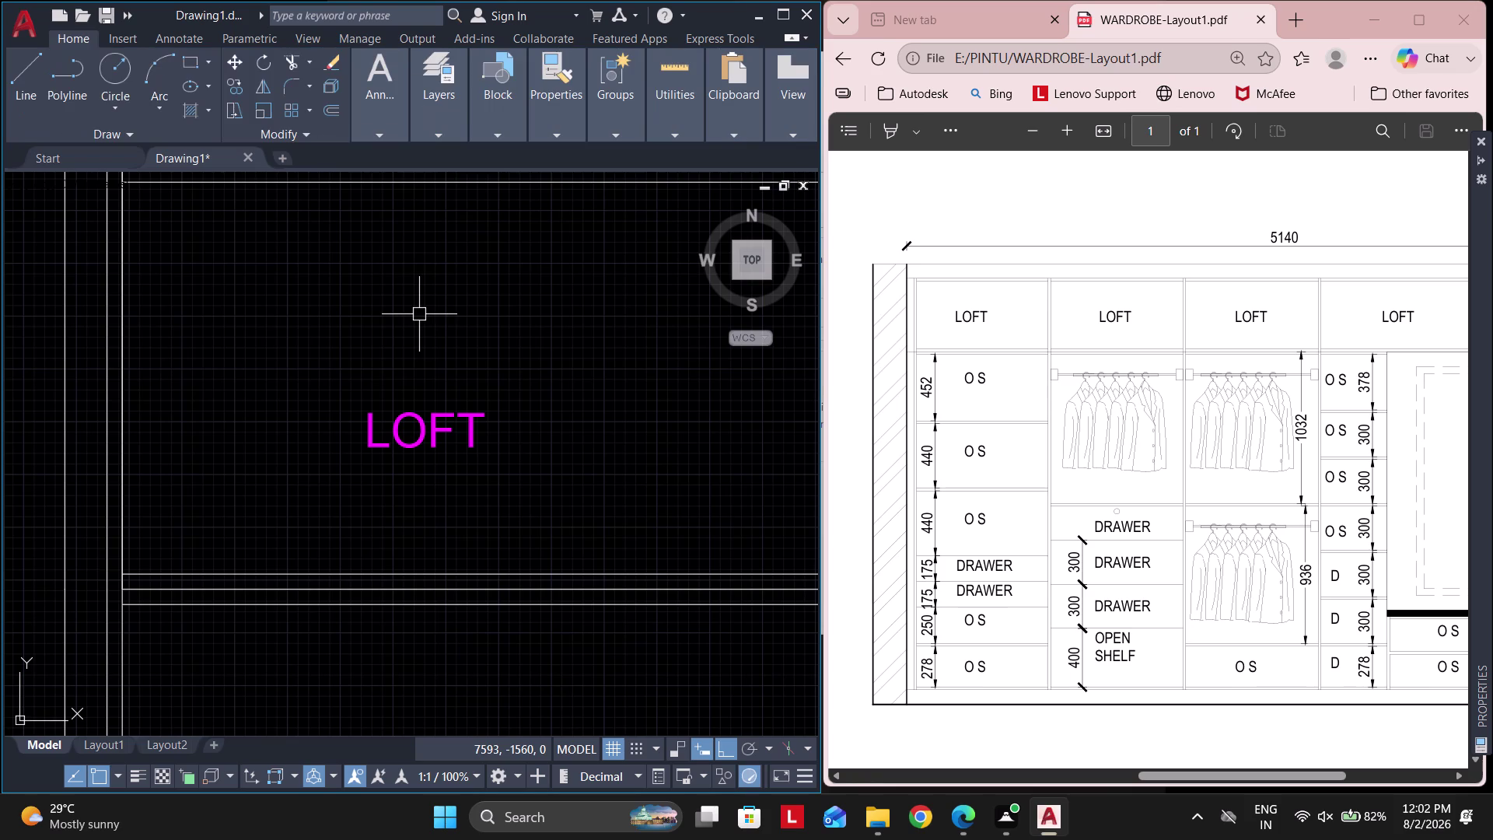
scroll(down, 3)
click(429, 344)
click(389, 394)
middle_drag(460, 383, 402, 382)
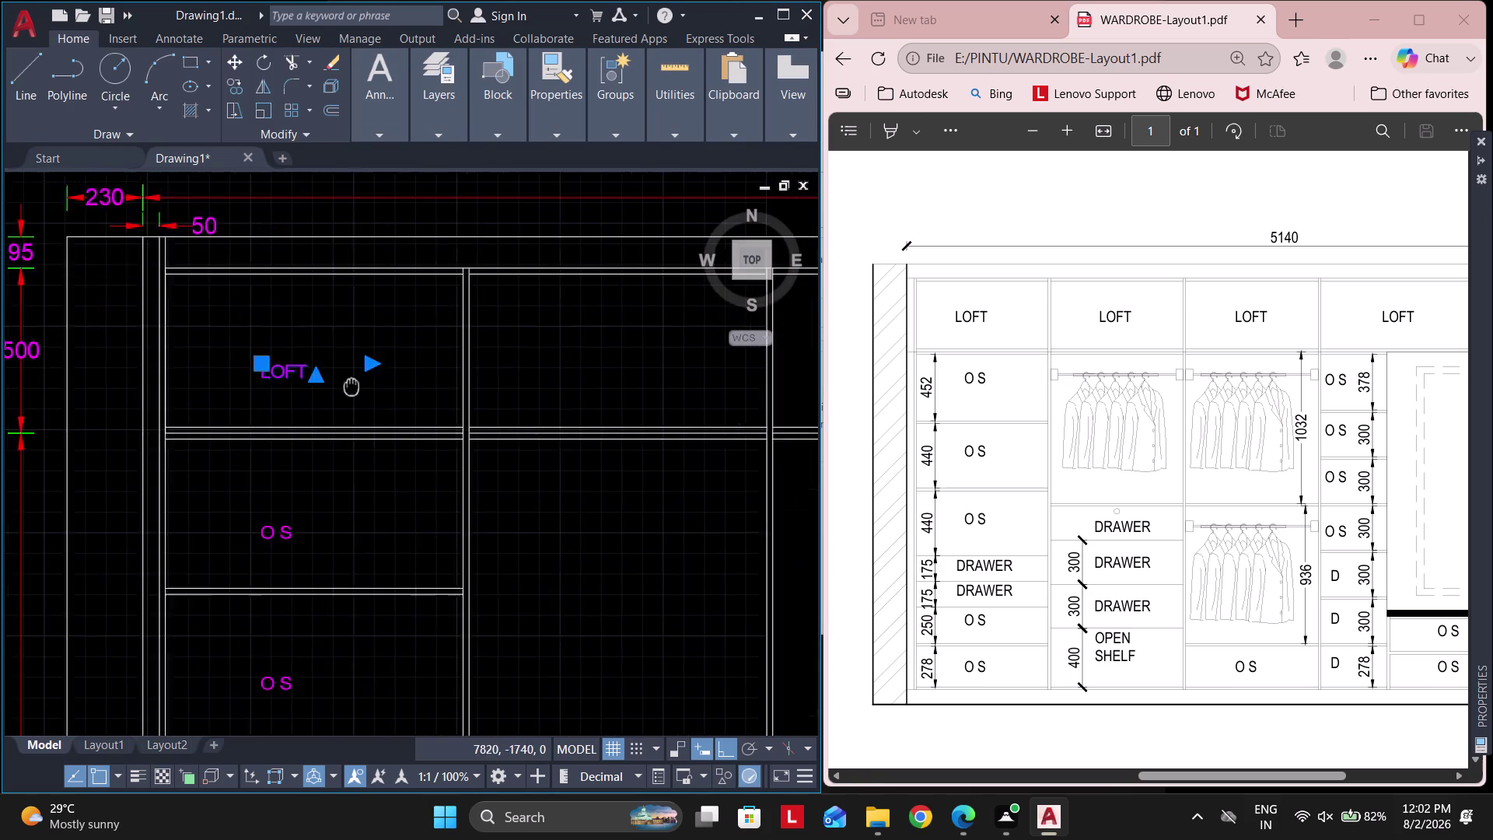
middle_drag(403, 383, 272, 385)
Copy the LOFT label into the next two loft compartments to the right.
click(235, 85)
scroll(down, 3)
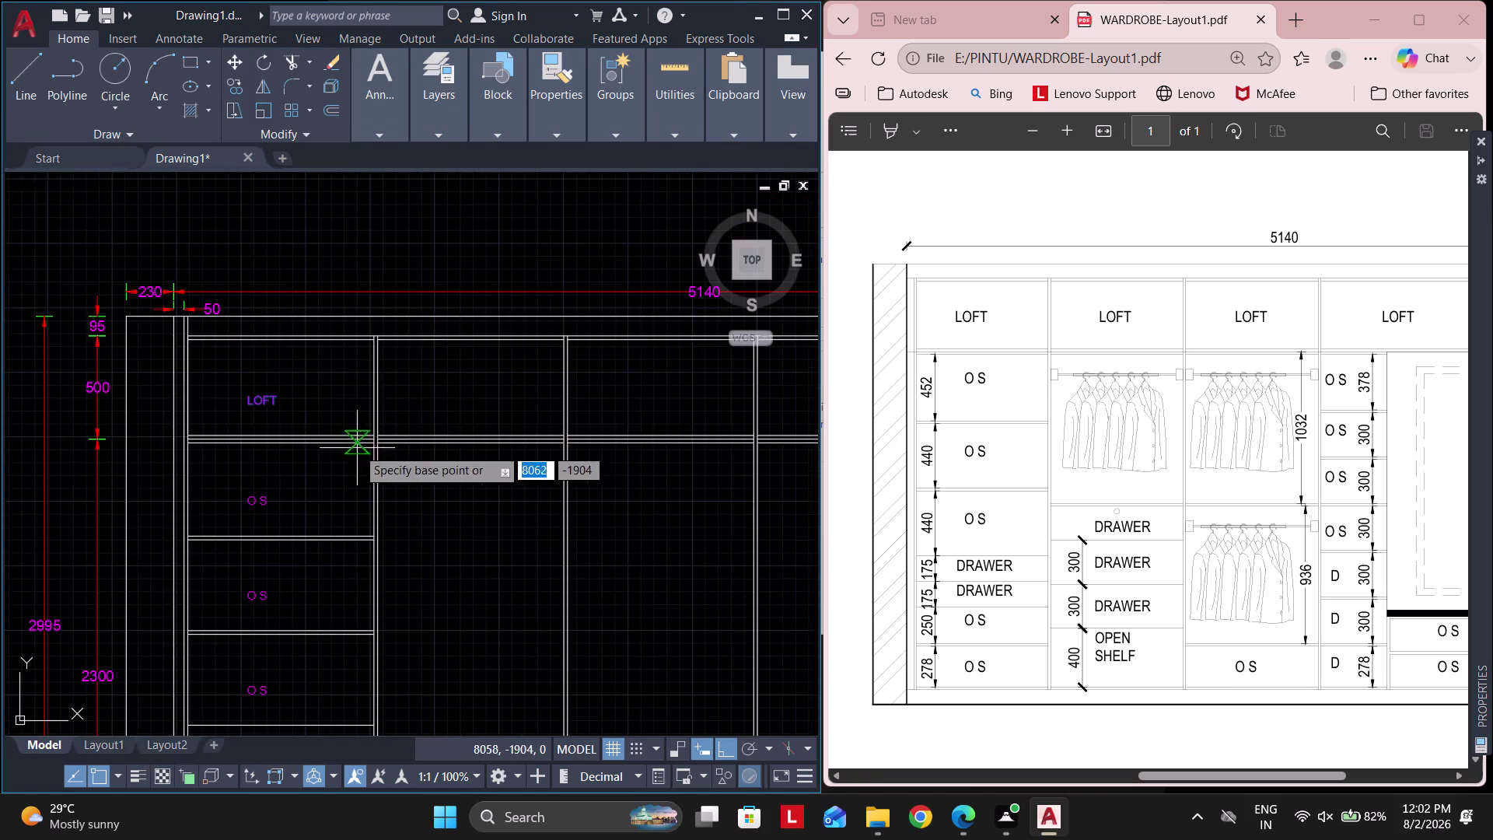
scroll(up, 3)
click(183, 331)
middle_drag(630, 394, 386, 382)
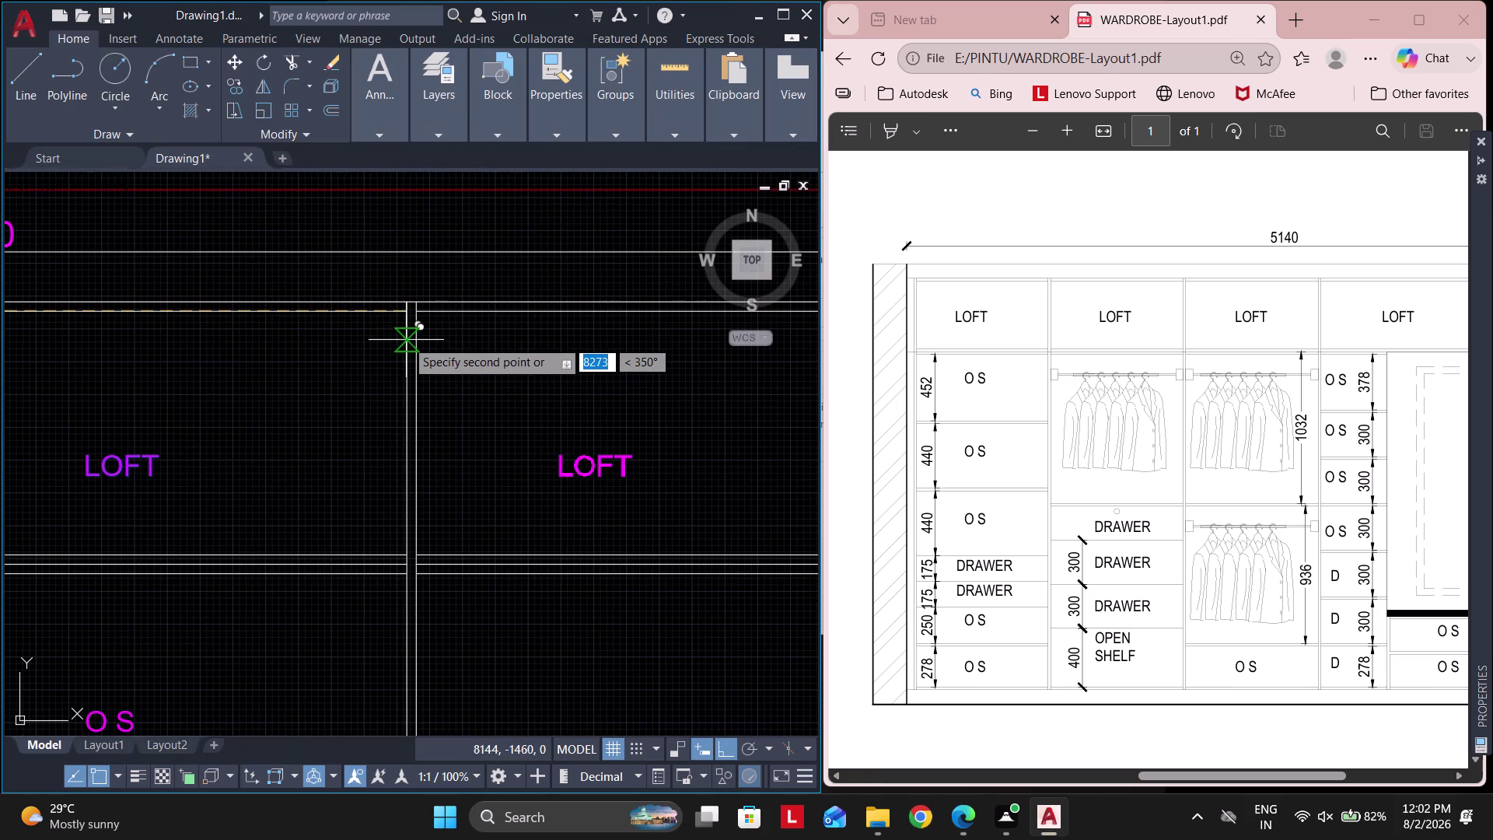
click(418, 321)
scroll(down, 3)
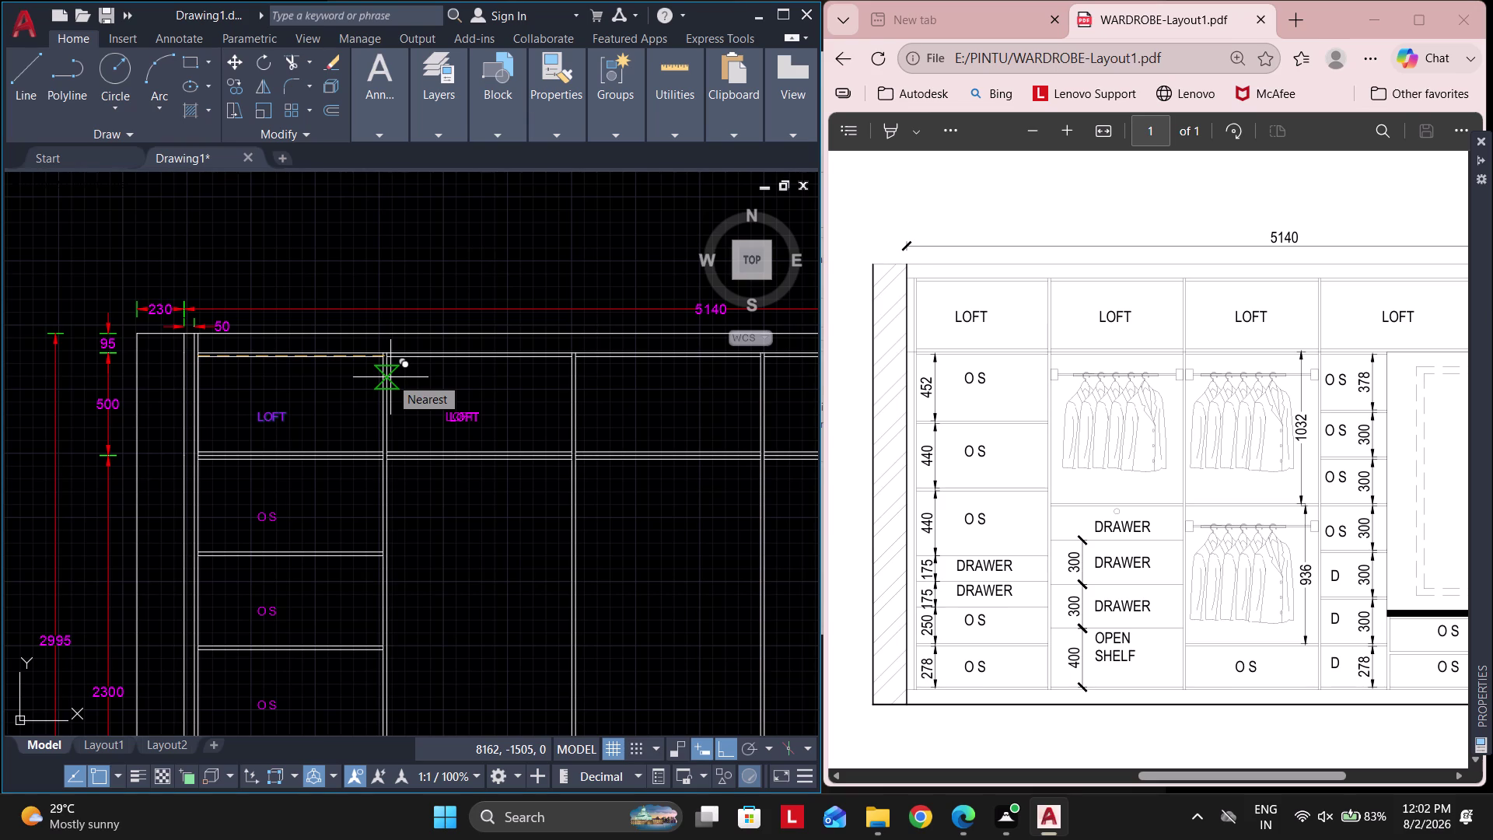
middle_drag(503, 382, 487, 381)
scroll(up, 3)
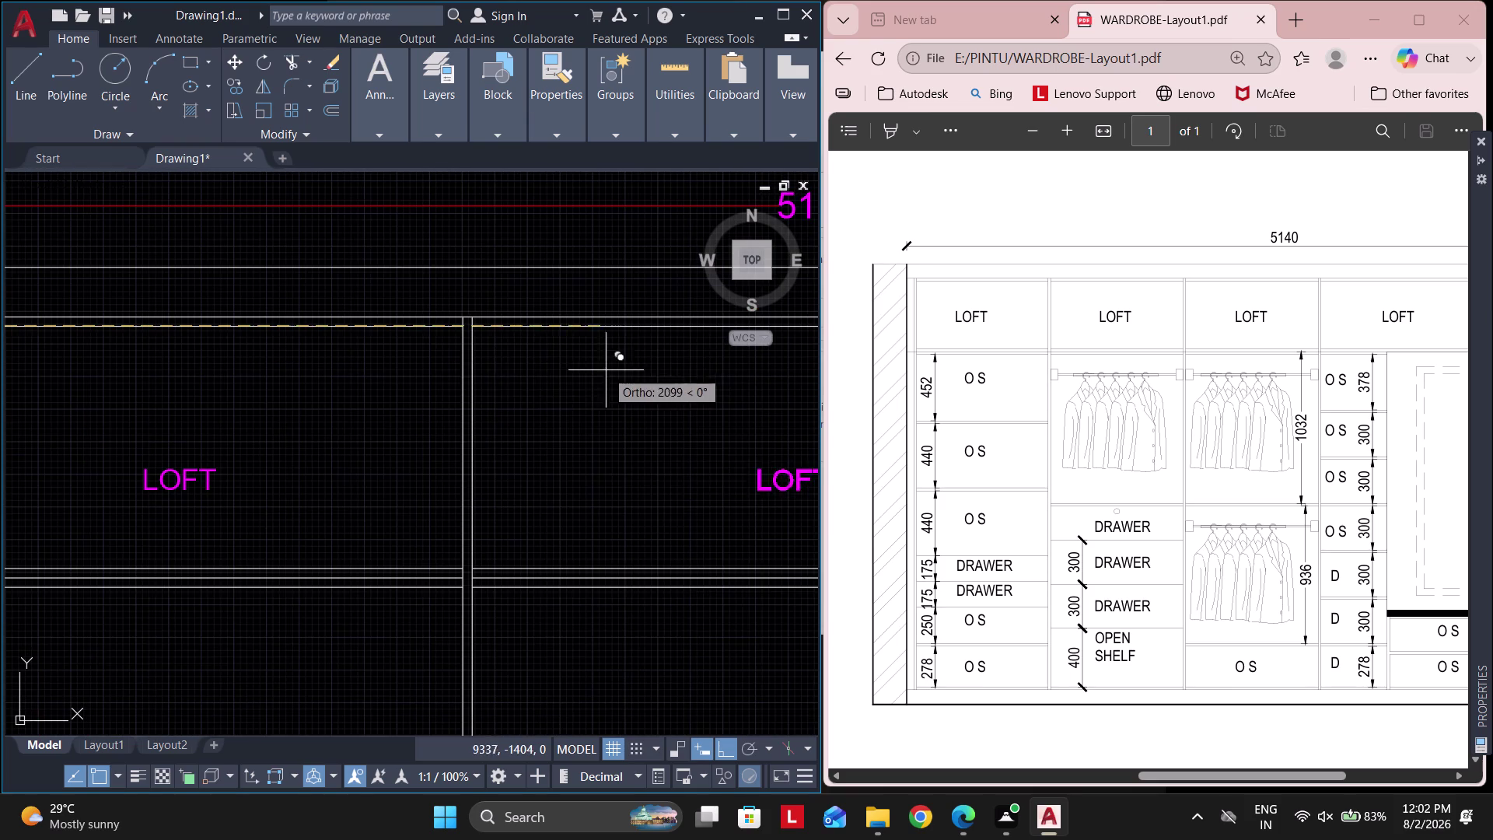
click(475, 334)
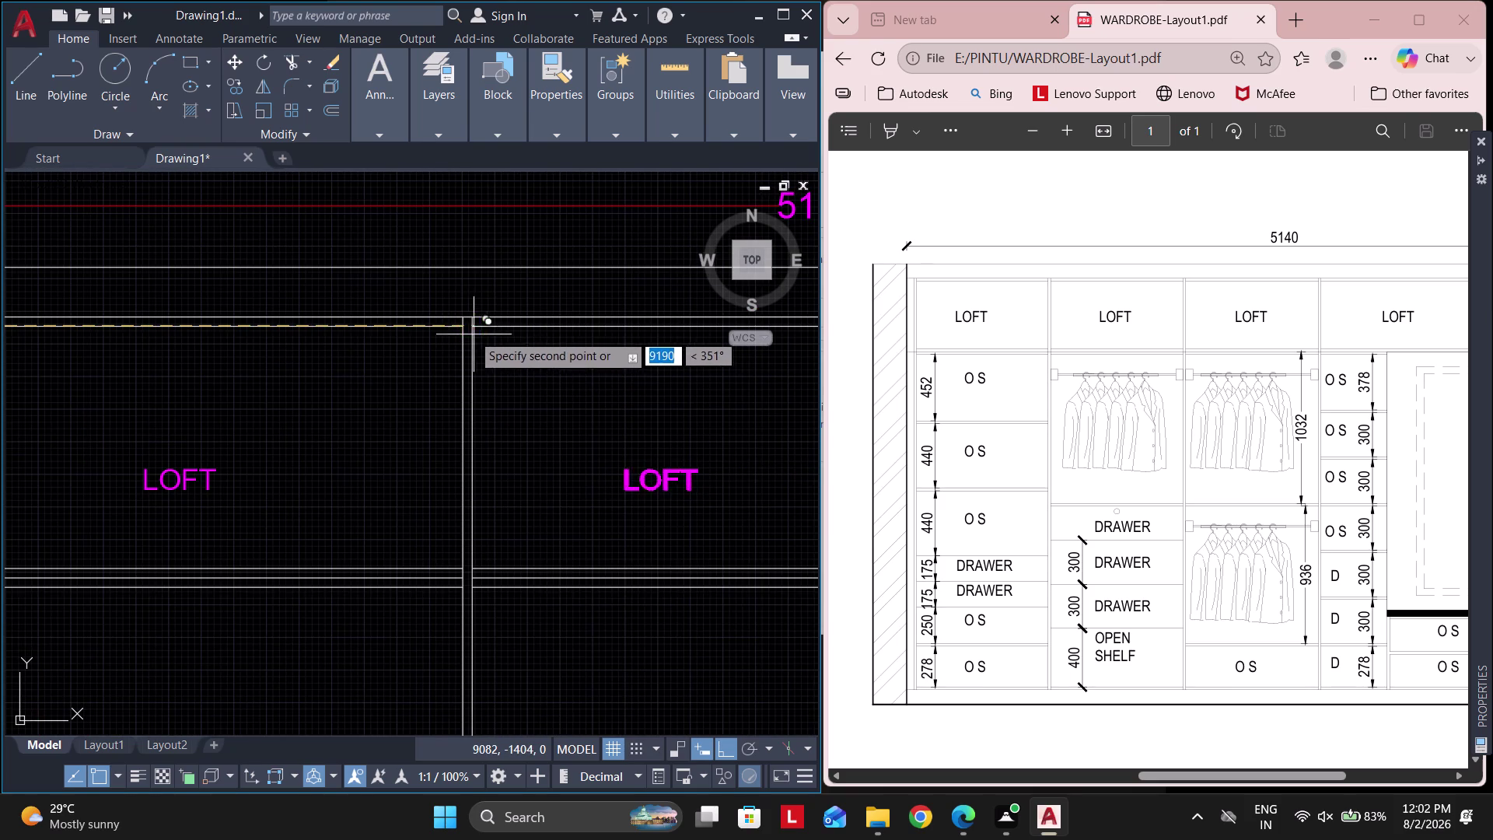
Place one more LOFT copy in another loft compartment.
scroll(down, 3)
scroll(down, 3)
scroll(up, 3)
middle_drag(634, 368, 628, 368)
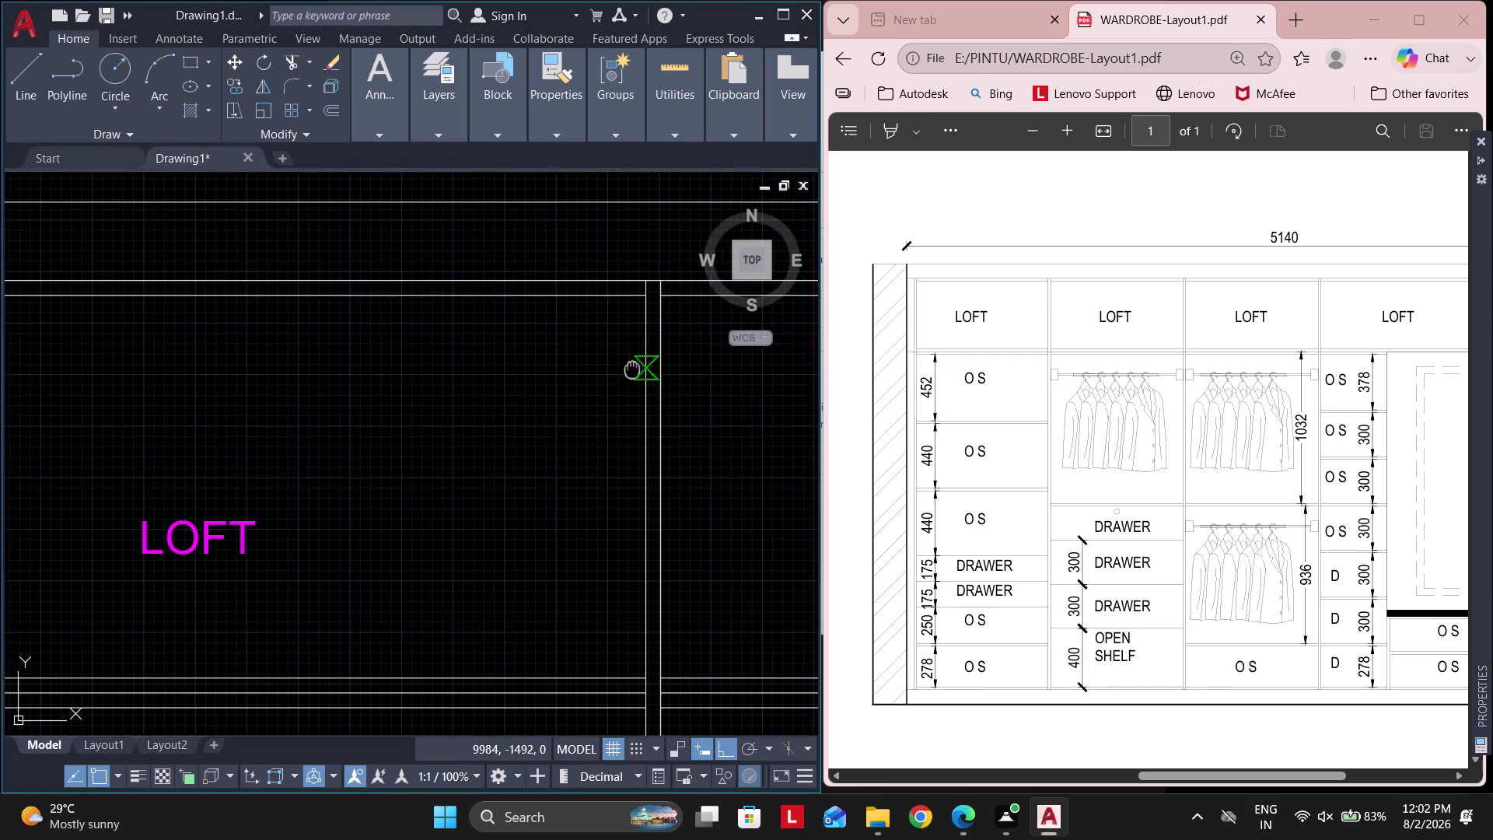
middle_drag(628, 368, 618, 367)
click(645, 301)
scroll(down, 3)
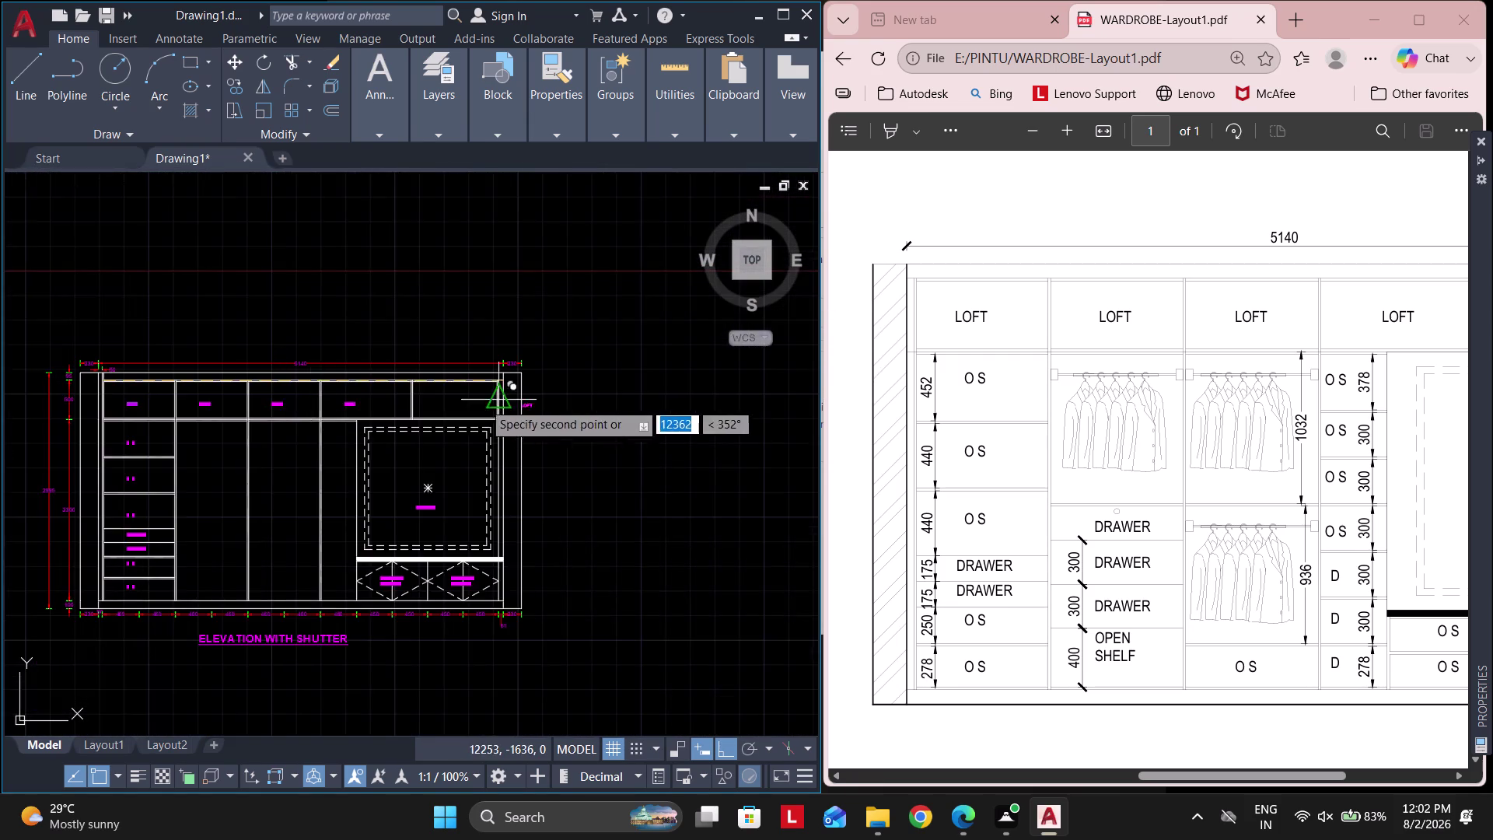
scroll(up, 3)
scroll(up, 3)
click(412, 339)
scroll(down, 3)
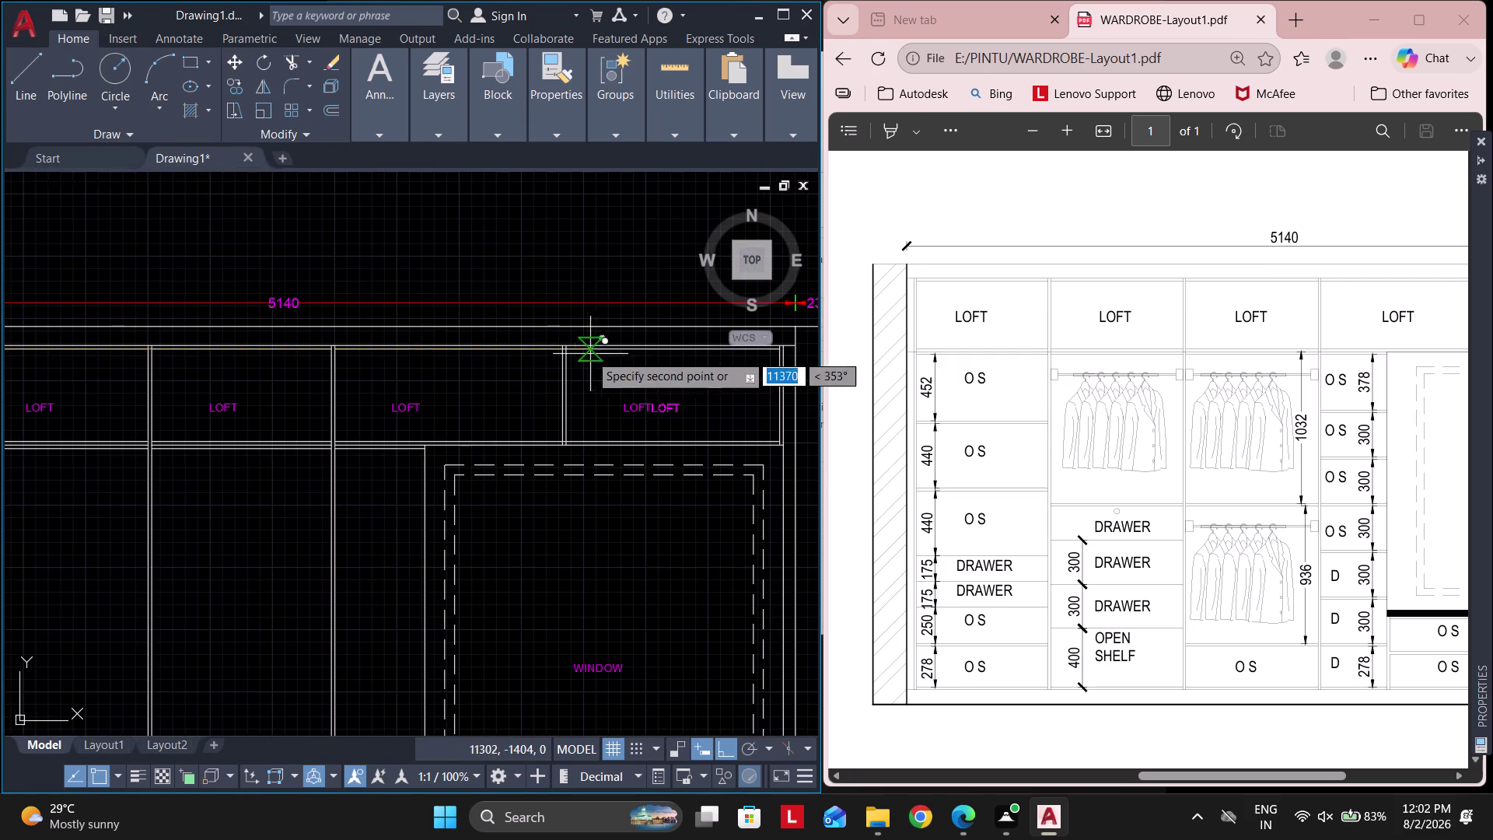
scroll(down, 3)
key(Escape)
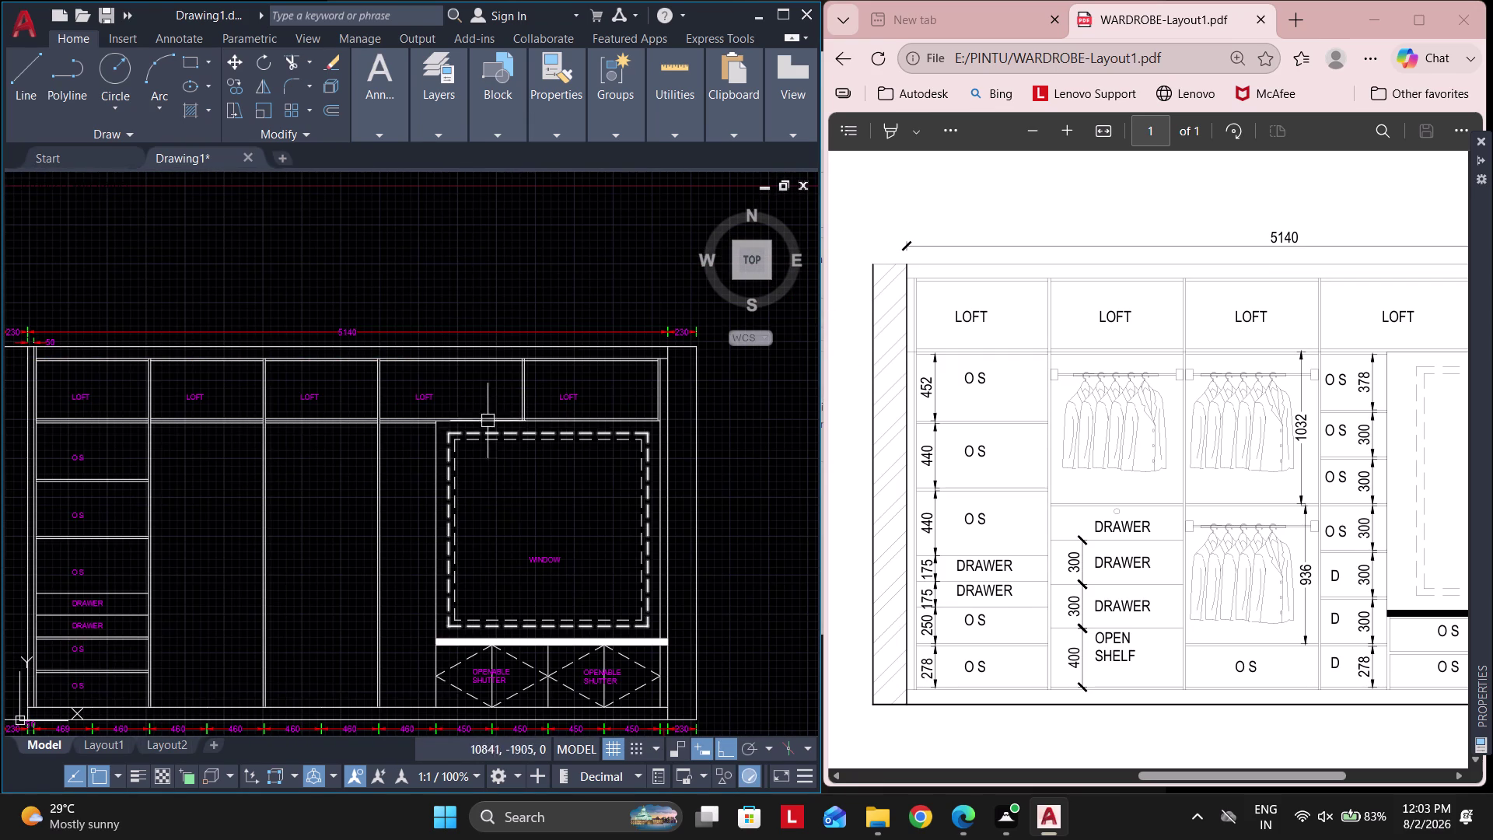
Move the extra LOFT label into the neighbouring loft compartment.
scroll(up, 3)
click(615, 408)
click(523, 339)
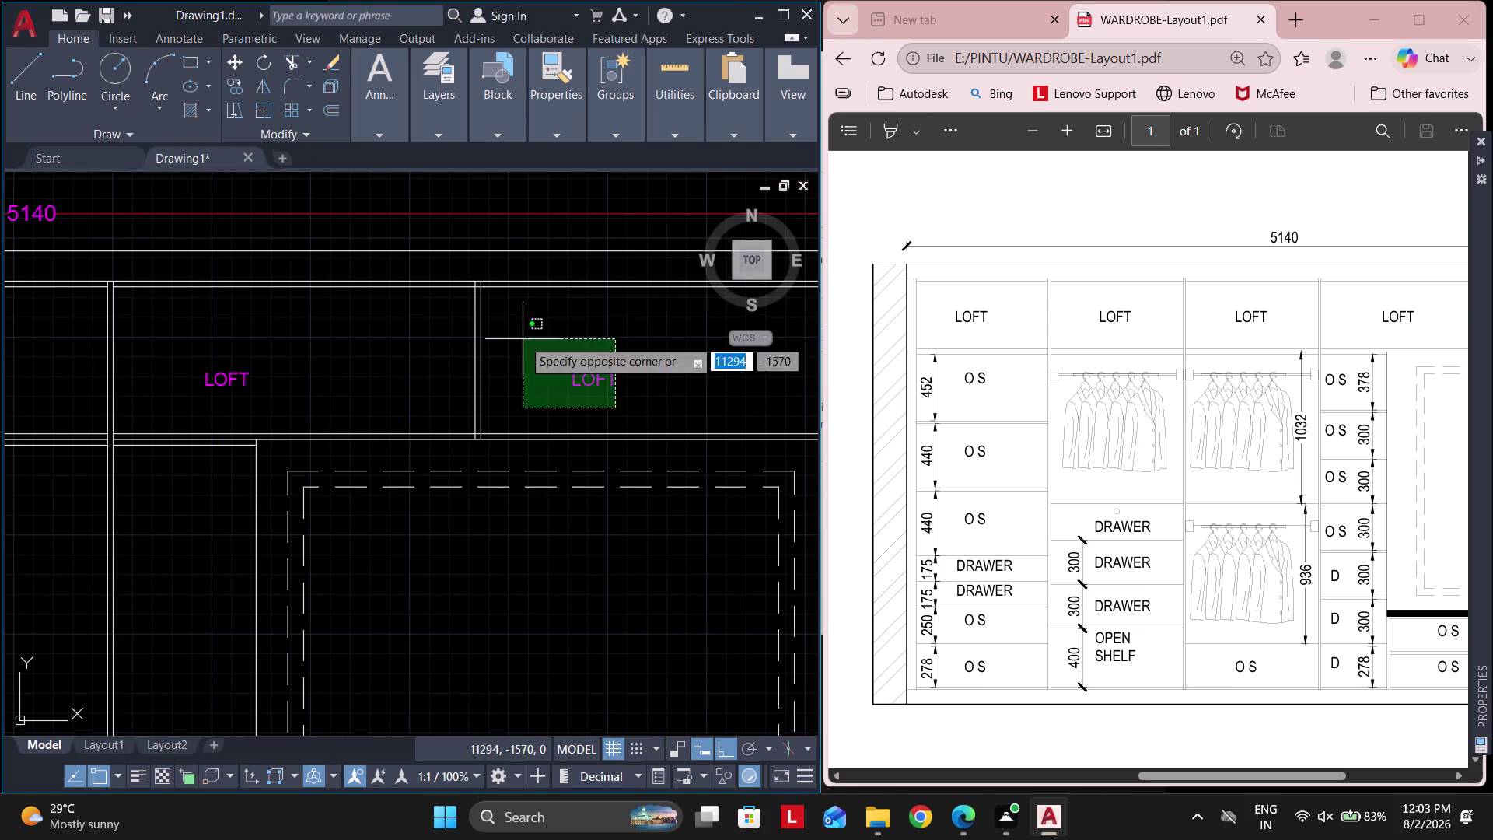
click(266, 395)
click(193, 345)
click(241, 57)
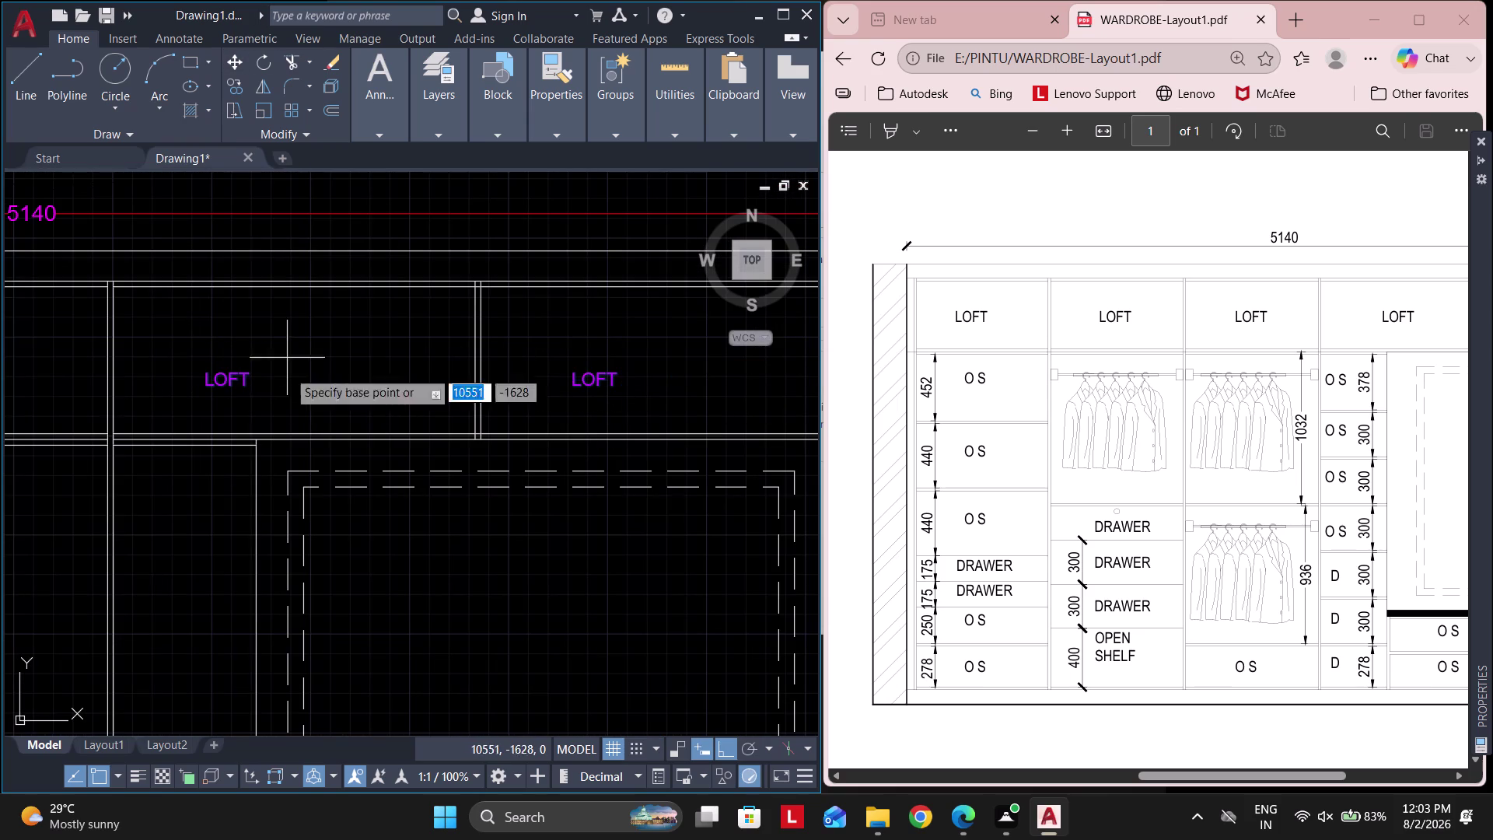
scroll(up, 3)
click(240, 368)
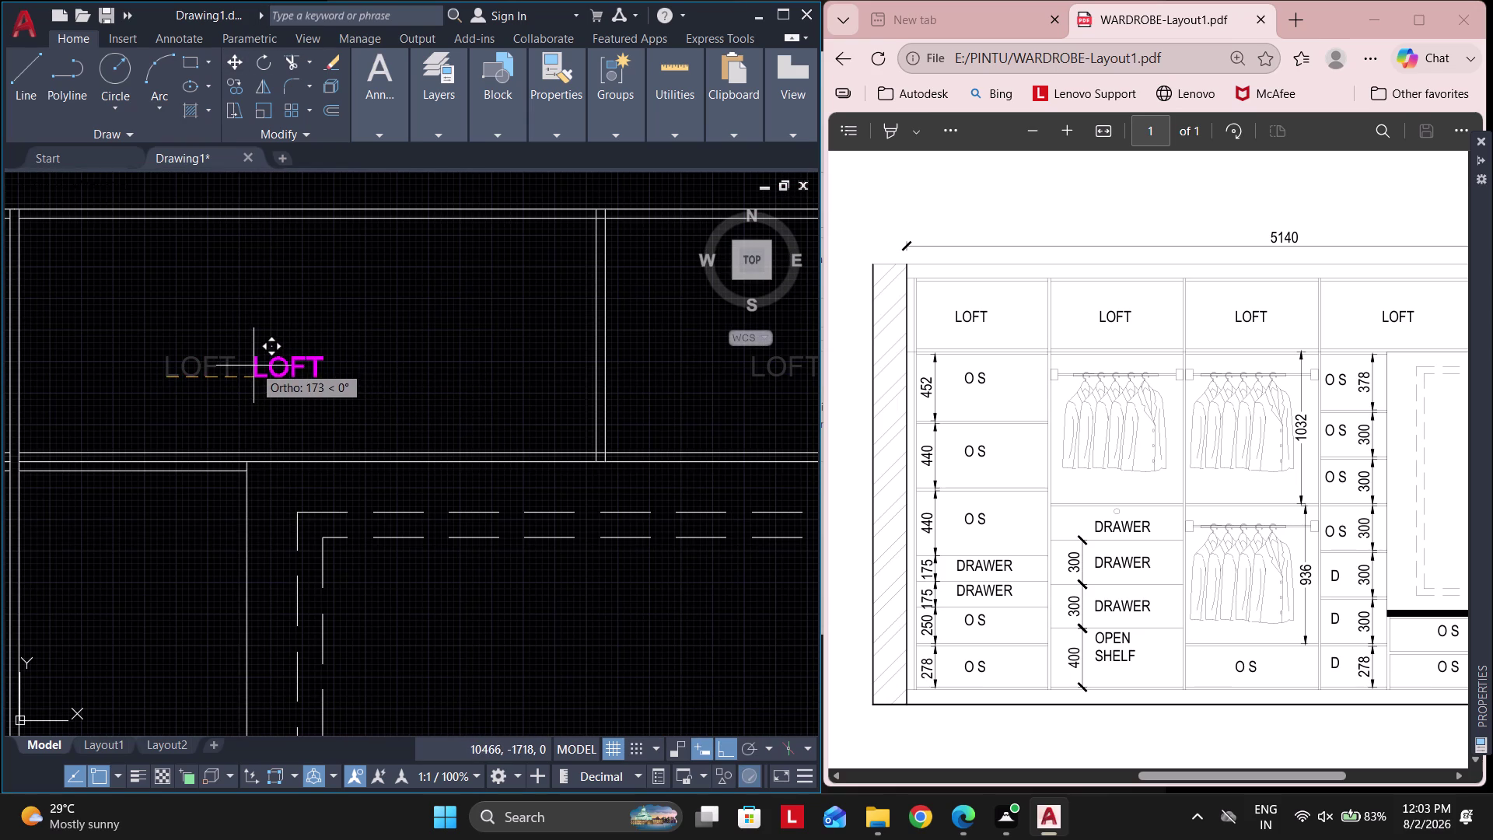
click(254, 365)
scroll(down, 3)
middle_drag(495, 411, 521, 410)
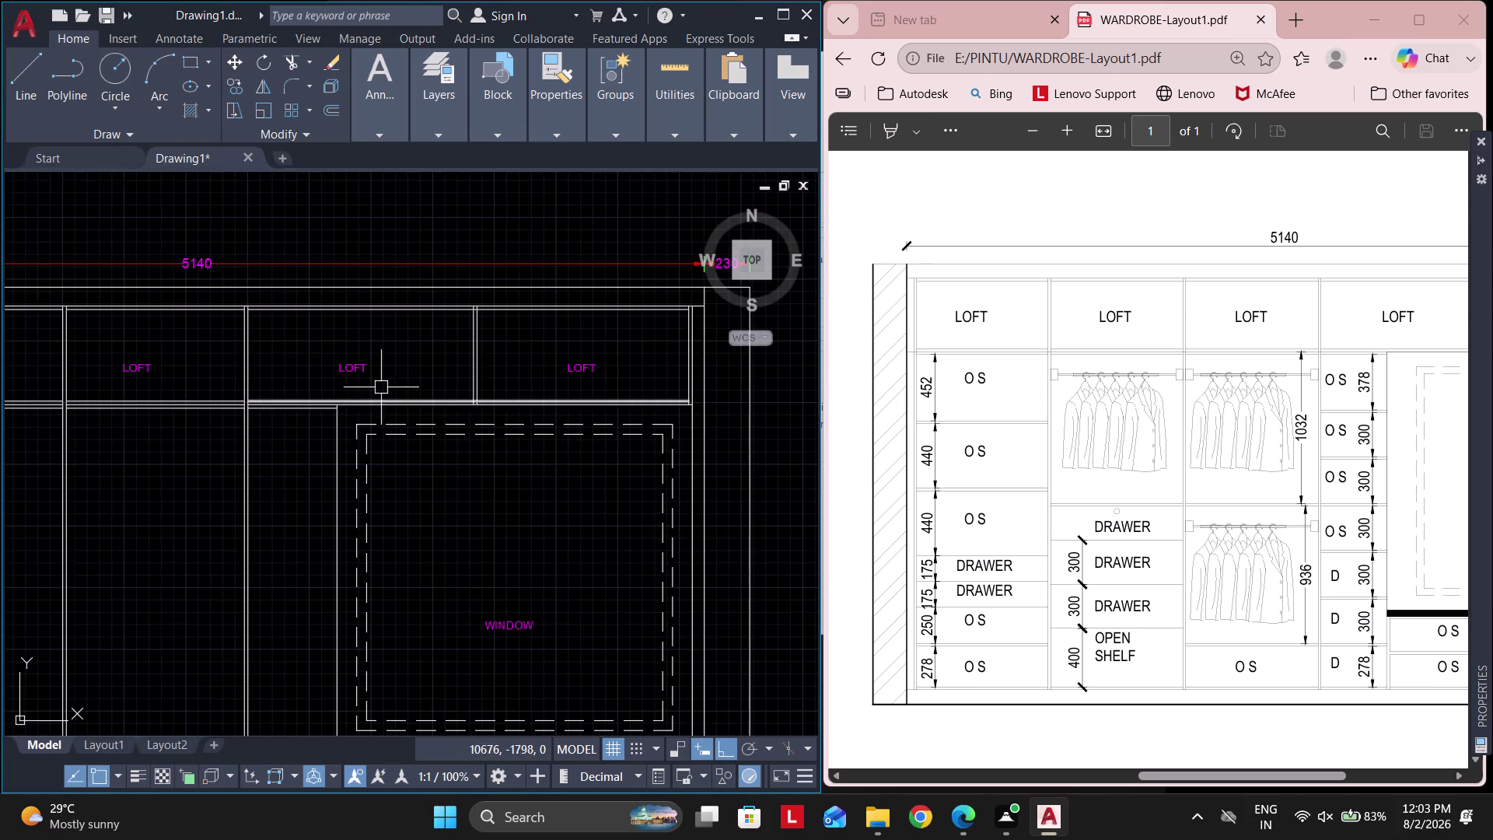
scroll(down, 3)
scroll(up, 3)
Copy the middle LOFT label into another loft compartment.
click(379, 435)
click(286, 362)
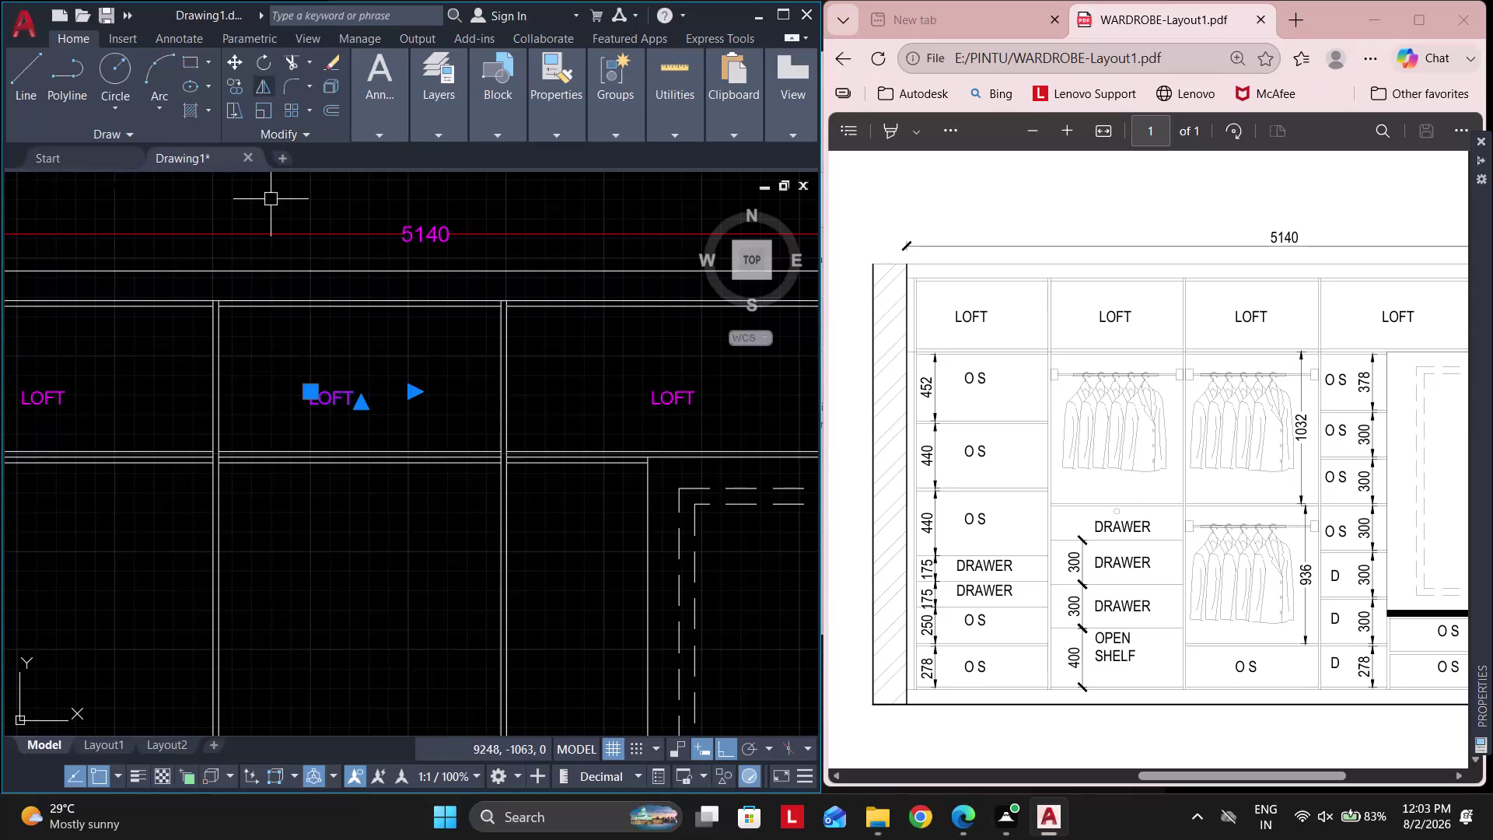
click(228, 53)
scroll(up, 3)
click(422, 443)
scroll(down, 3)
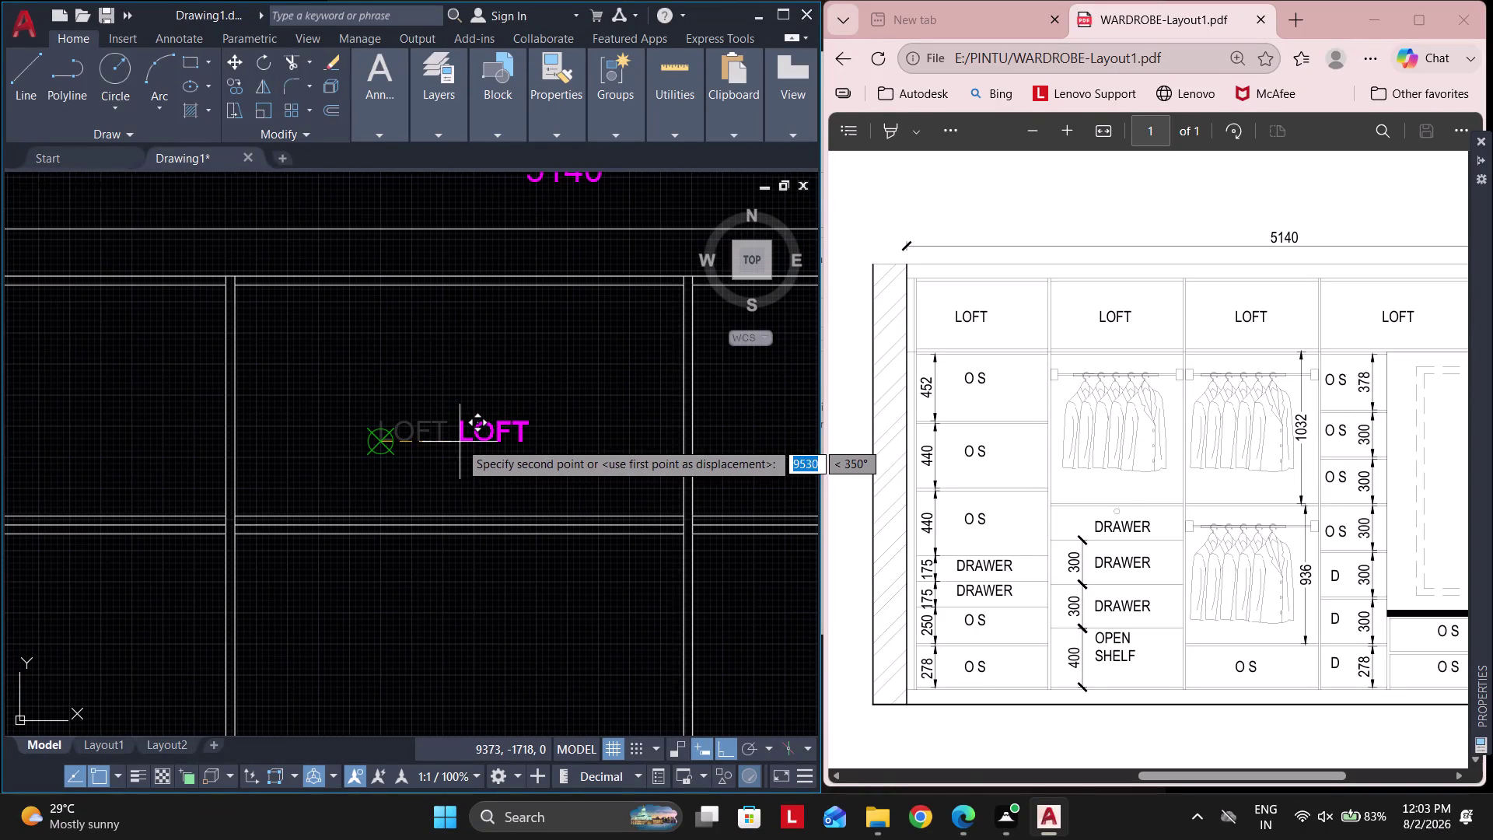
scroll(up, 3)
scroll(down, 3)
click(446, 474)
scroll(down, 3)
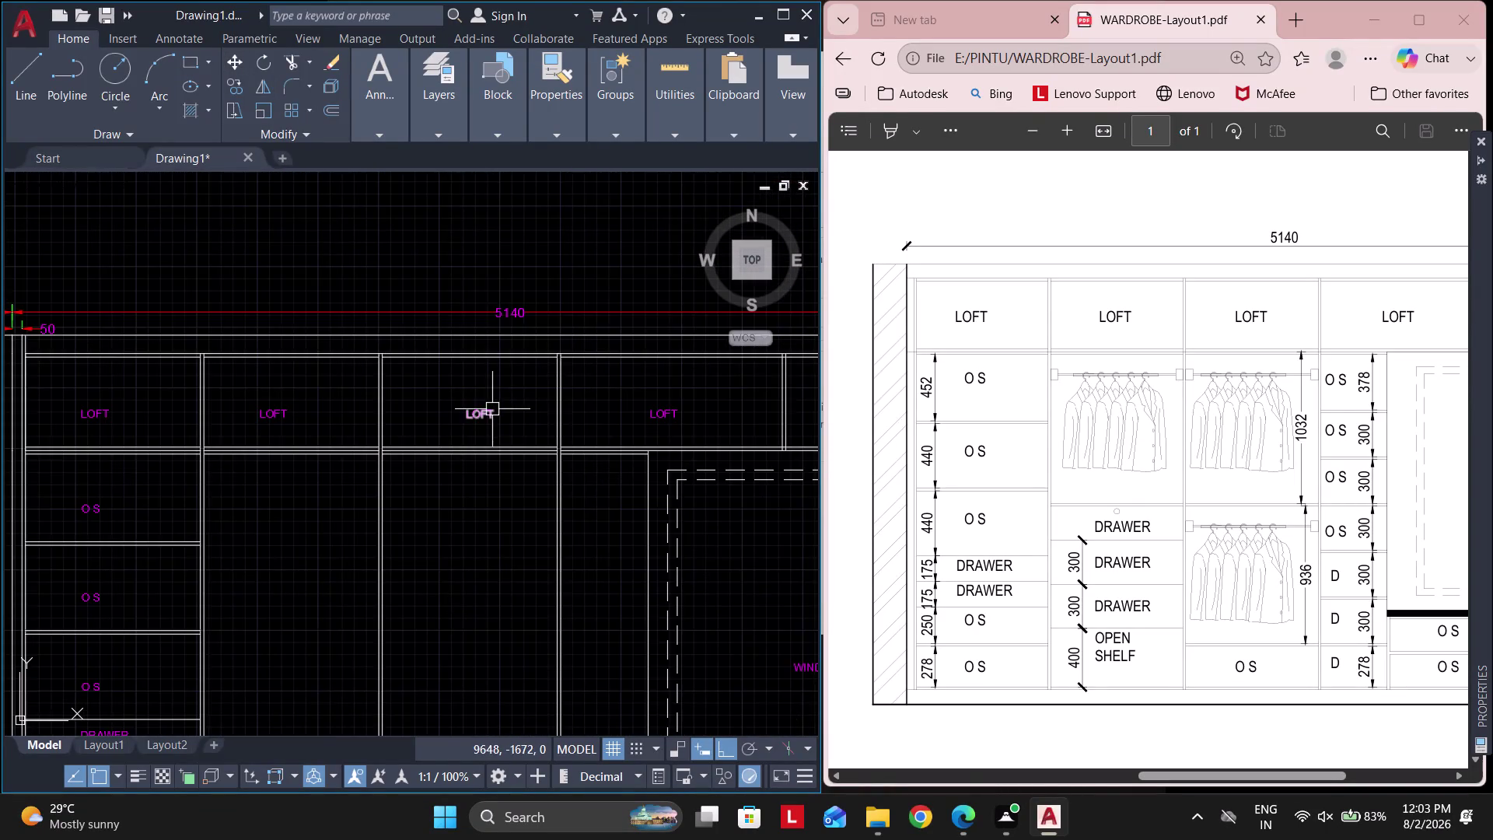
scroll(down, 3)
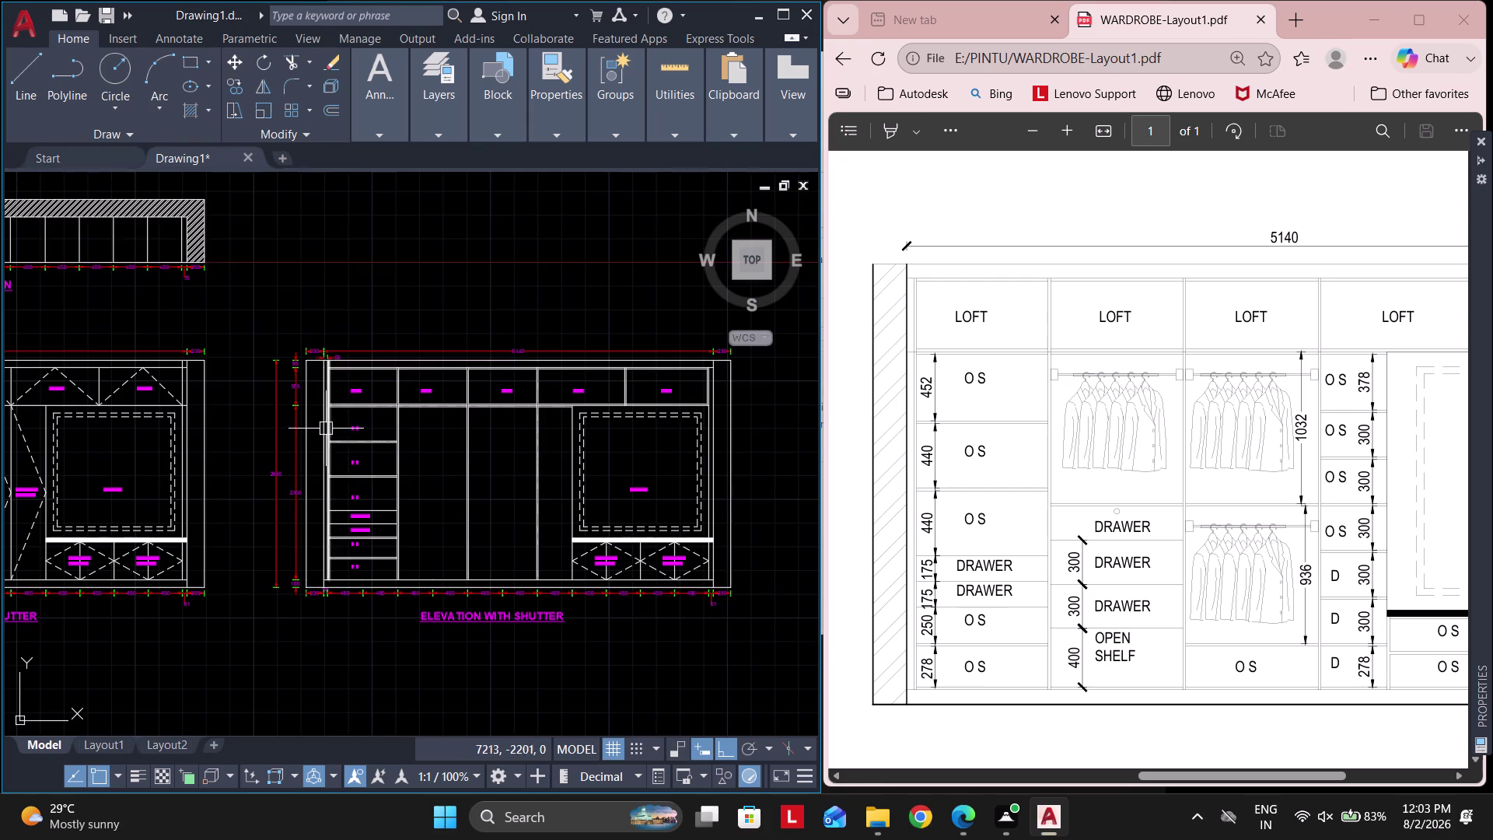
Split the bottom line at the partition point.
scroll(up, 3)
scroll(down, 3)
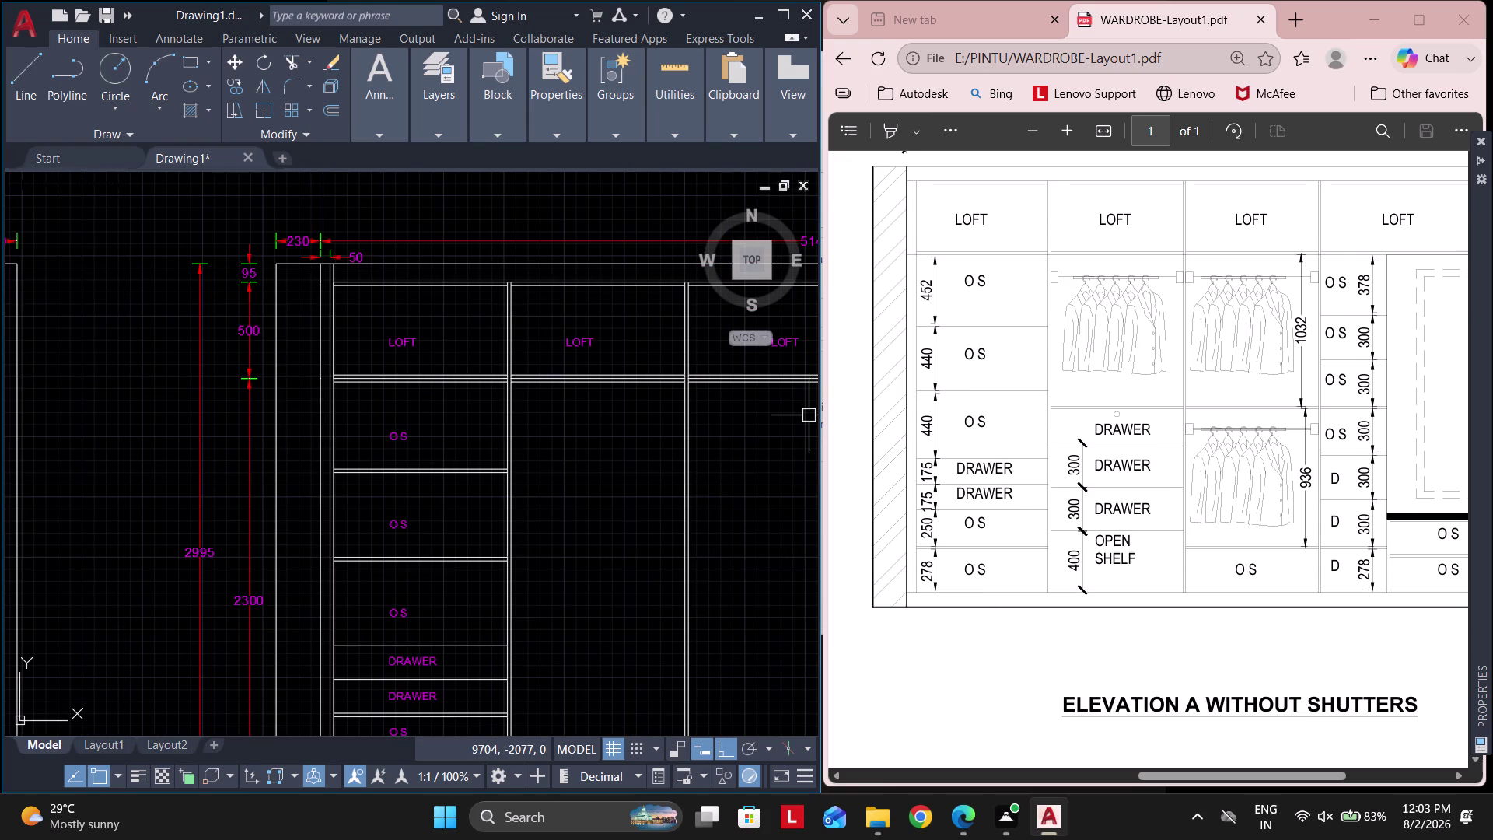
scroll(down, 3)
scroll(up, 3)
scroll(up, 3)
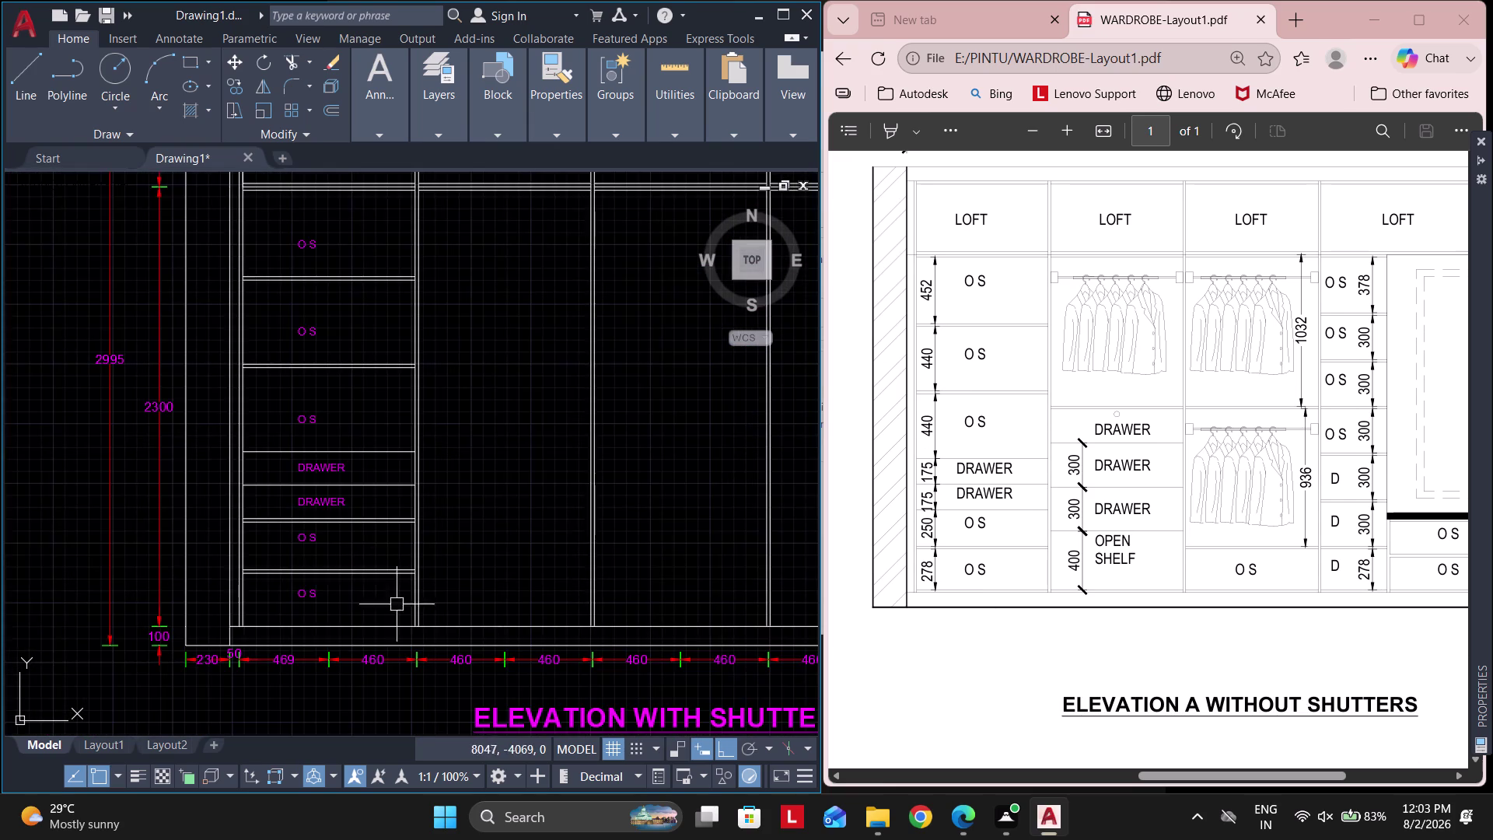
scroll(up, 3)
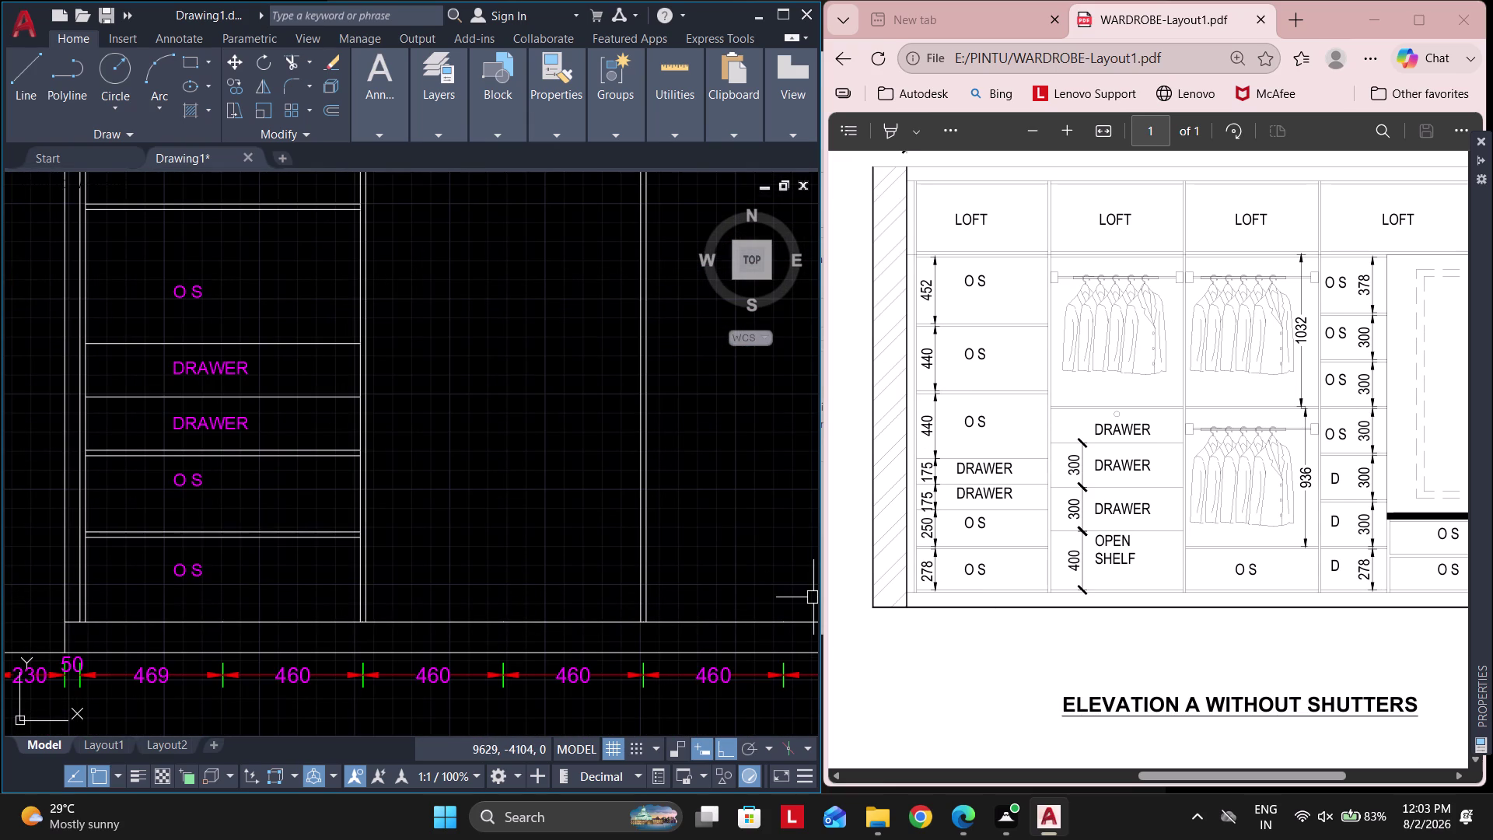
click(280, 130)
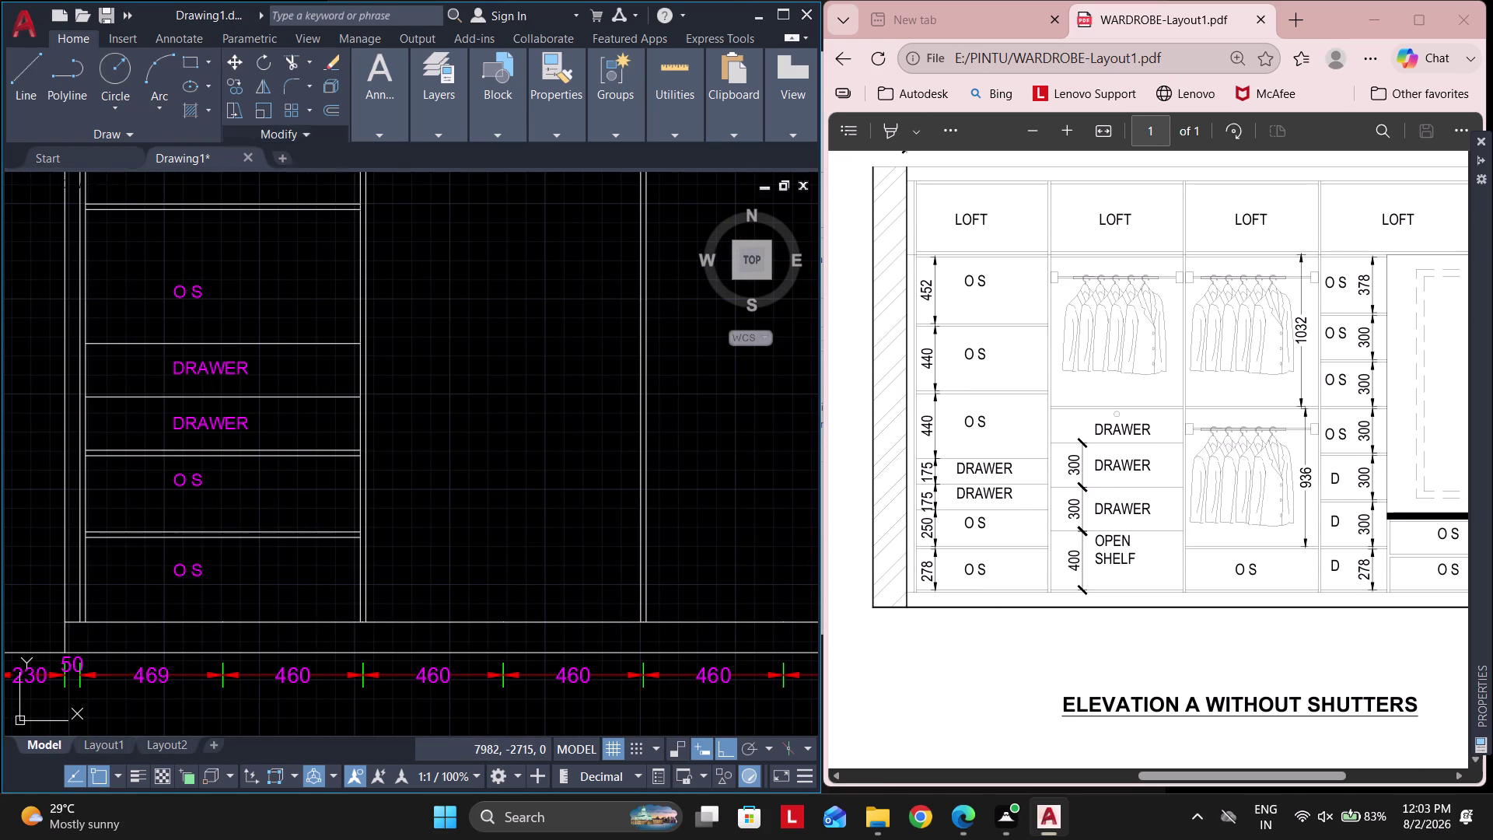
click(280, 178)
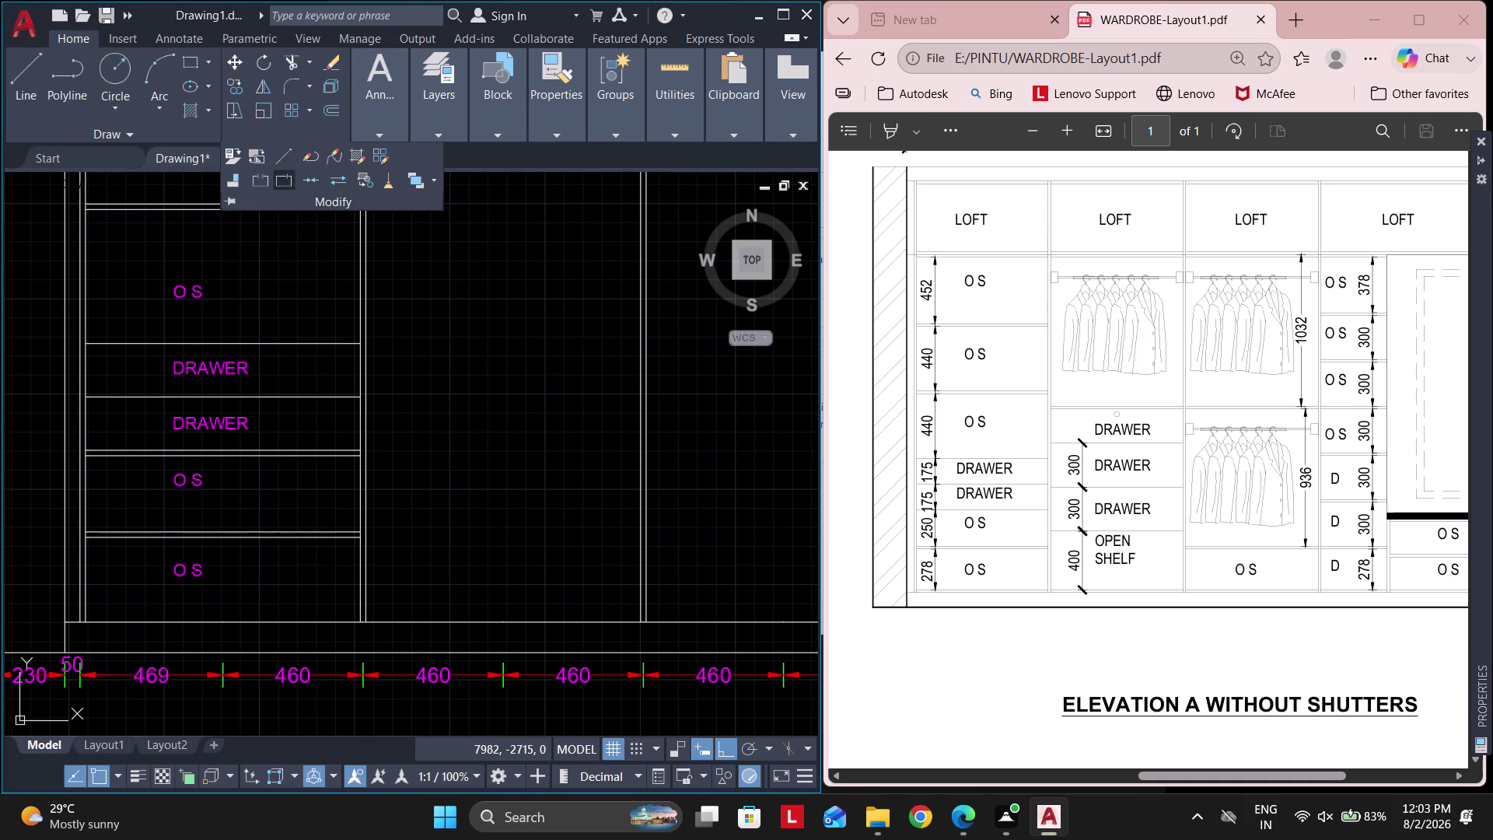
click(461, 628)
scroll(up, 3)
click(280, 585)
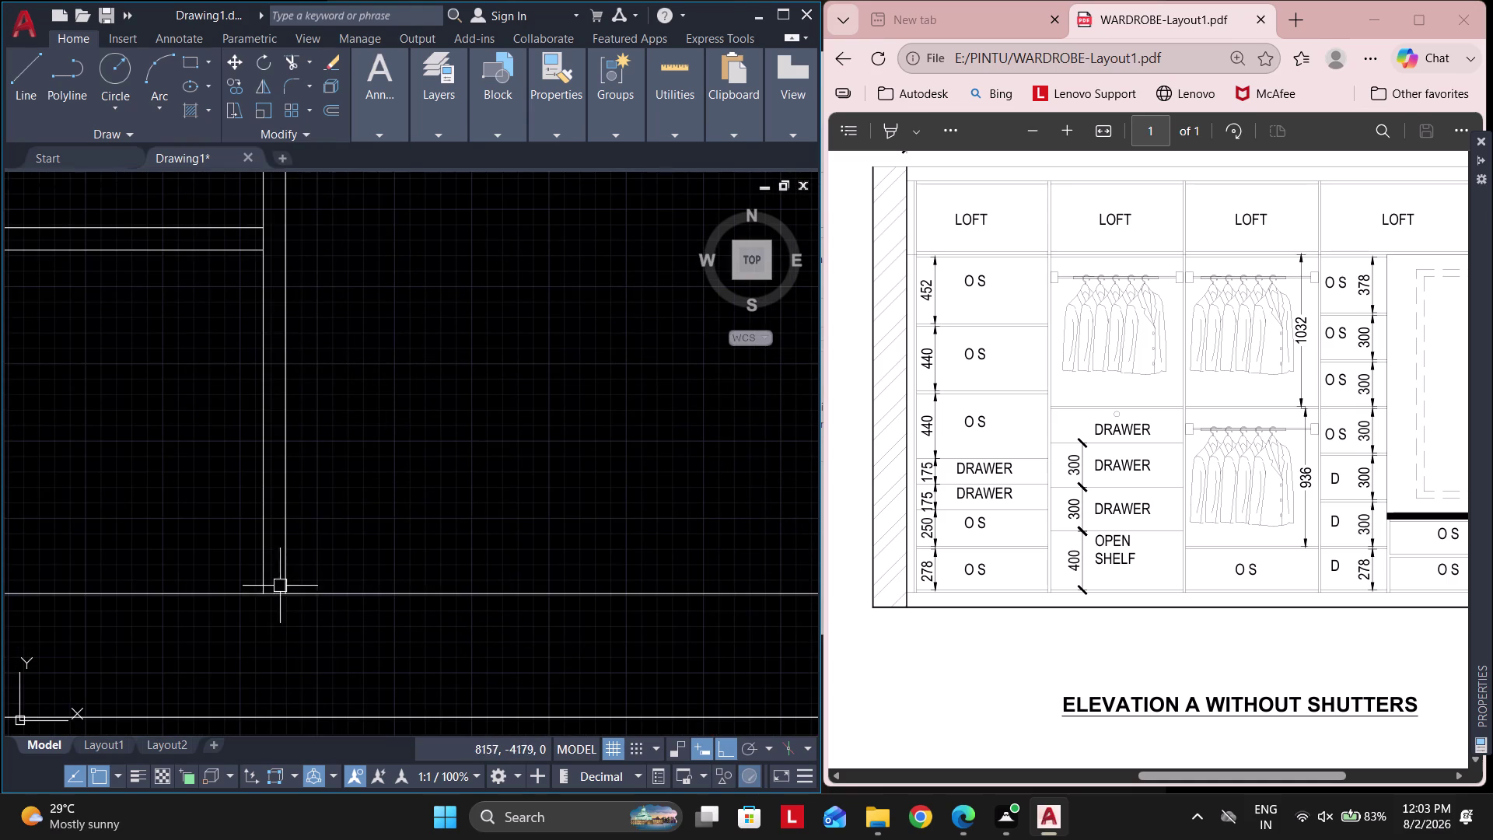
key(Return)
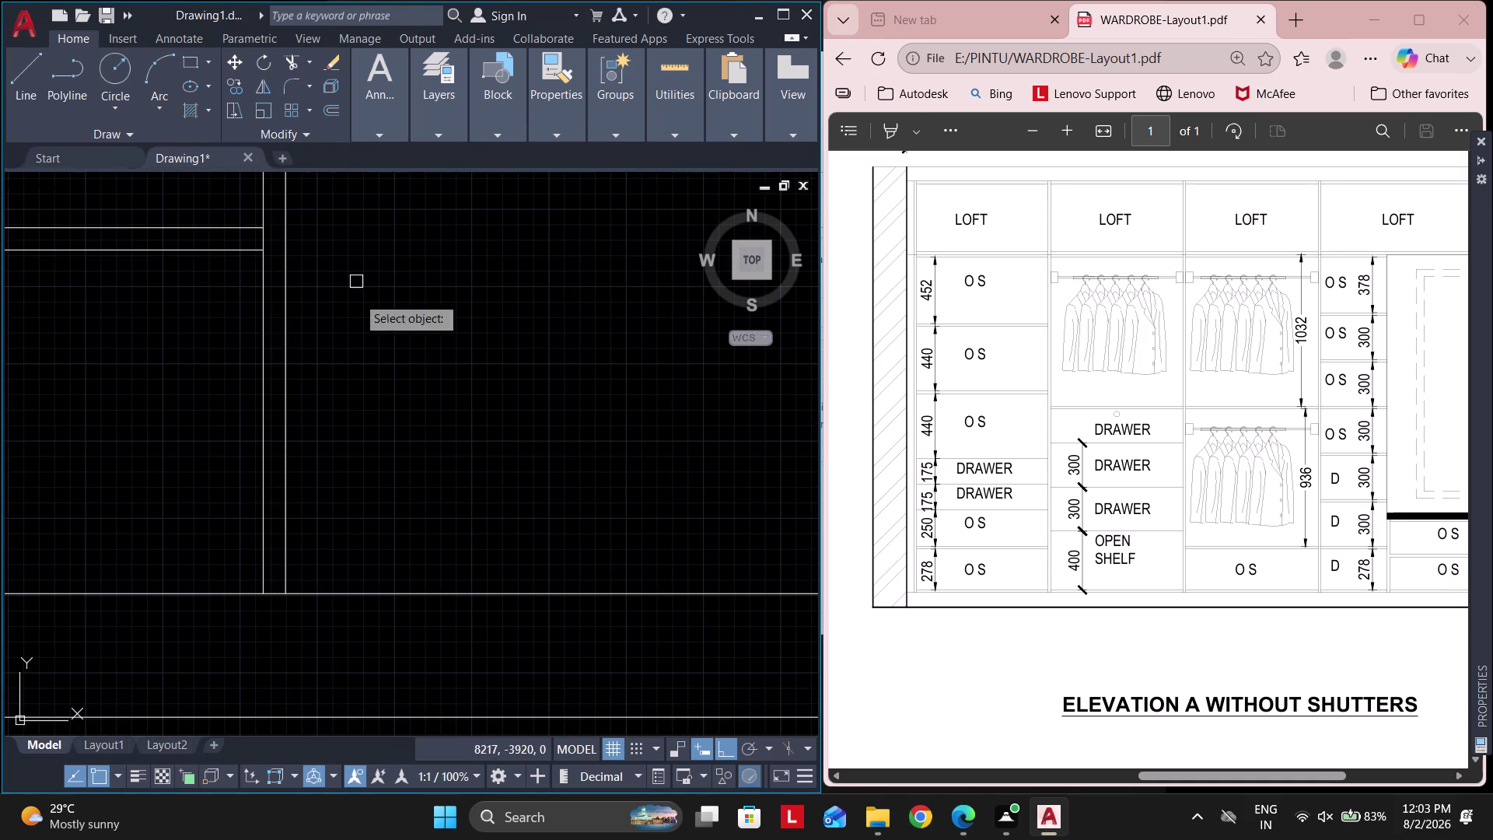
click(461, 593)
scroll(down, 3)
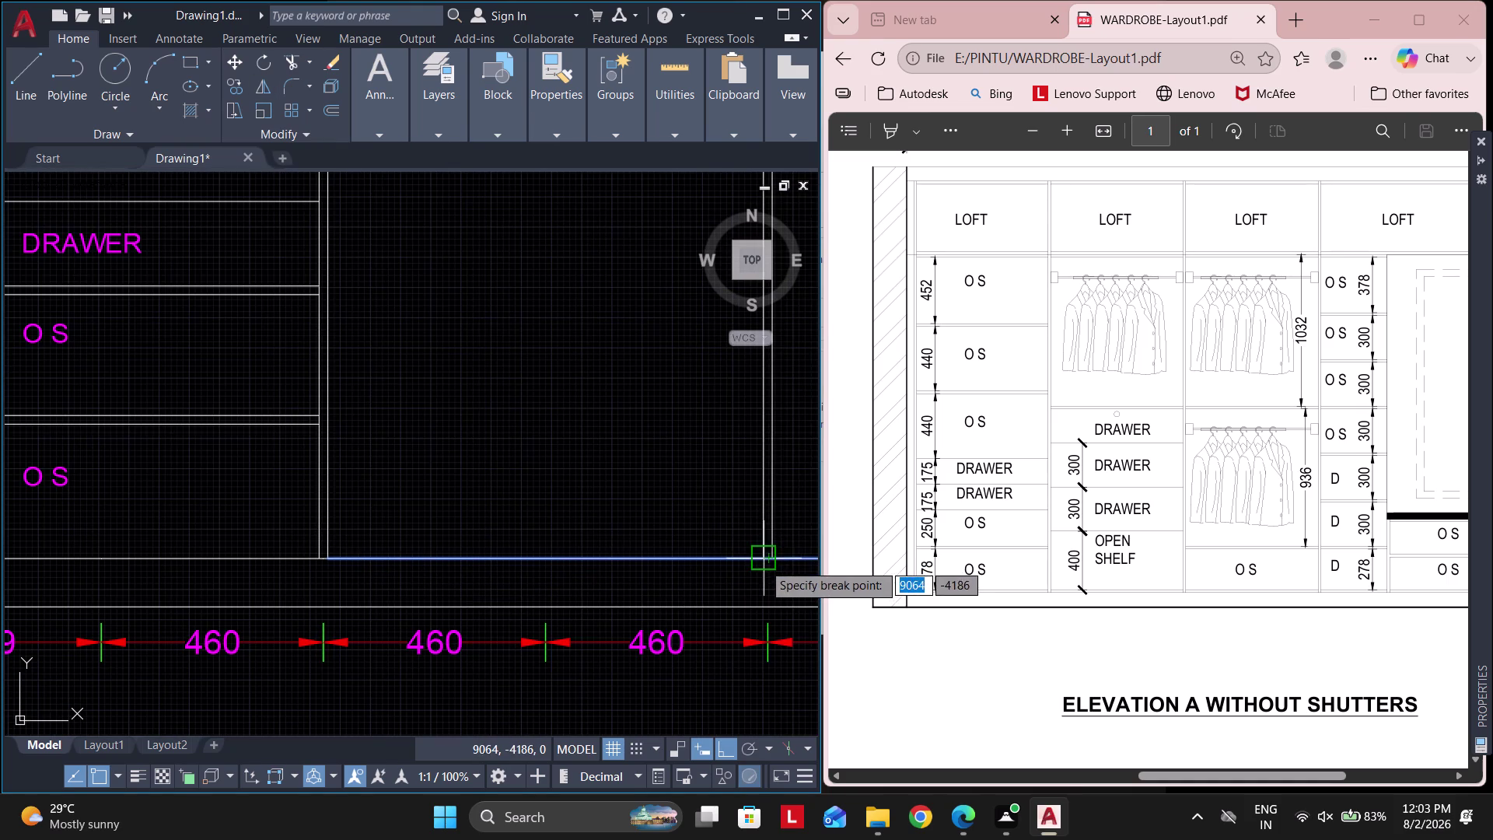
click(763, 563)
click(333, 115)
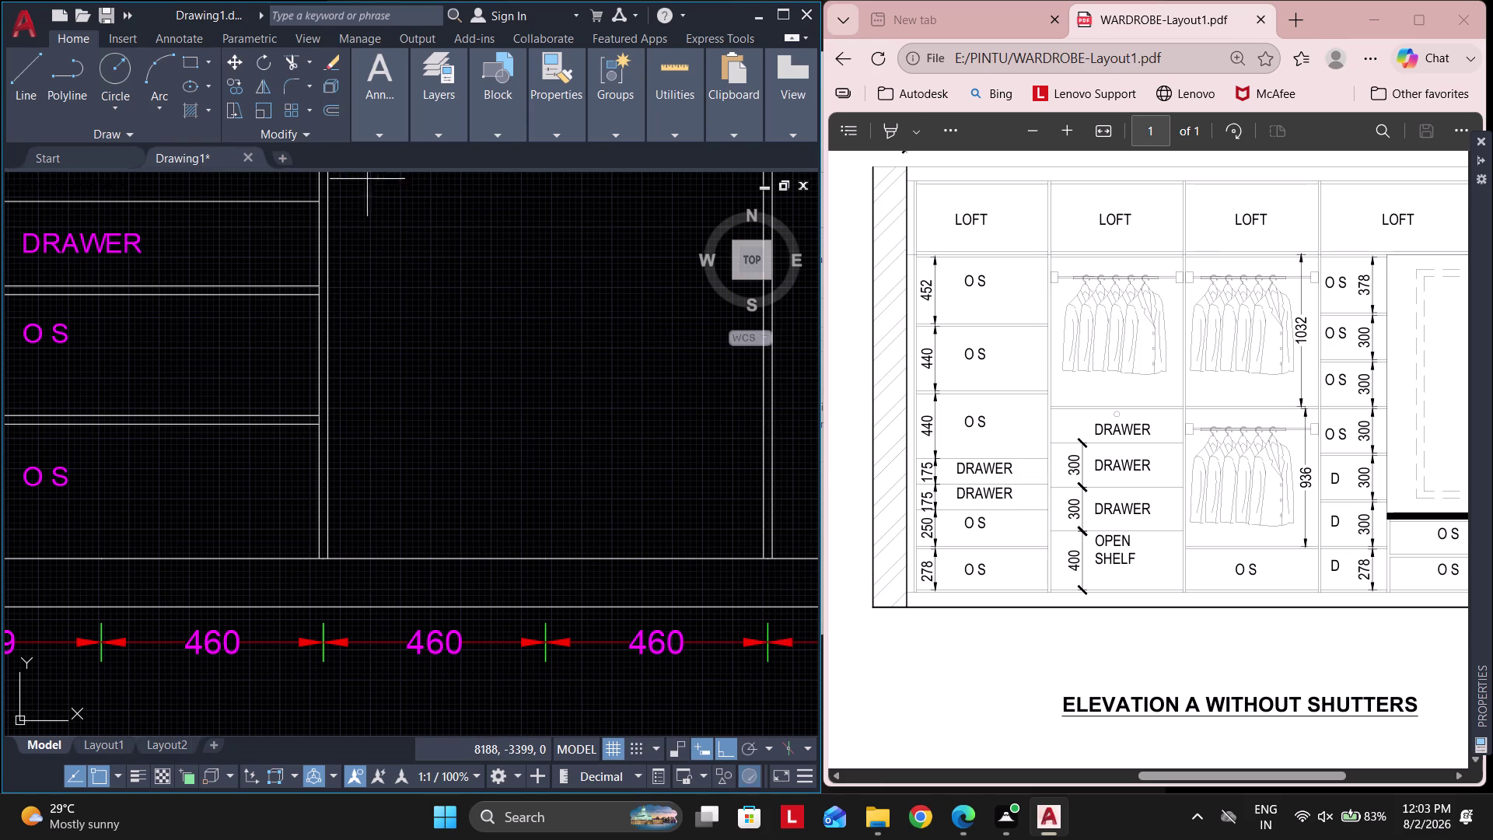
Offset the bottom line 400 upward to form the open shelf line.
text(400)
key(Return)
click(461, 559)
click(459, 453)
scroll(down, 3)
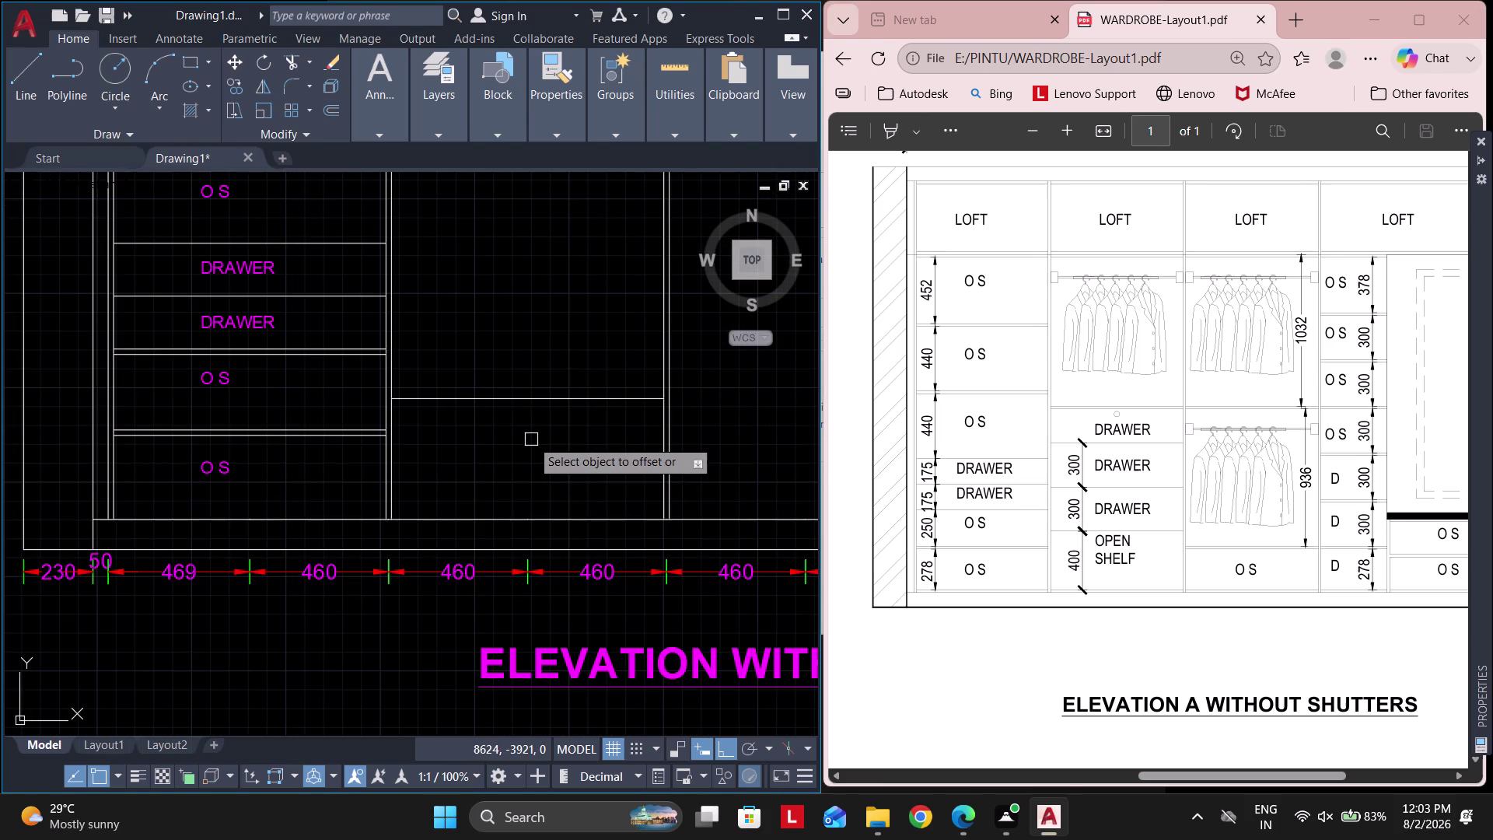
Add a shelf line 300 above the open shelf.
key(Return)
key(Return)
text(300)
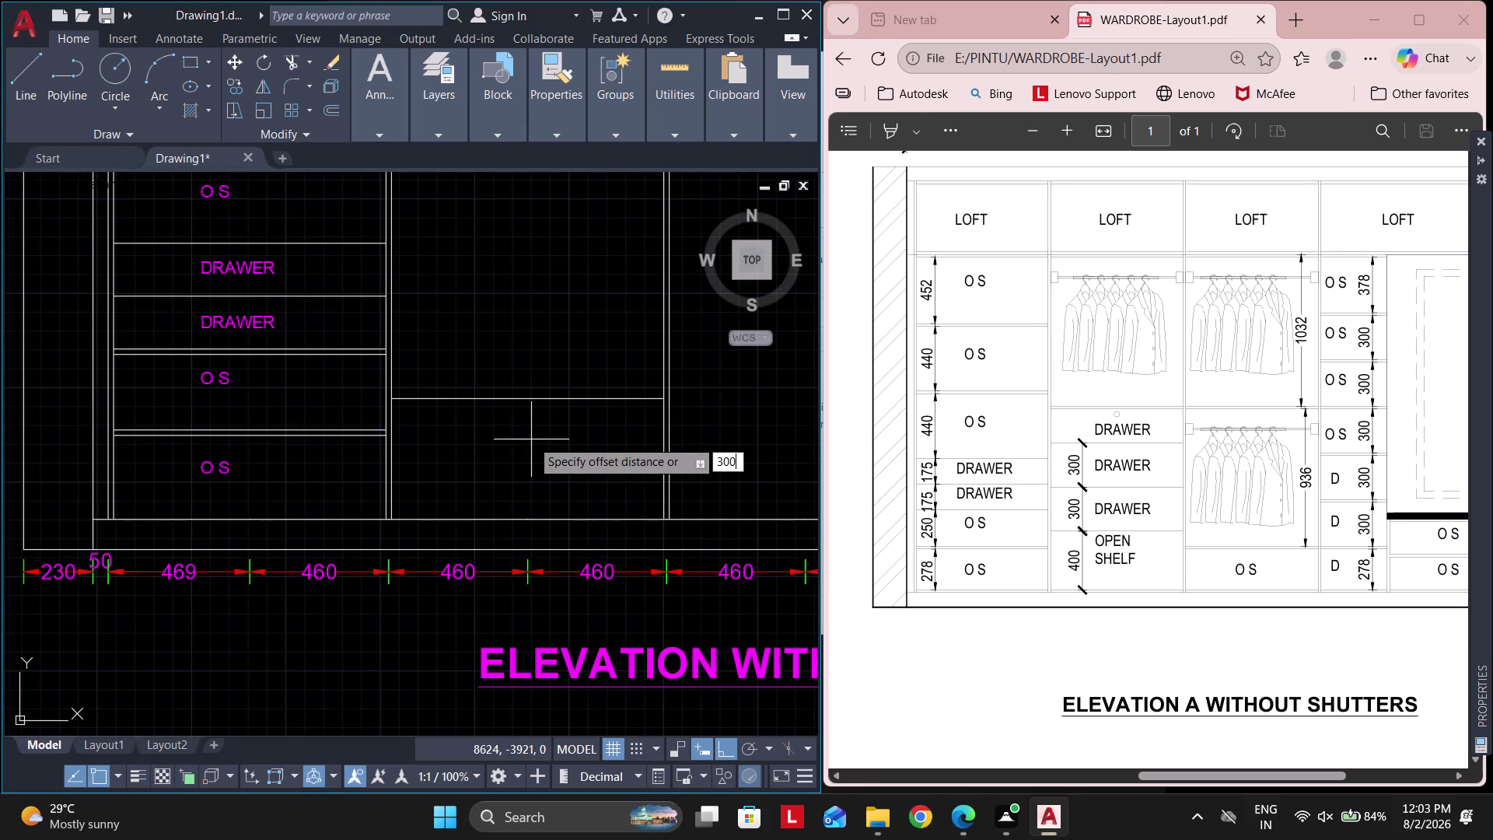
key(Return)
click(548, 402)
click(556, 319)
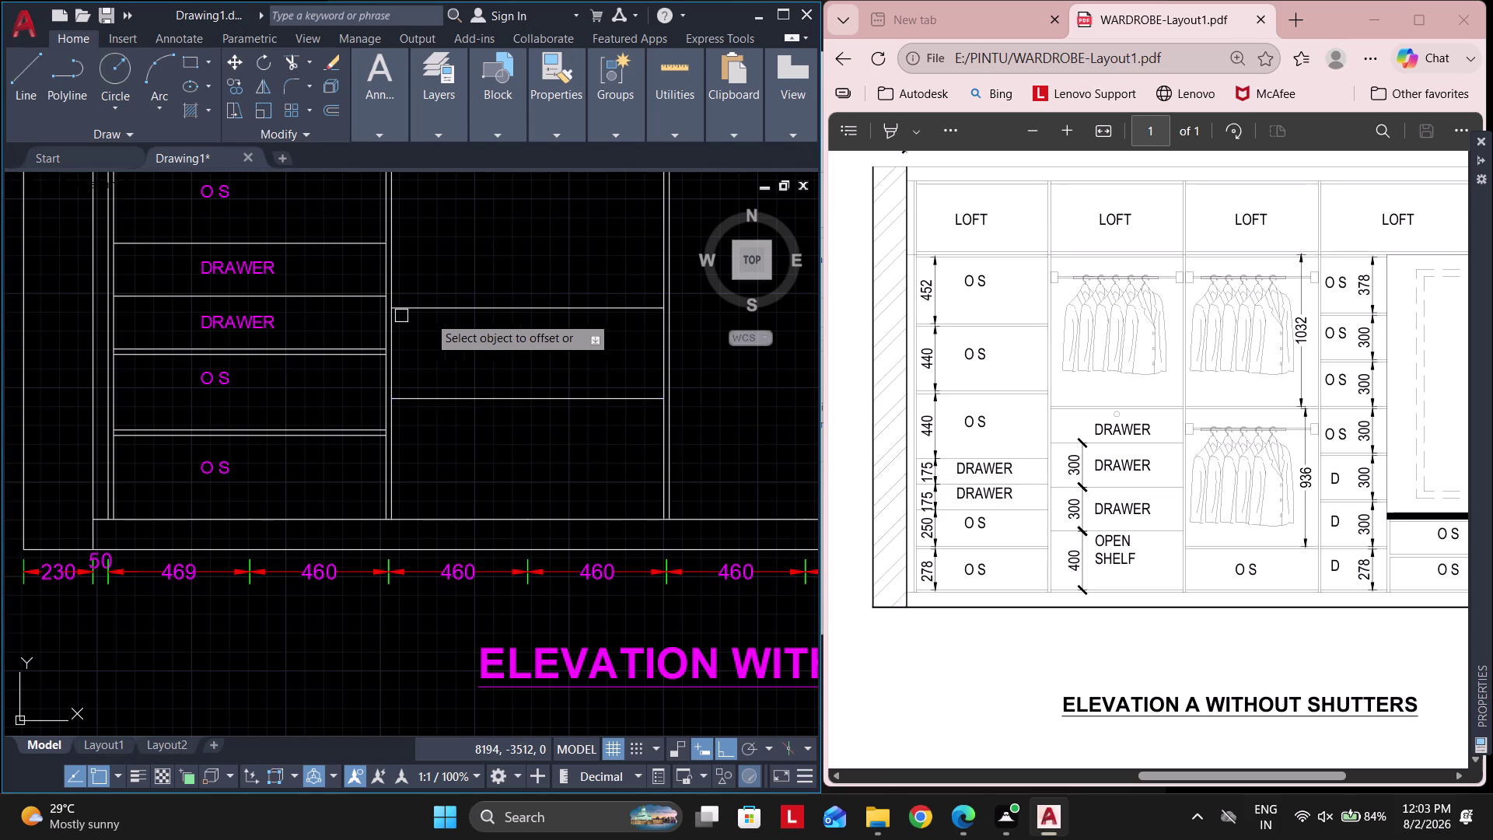
key(Escape)
key(Escape)
Add another shelf line 300 away in the middle compartment.
right_drag(550, 344, 409, 404)
middle_drag(532, 352, 424, 397)
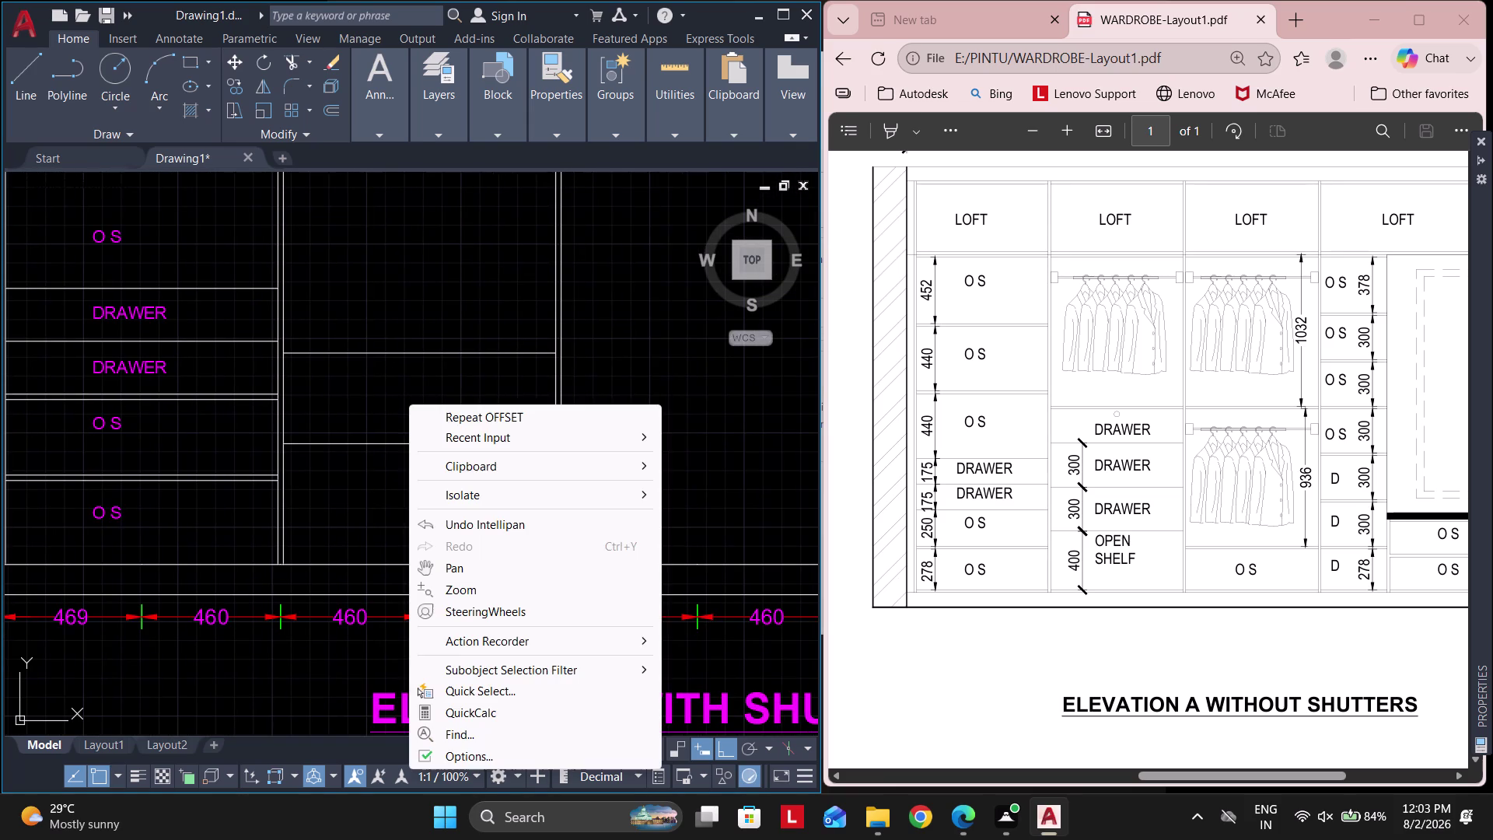
middle_drag(407, 352, 363, 436)
click(360, 345)
right_drag(436, 334, 434, 365)
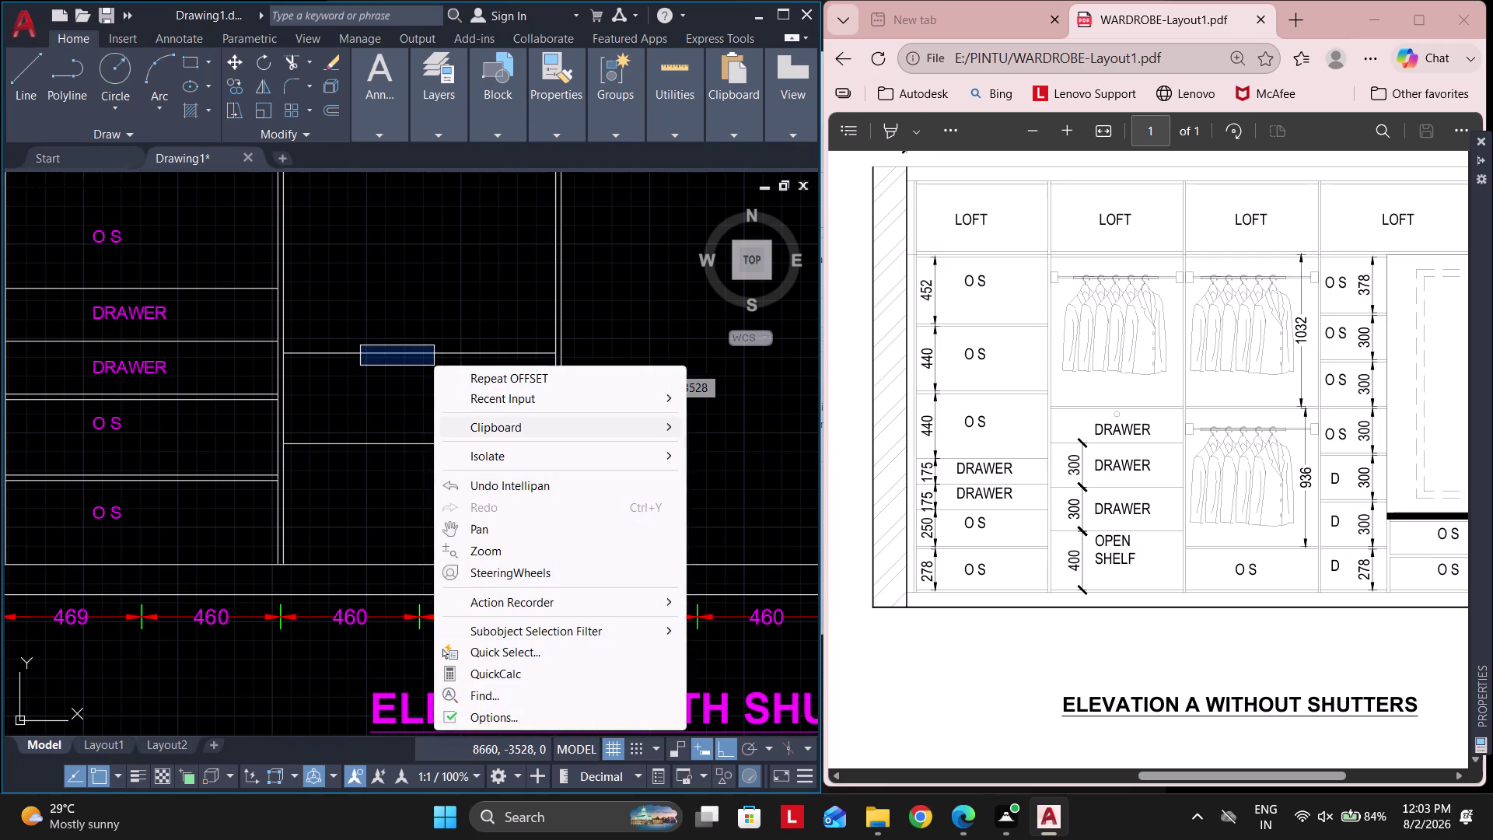
key(Escape)
key(Escape)
key(Escape)
key(Escape)
middle_drag(506, 405, 416, 489)
key(space)
text(3)
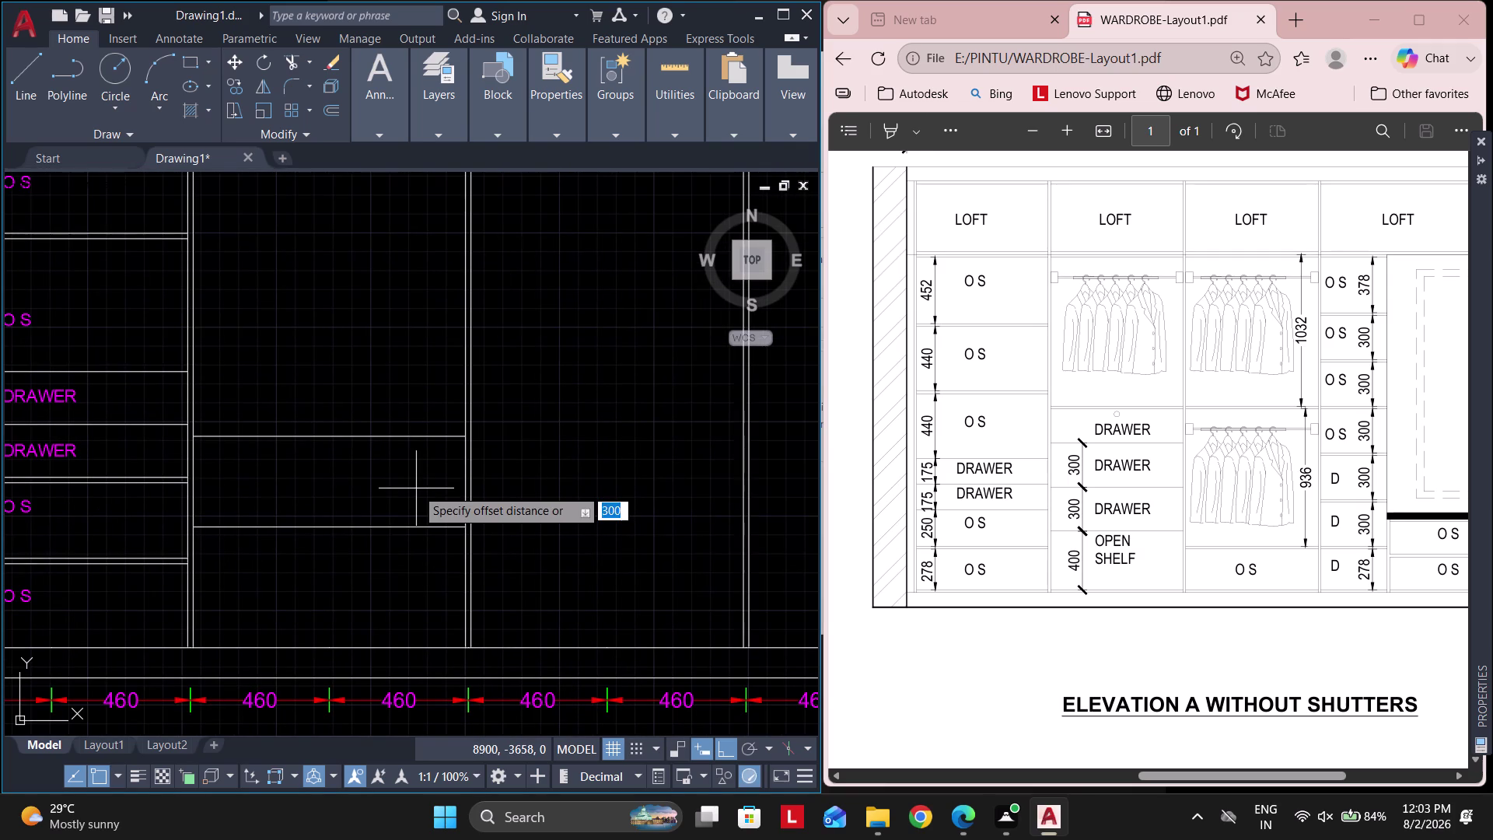
text(00)
key(space)
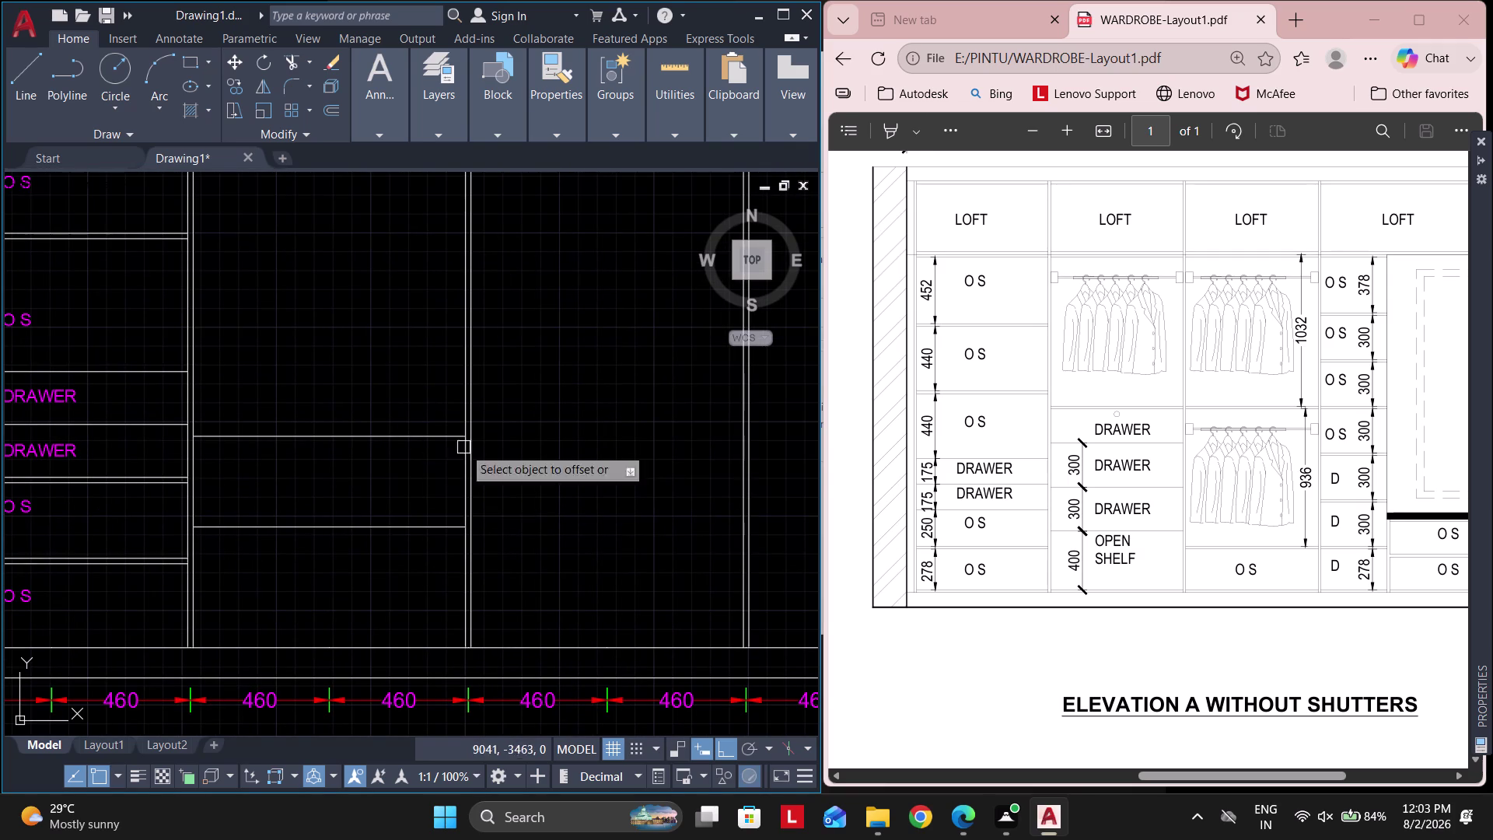
click(414, 438)
click(375, 284)
middle_drag(405, 289, 476, 357)
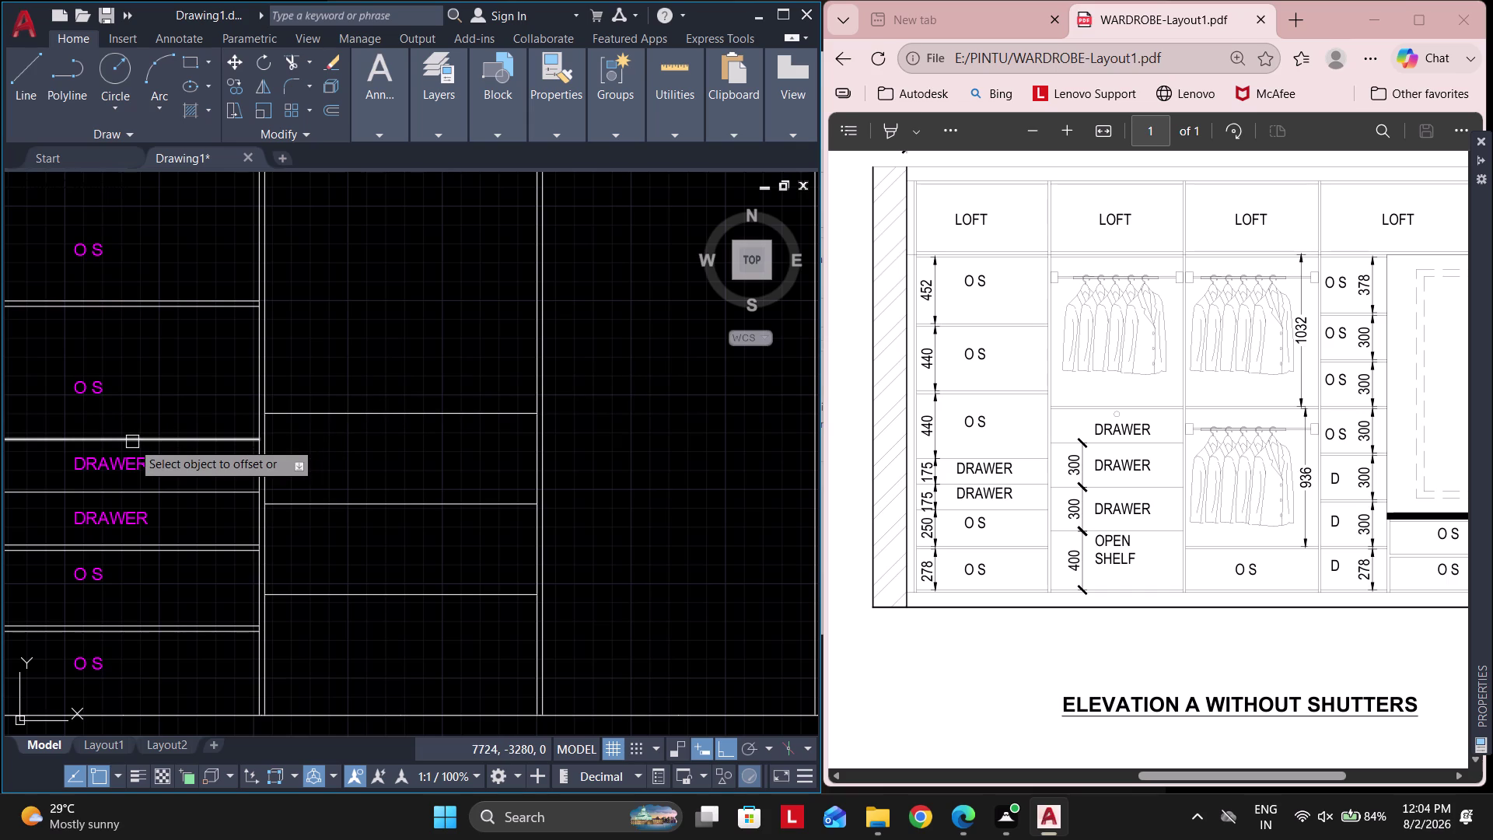
key(Escape)
key(Escape)
key(Escape)
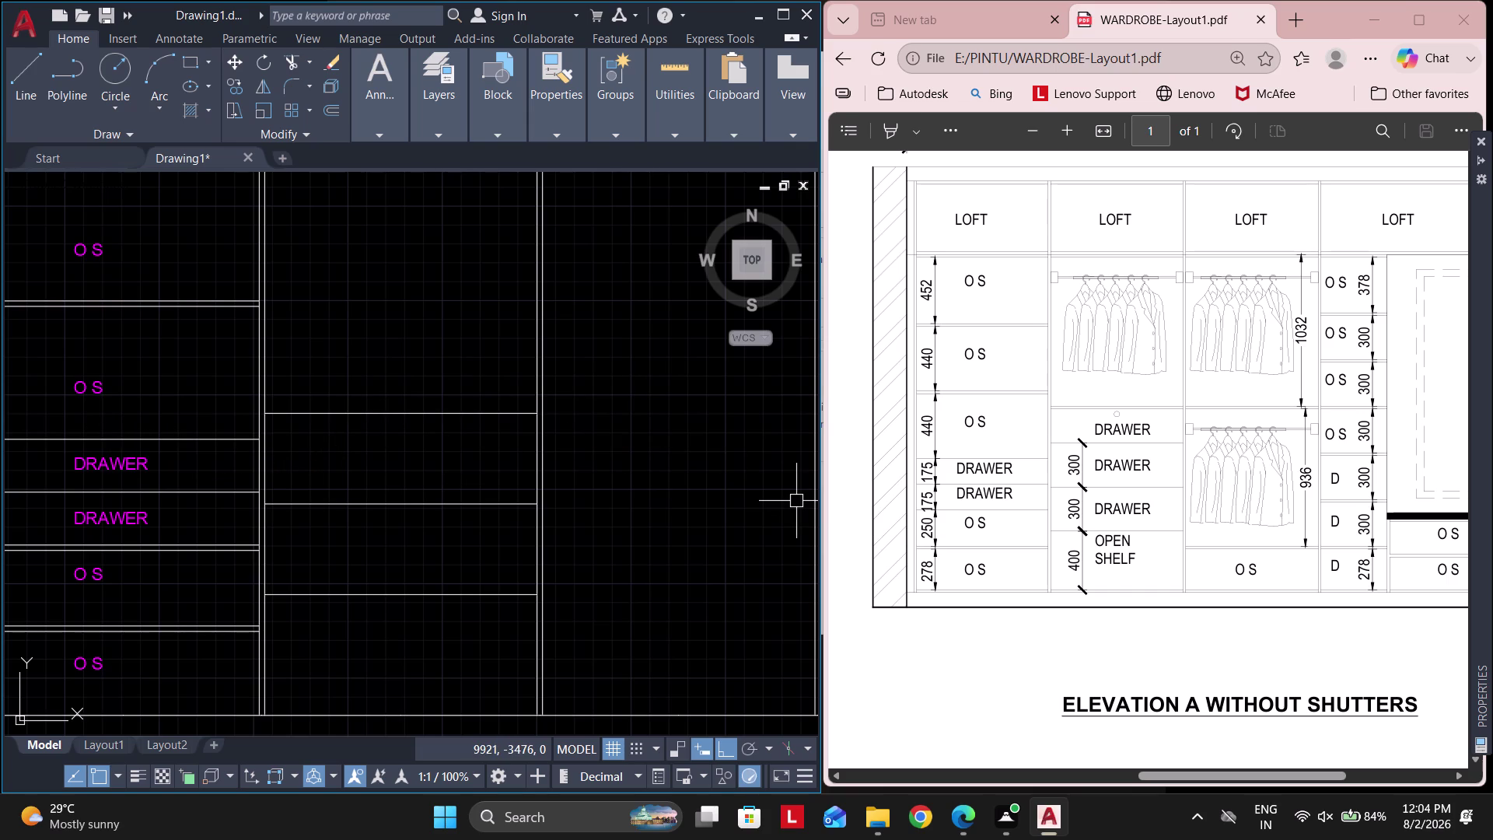
key(Escape)
Offset the hanging-section line 1032 to create the shelf line.
scroll(up, 3)
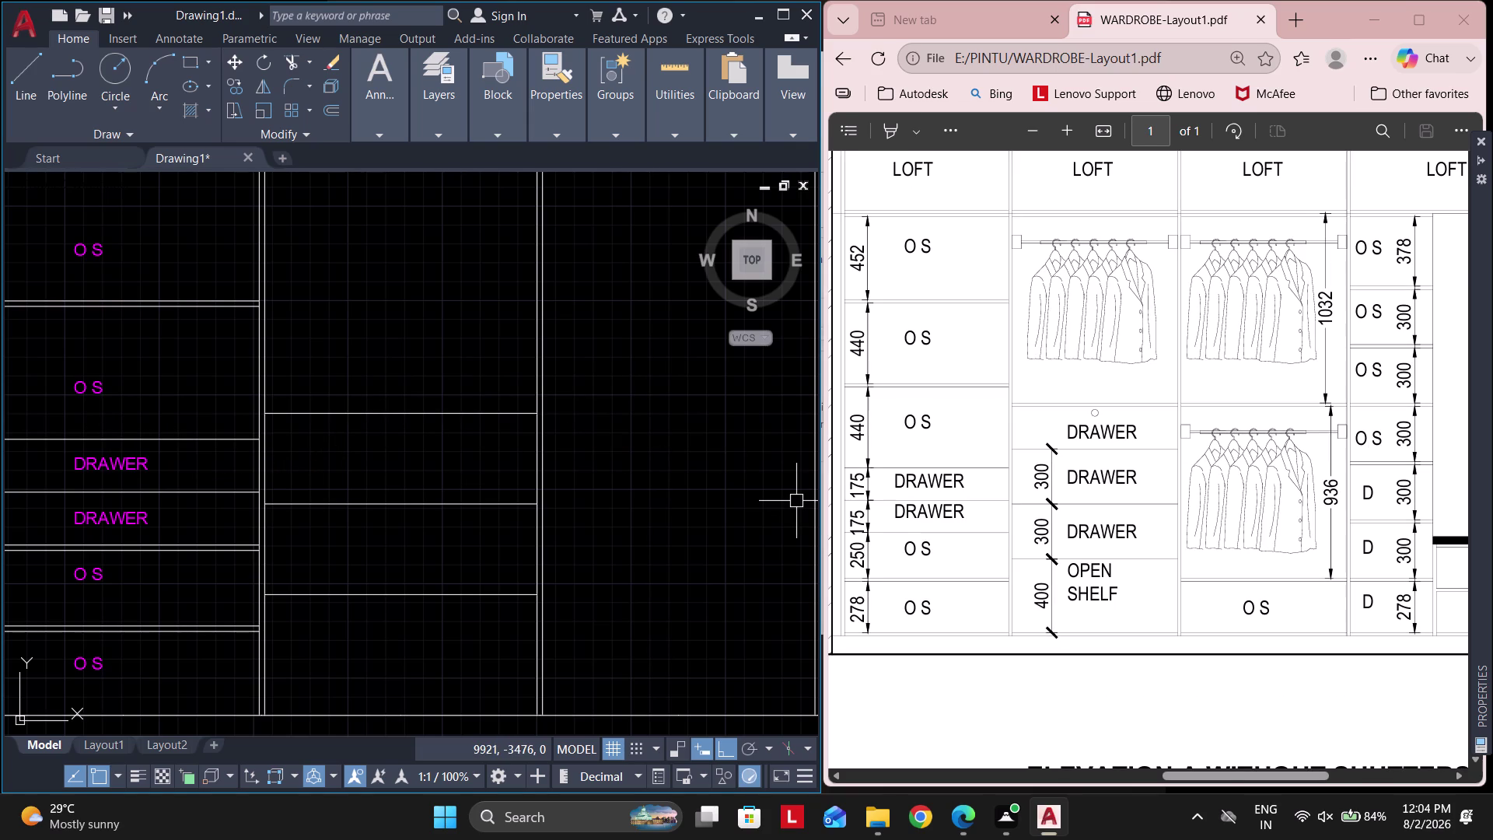
scroll(up, 3)
scroll(down, 3)
scroll(up, 3)
scroll(up, 3)
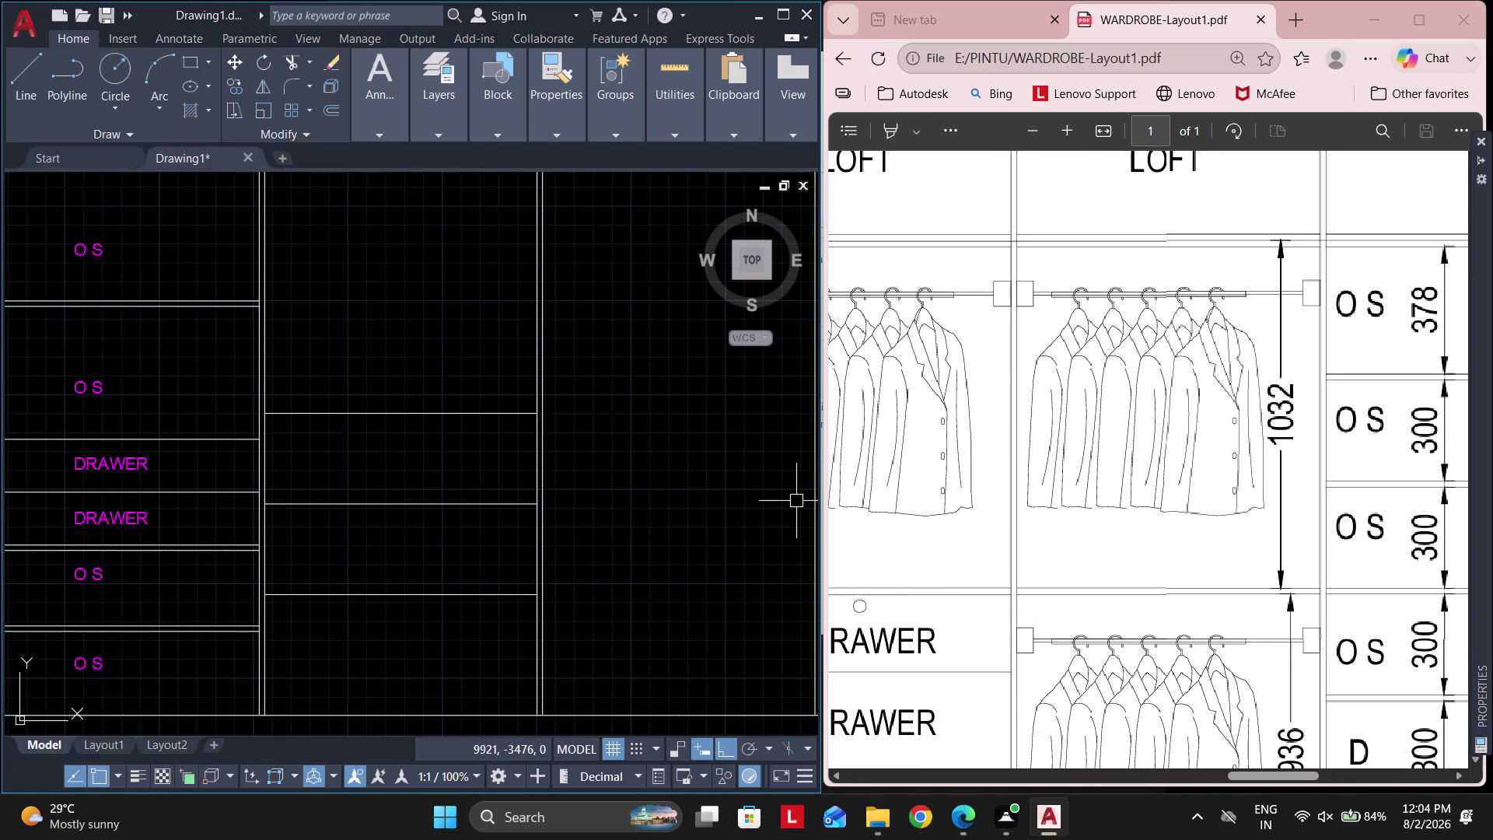
key(Escape)
scroll(down, 3)
key(Escape)
middle_drag(507, 383, 523, 489)
key(Escape)
text(O 103)
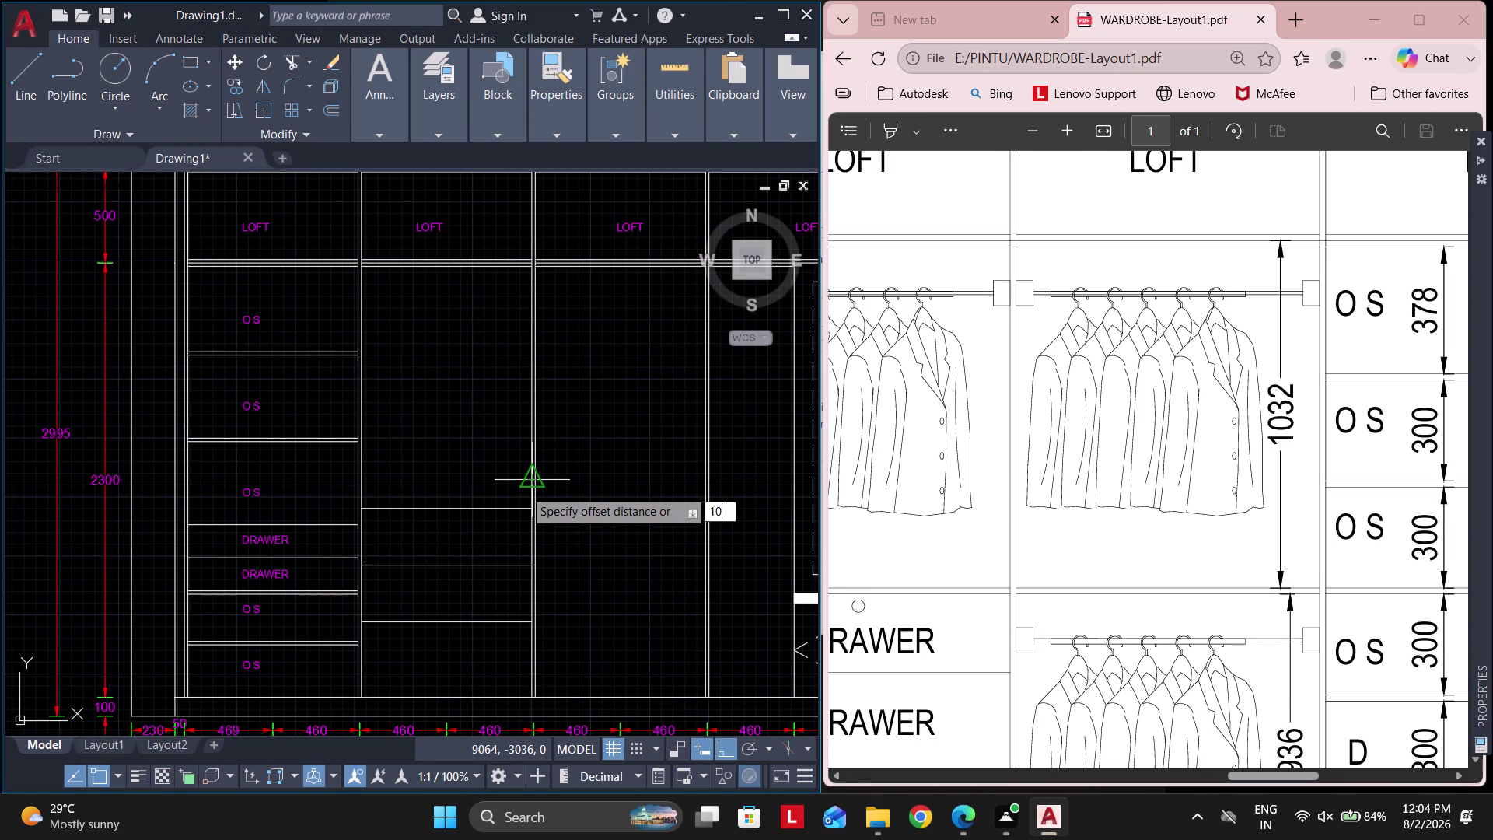
text(2)
key(Return)
scroll(up, 3)
click(482, 223)
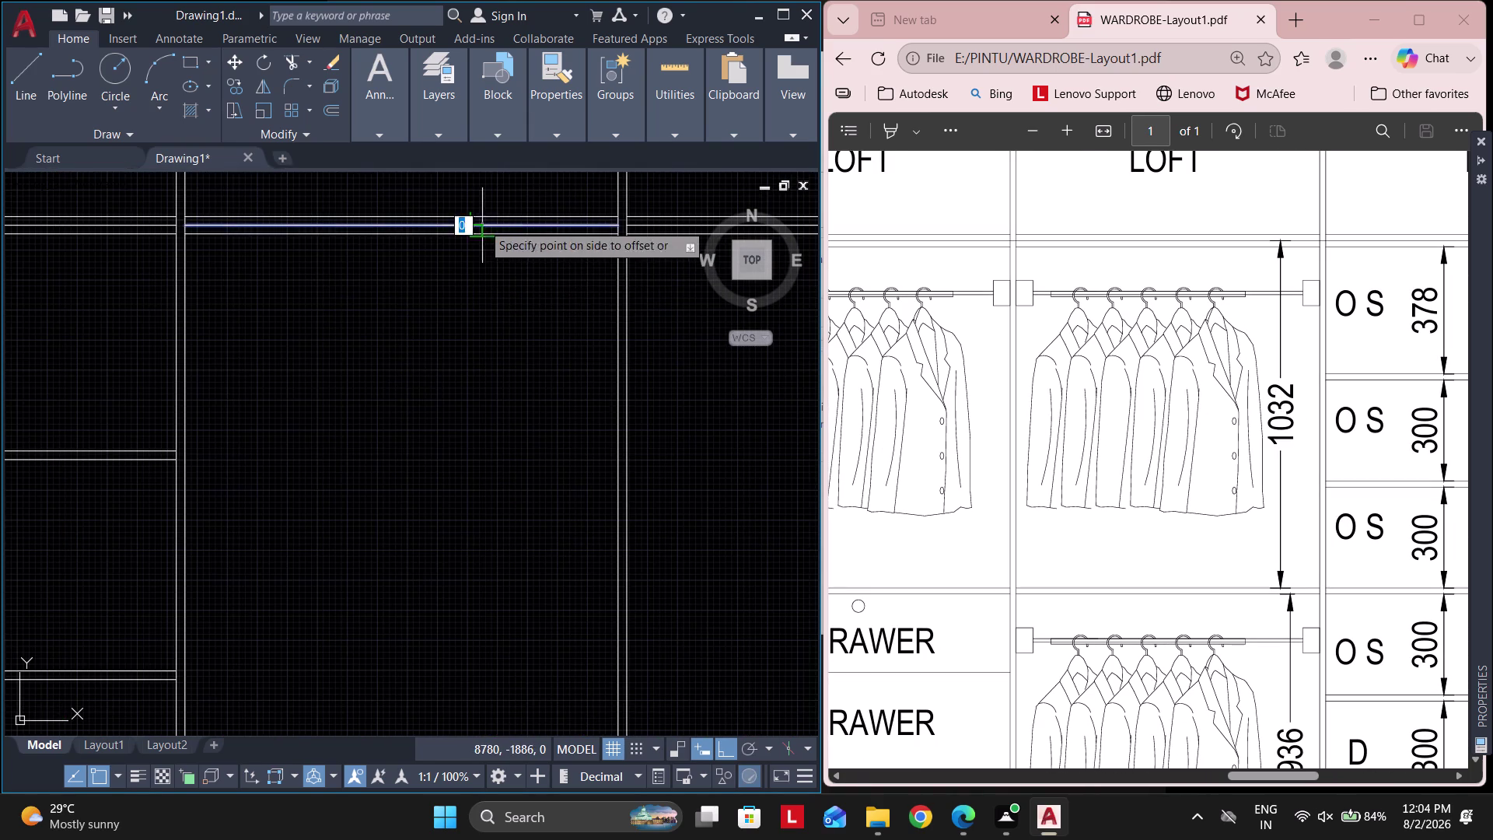
scroll(down, 3)
scroll(up, 3)
click(472, 501)
key(Escape)
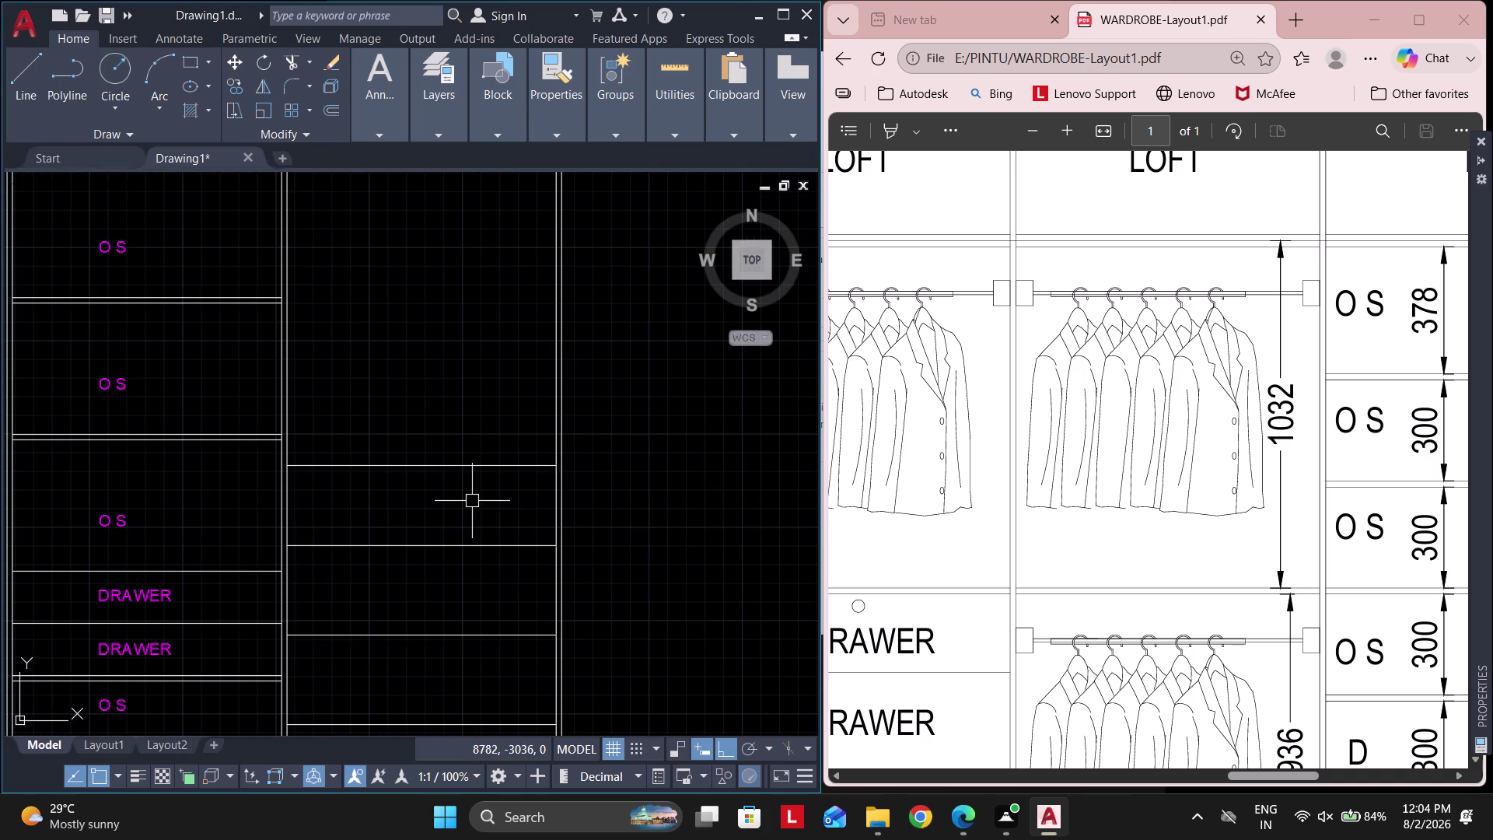
Offset the new 1032 shelf line by 18 for its thickness.
key(space)
text(18)
key(space)
click(473, 471)
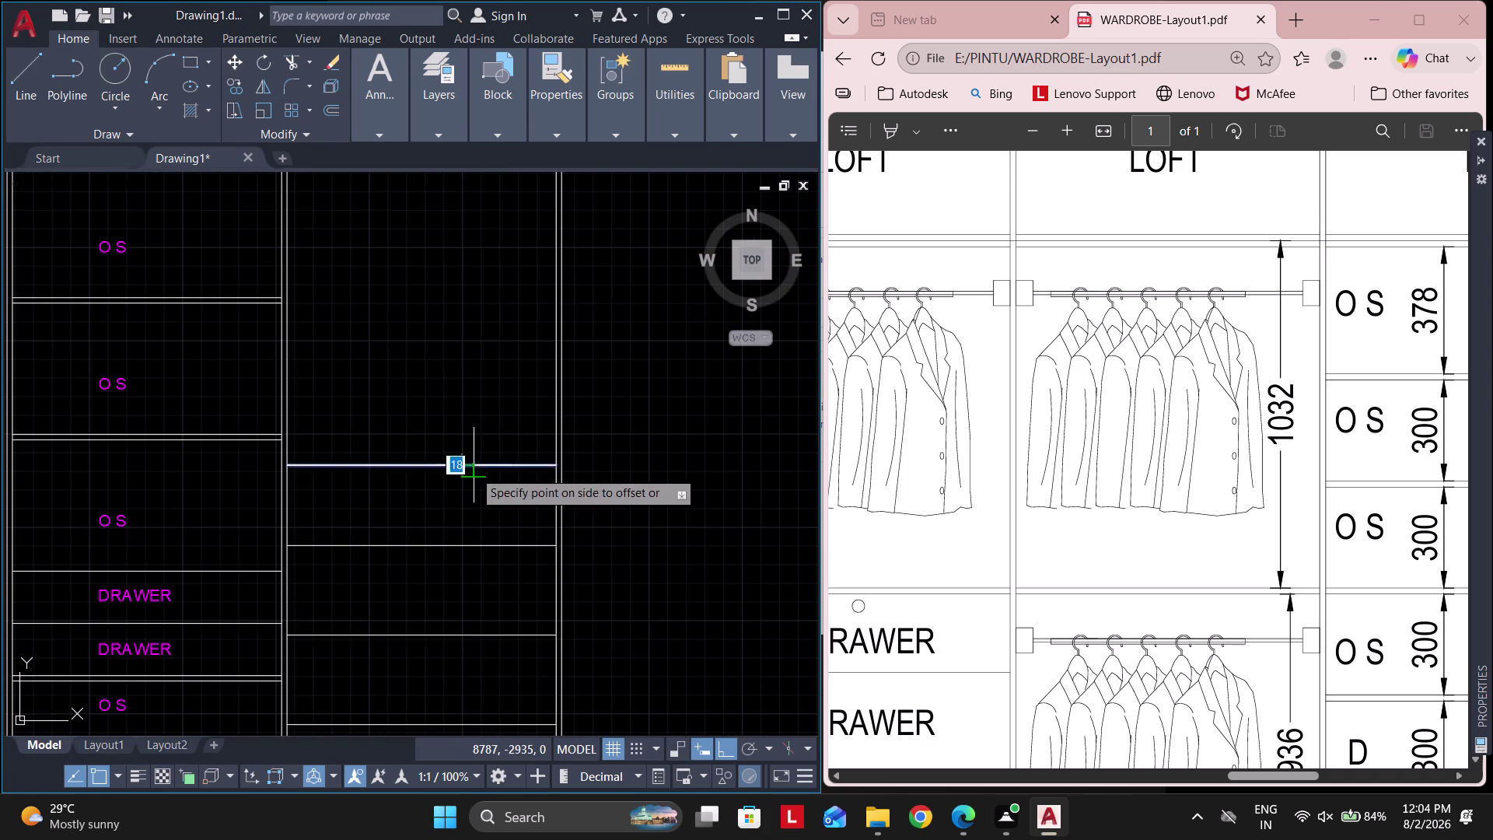
click(467, 497)
key(Escape)
key(Escape)
scroll(down, 3)
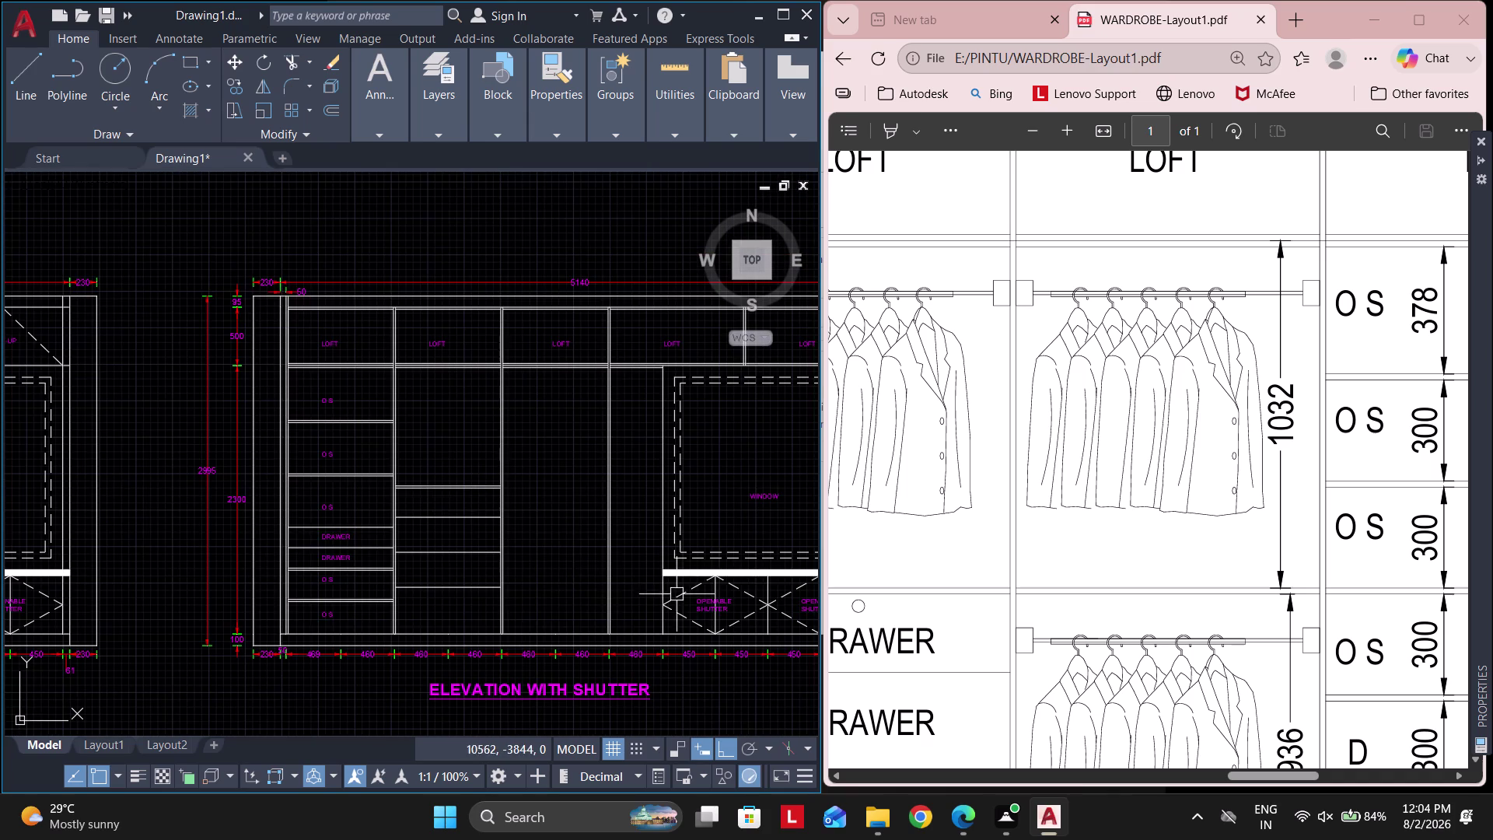
Split the wardrobe base line with BREAKATPOINT.
scroll(down, 3)
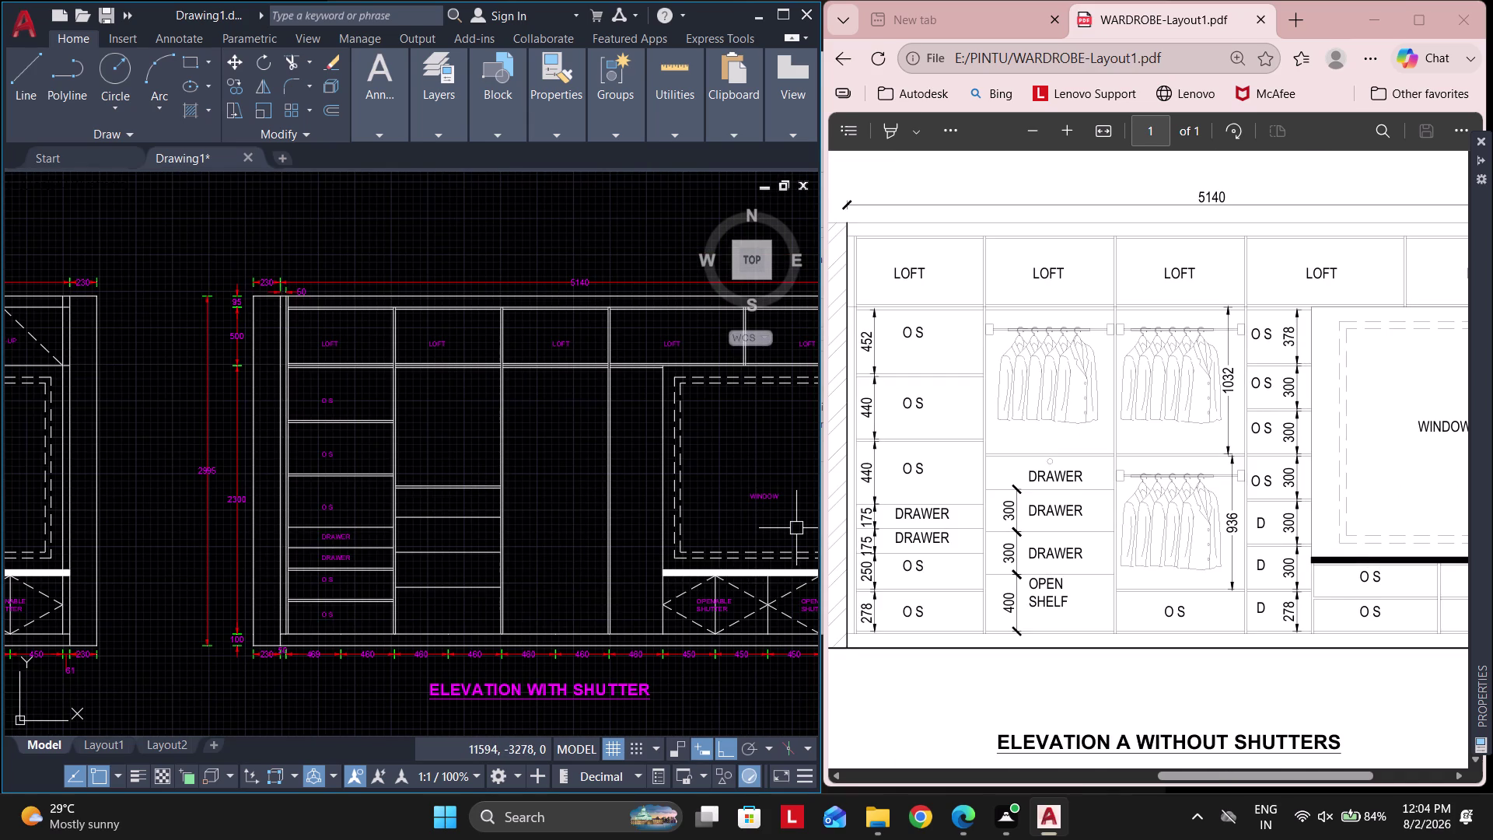
scroll(up, 3)
scroll(up, 3)
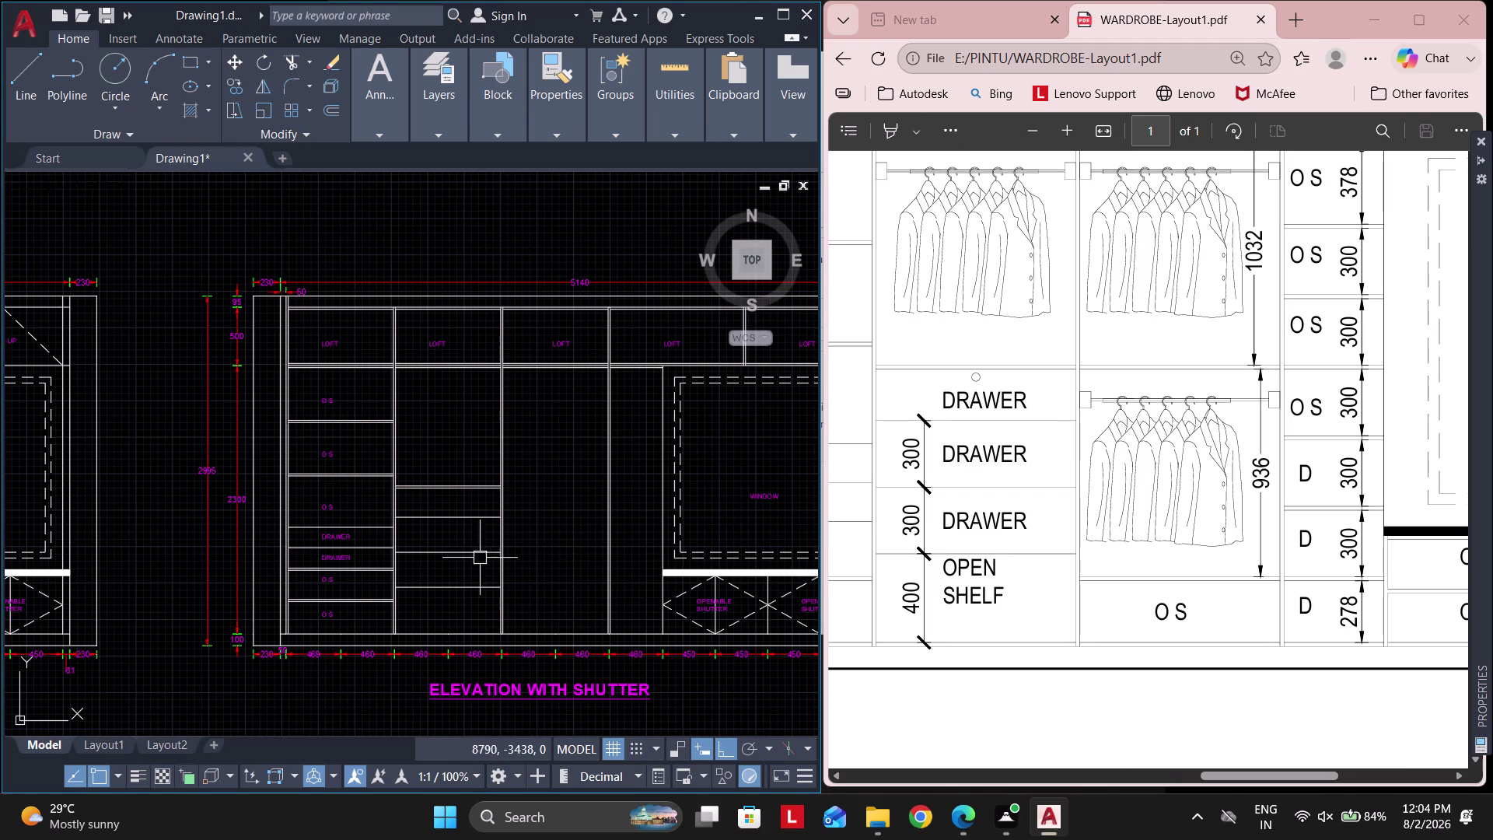
key(Escape)
scroll(up, 3)
key(Escape)
text(BRE)
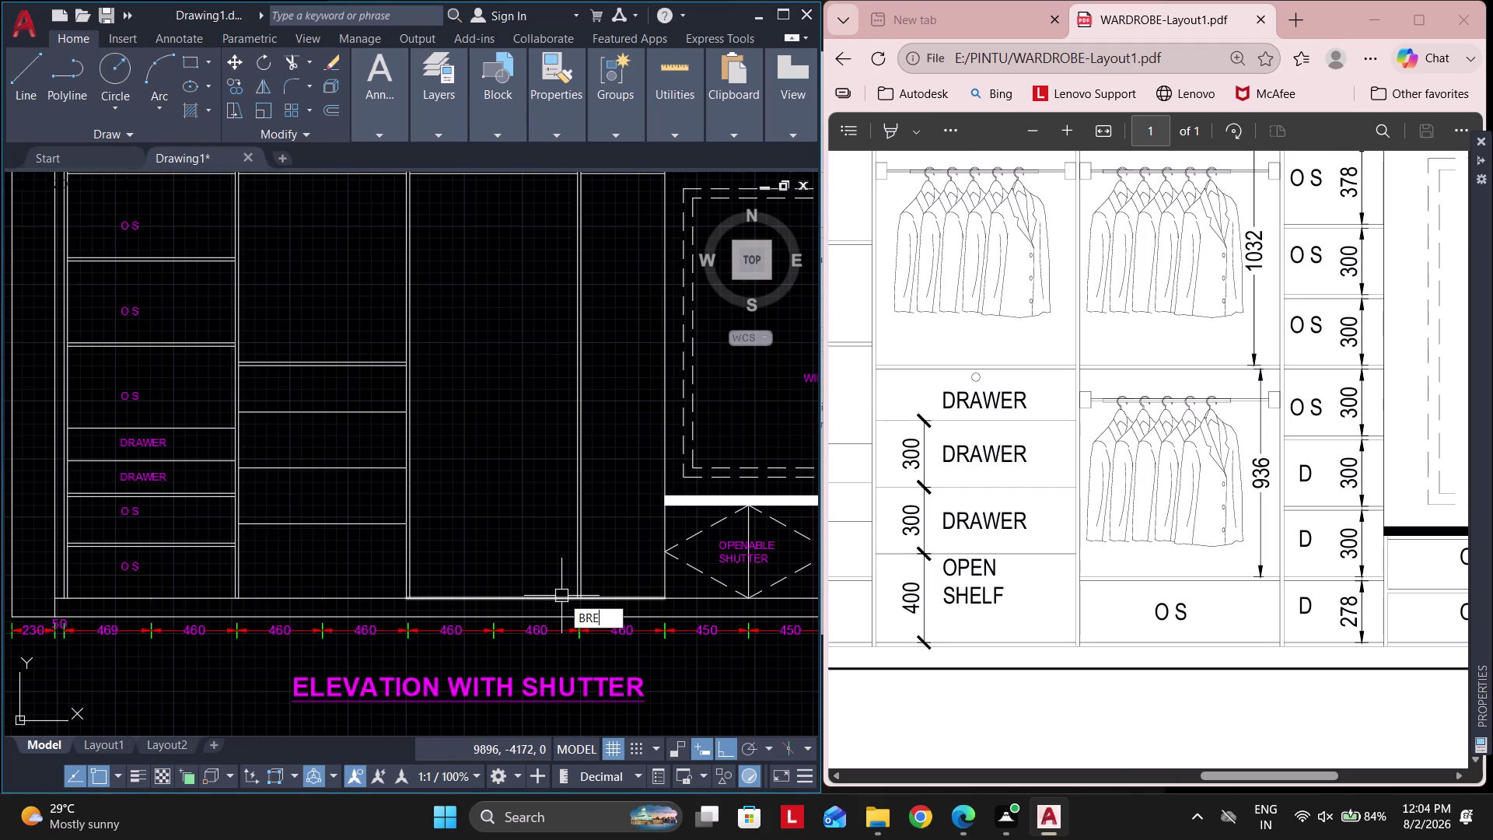
text(A)
click(648, 653)
click(523, 599)
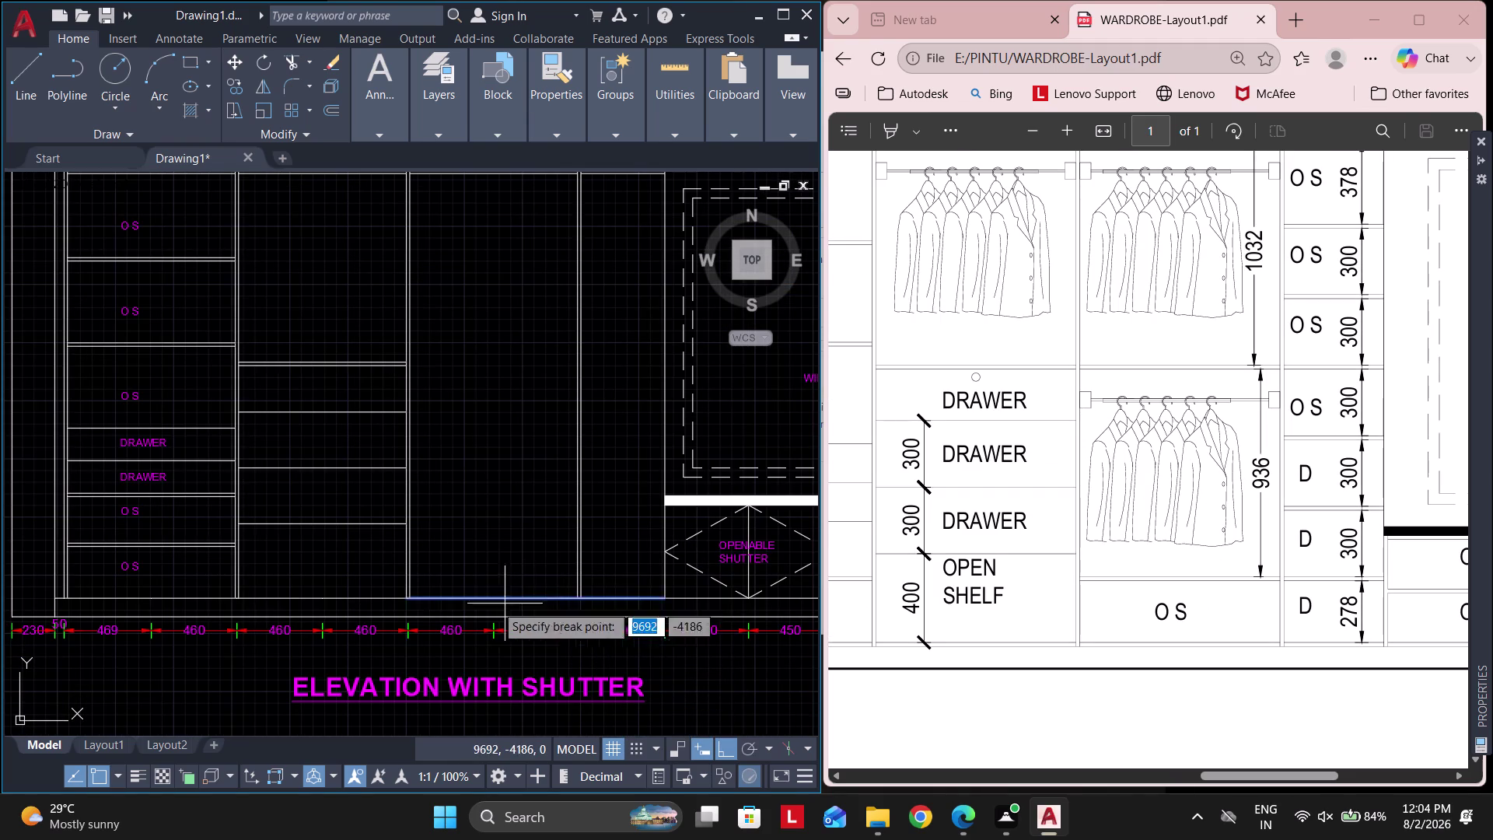
scroll(up, 3)
middle_drag(582, 590, 136, 594)
middle_drag(514, 603, 268, 569)
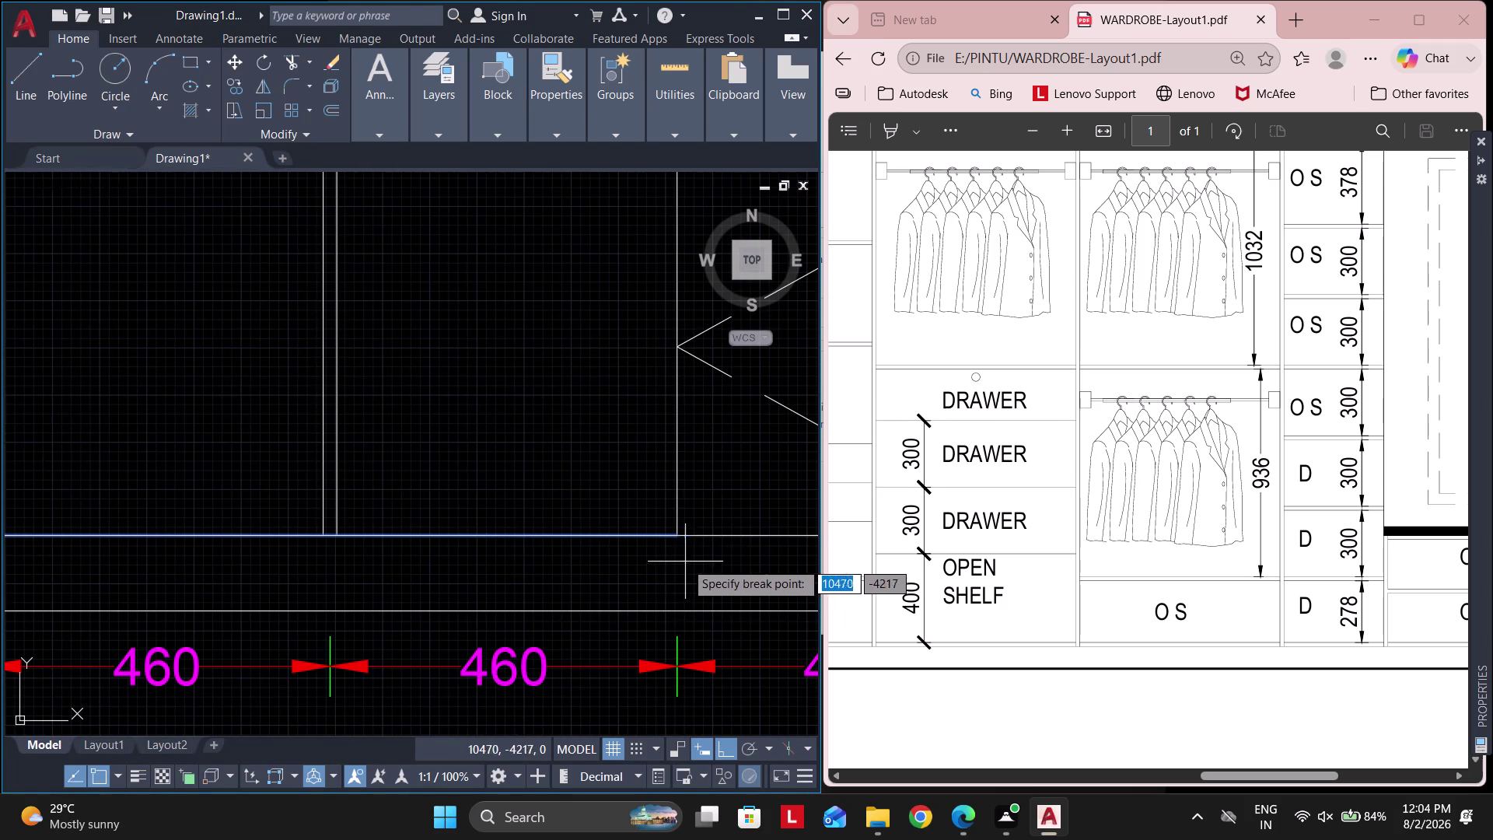
key(Escape)
key(Escape)
Offset the base line 278 upward for the right-hand lower shelf.
text(O)
key(space)
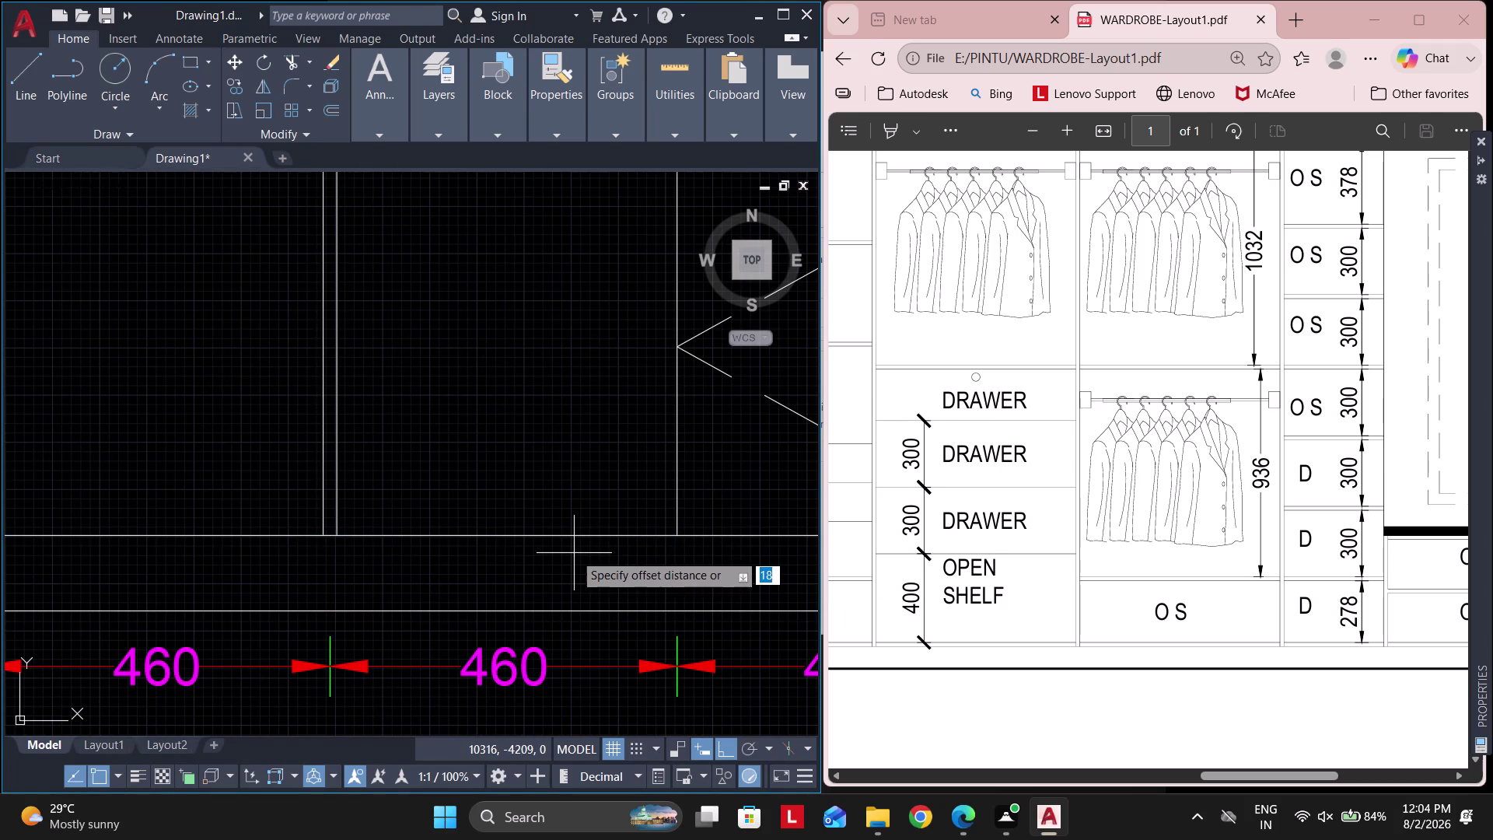
key(2)
text(78)
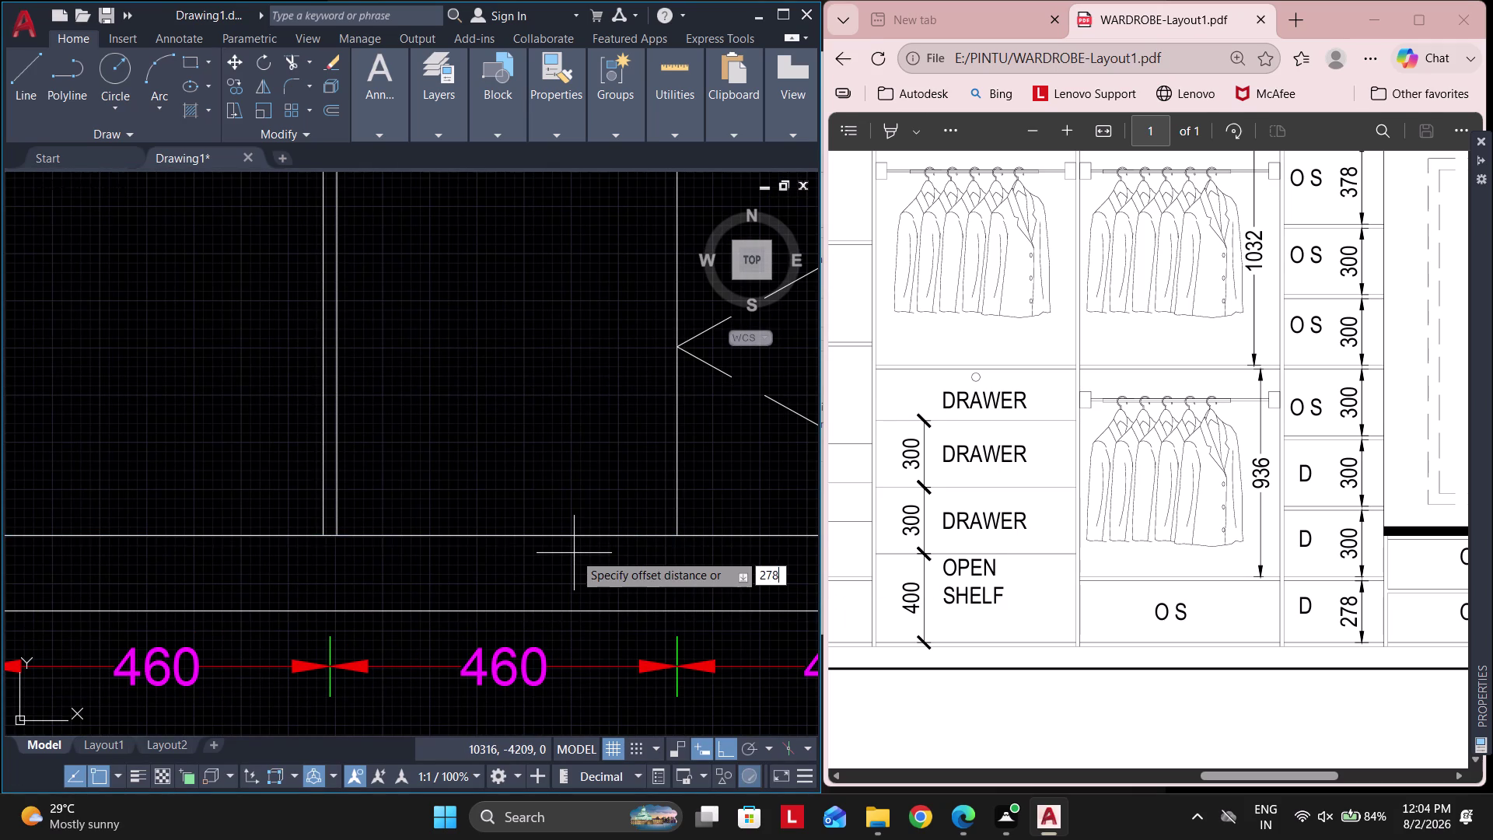
key(space)
click(564, 530)
click(539, 429)
scroll(down, 3)
middle_drag(572, 443, 596, 495)
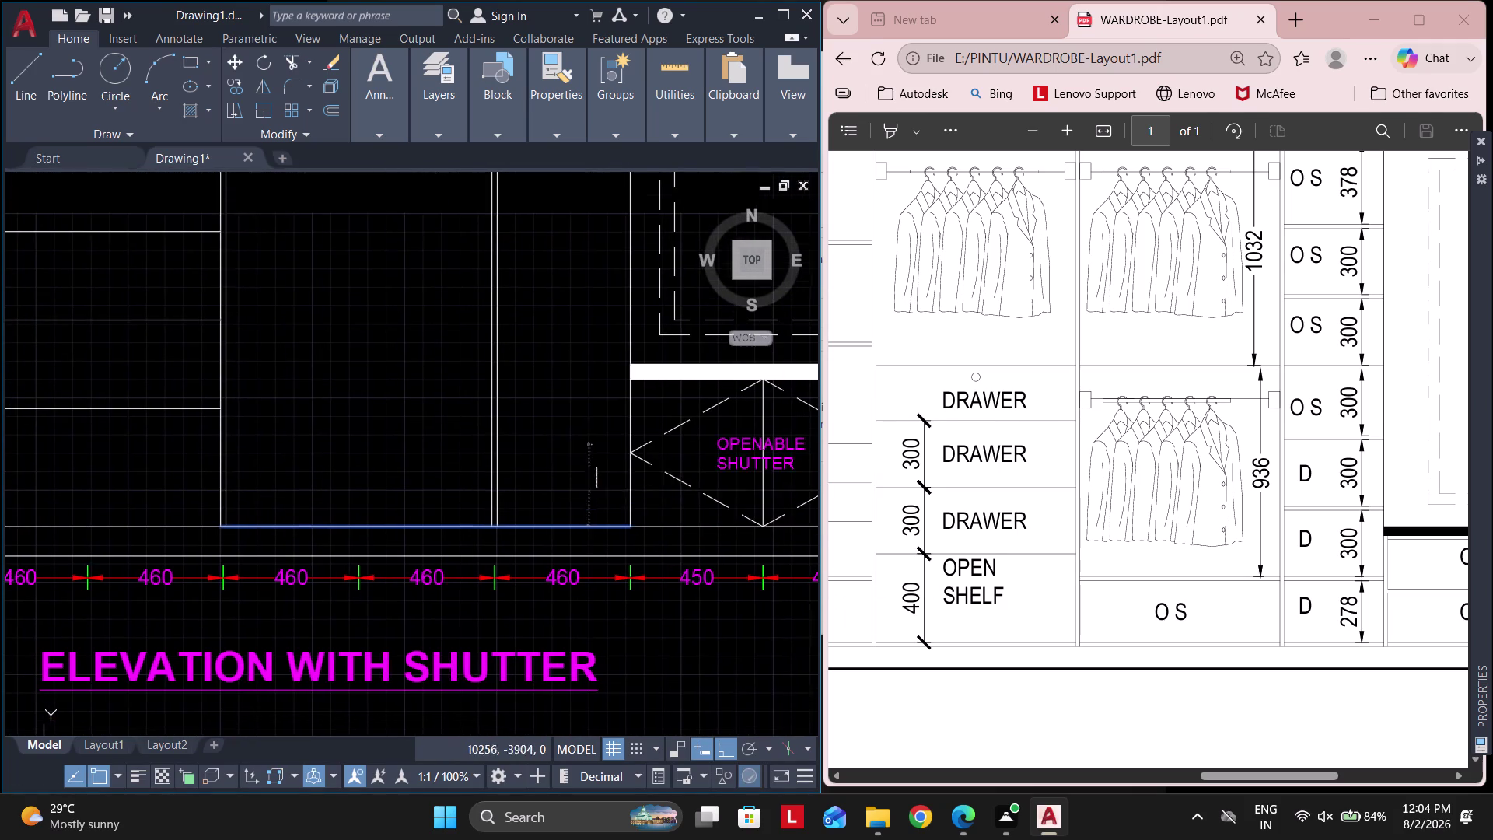
click(574, 402)
key(Escape)
Add an 18 thickness line above the 278 shelf.
key(space)
text(1)
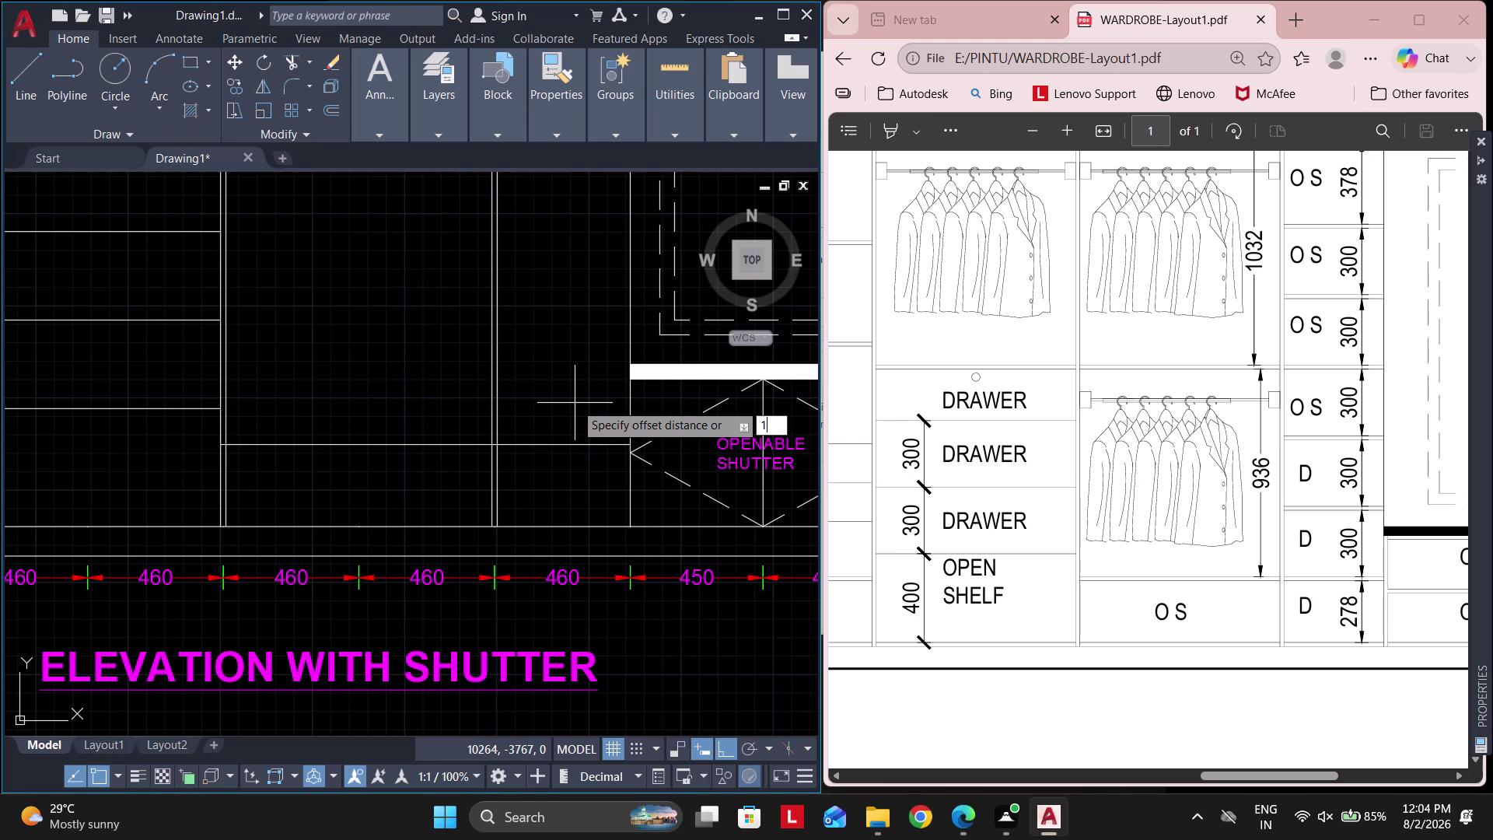
text(8)
key(space)
click(577, 446)
click(561, 369)
key(Escape)
middle_drag(570, 374, 579, 400)
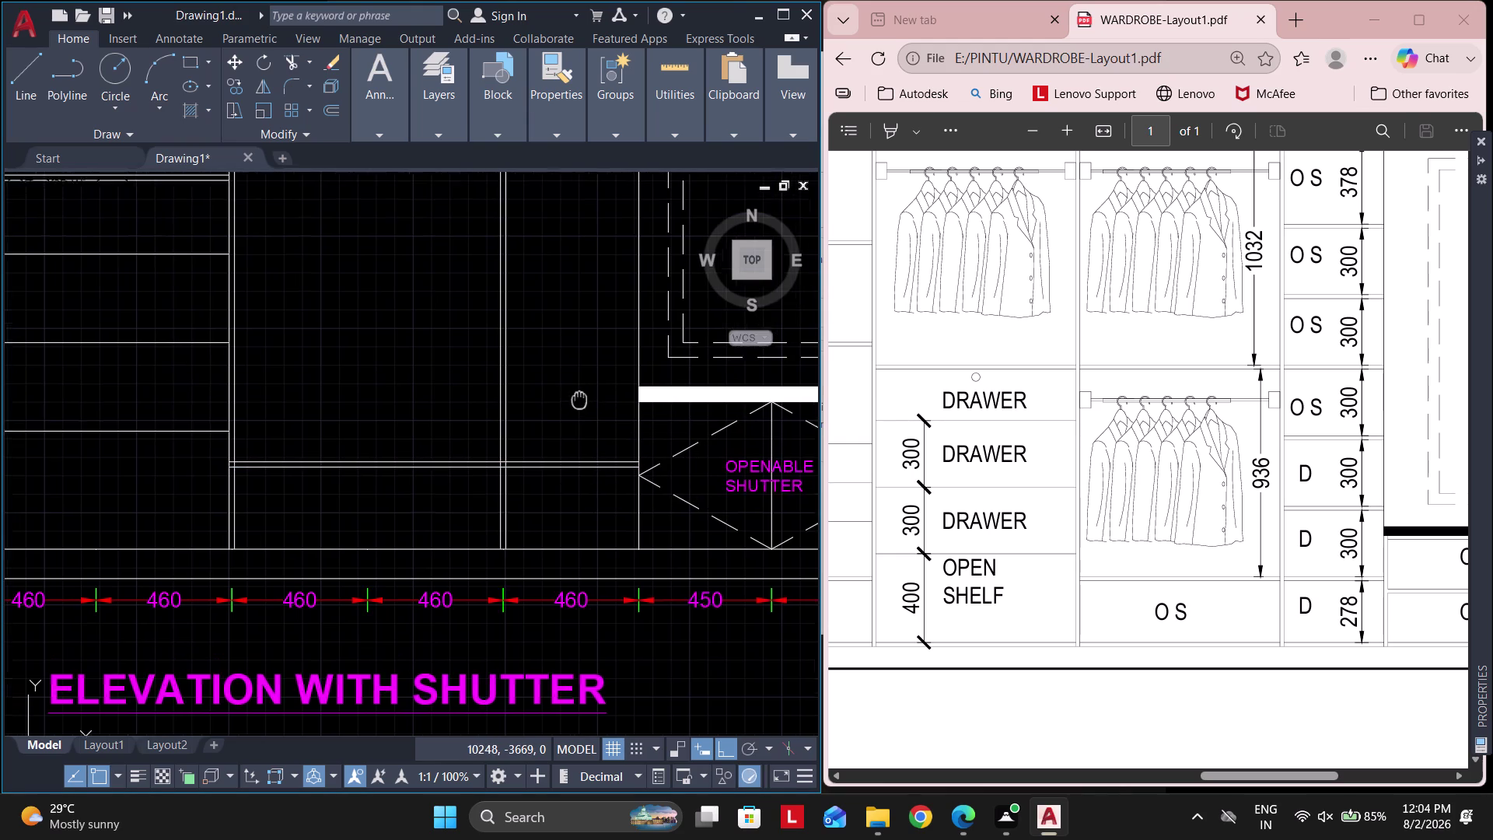
middle_drag(579, 400, 583, 471)
Add the next shelf line 300 above.
key(space)
text(30)
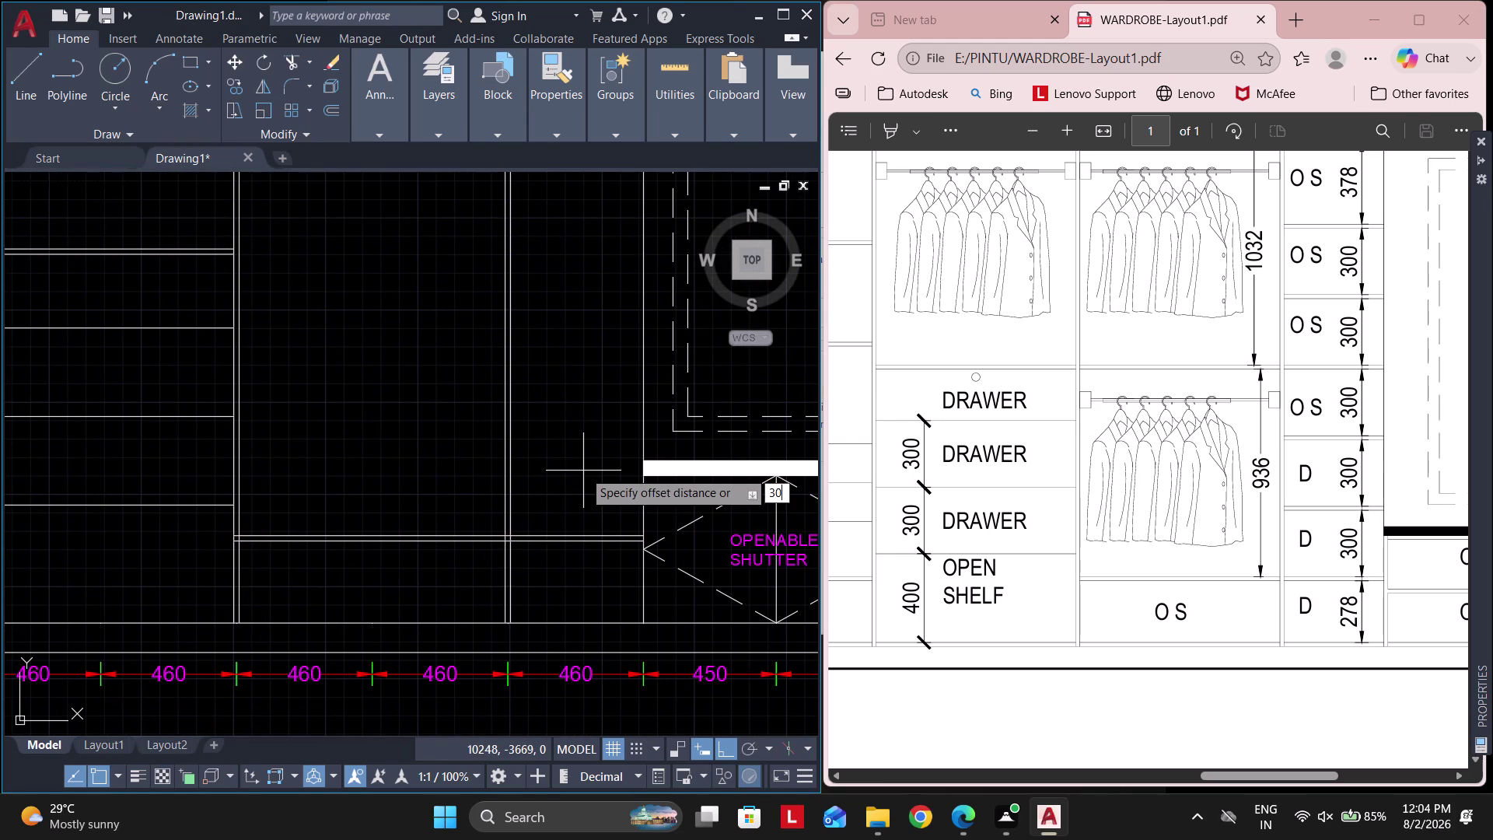
text(0)
key(space)
middle_drag(555, 544, 562, 593)
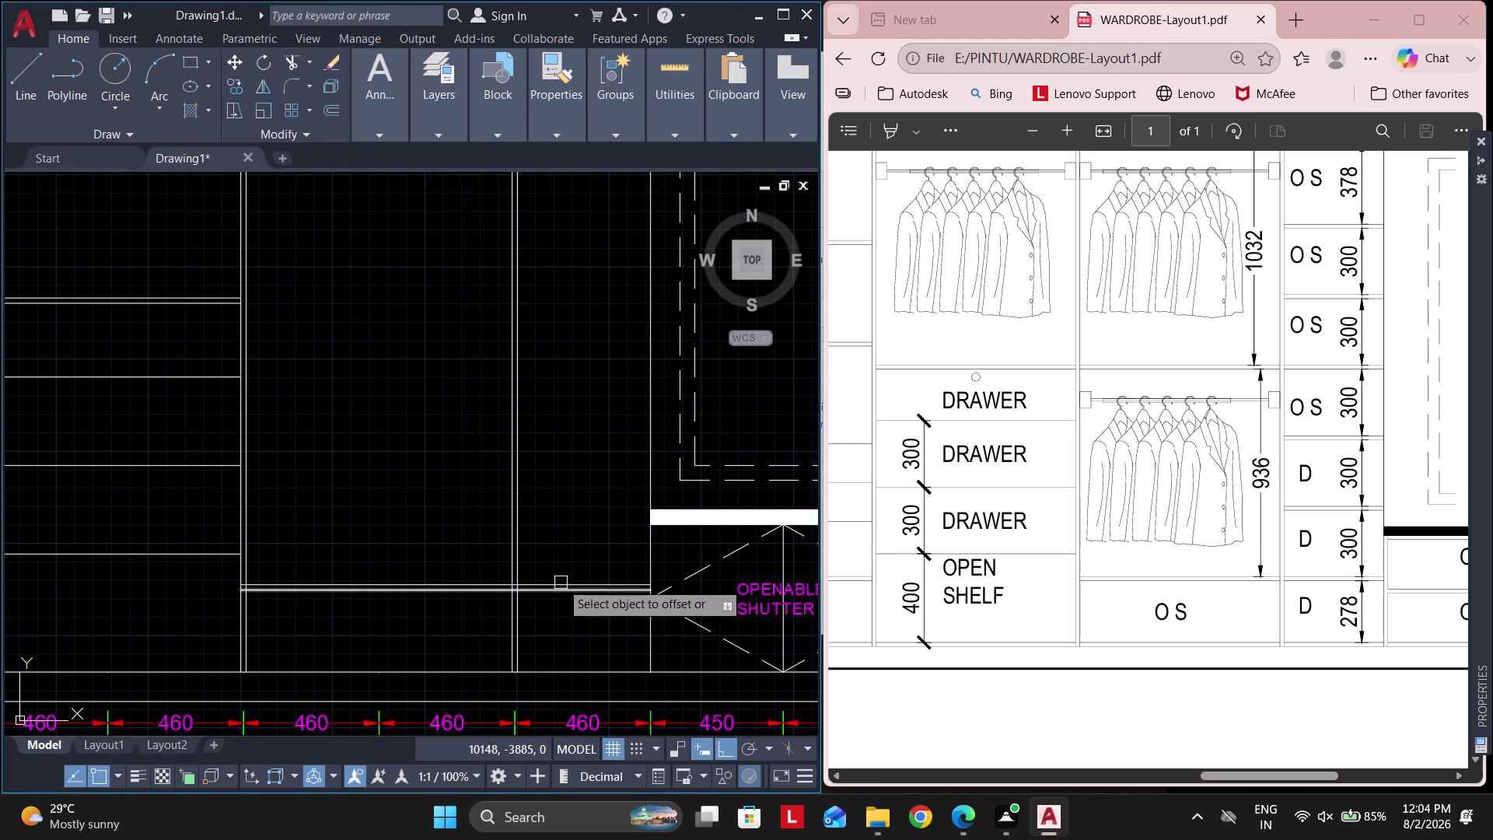
click(560, 583)
click(561, 499)
middle_drag(589, 449, 580, 490)
key(Escape)
Give the 300 shelf its 18 thickness line.
key(space)
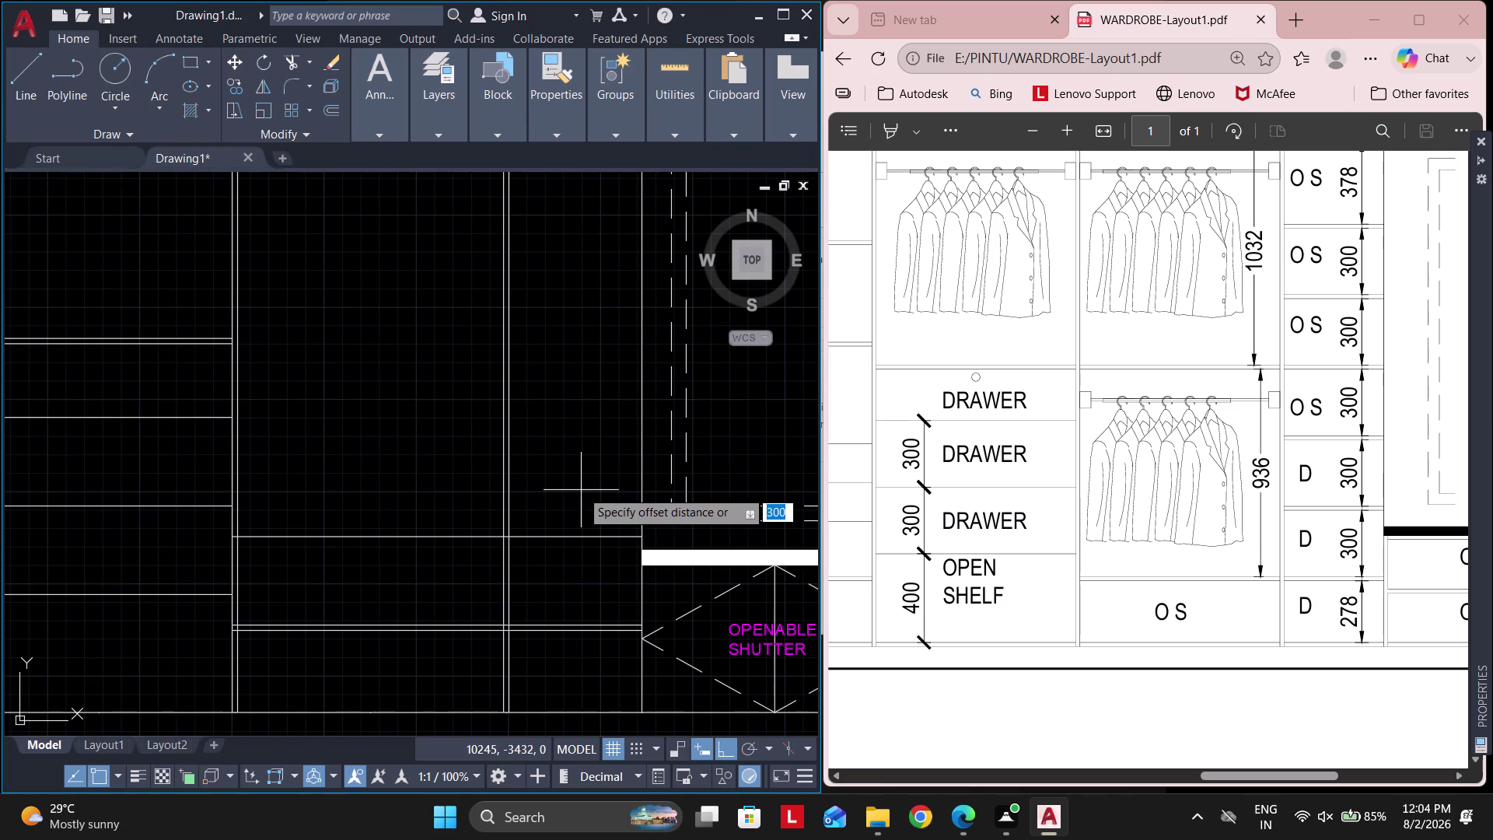
text(18)
key(space)
click(582, 541)
click(572, 450)
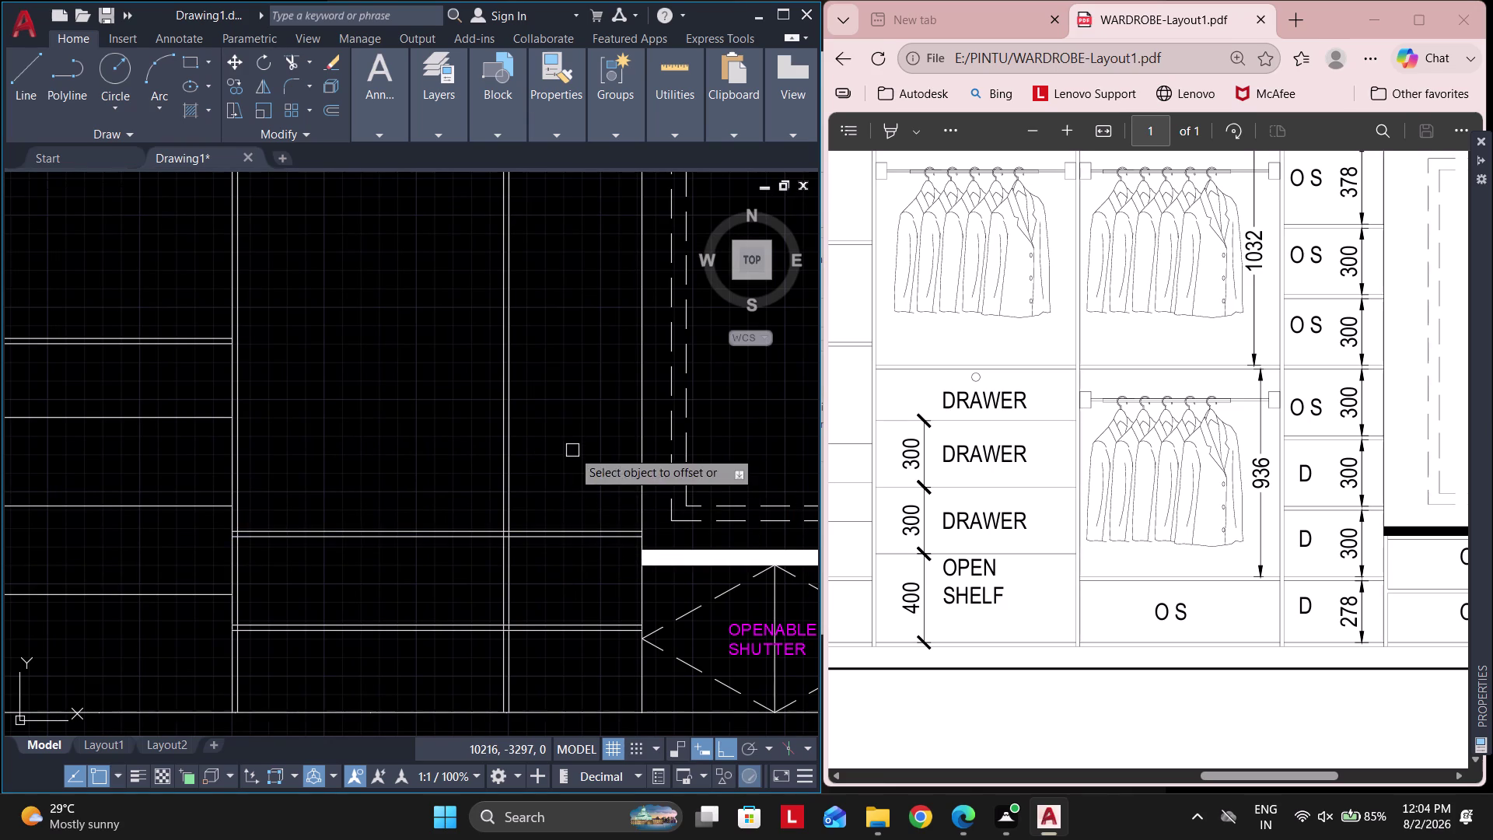
key(Escape)
right_drag(599, 557, 569, 601)
middle_drag(598, 556, 569, 601)
key(space)
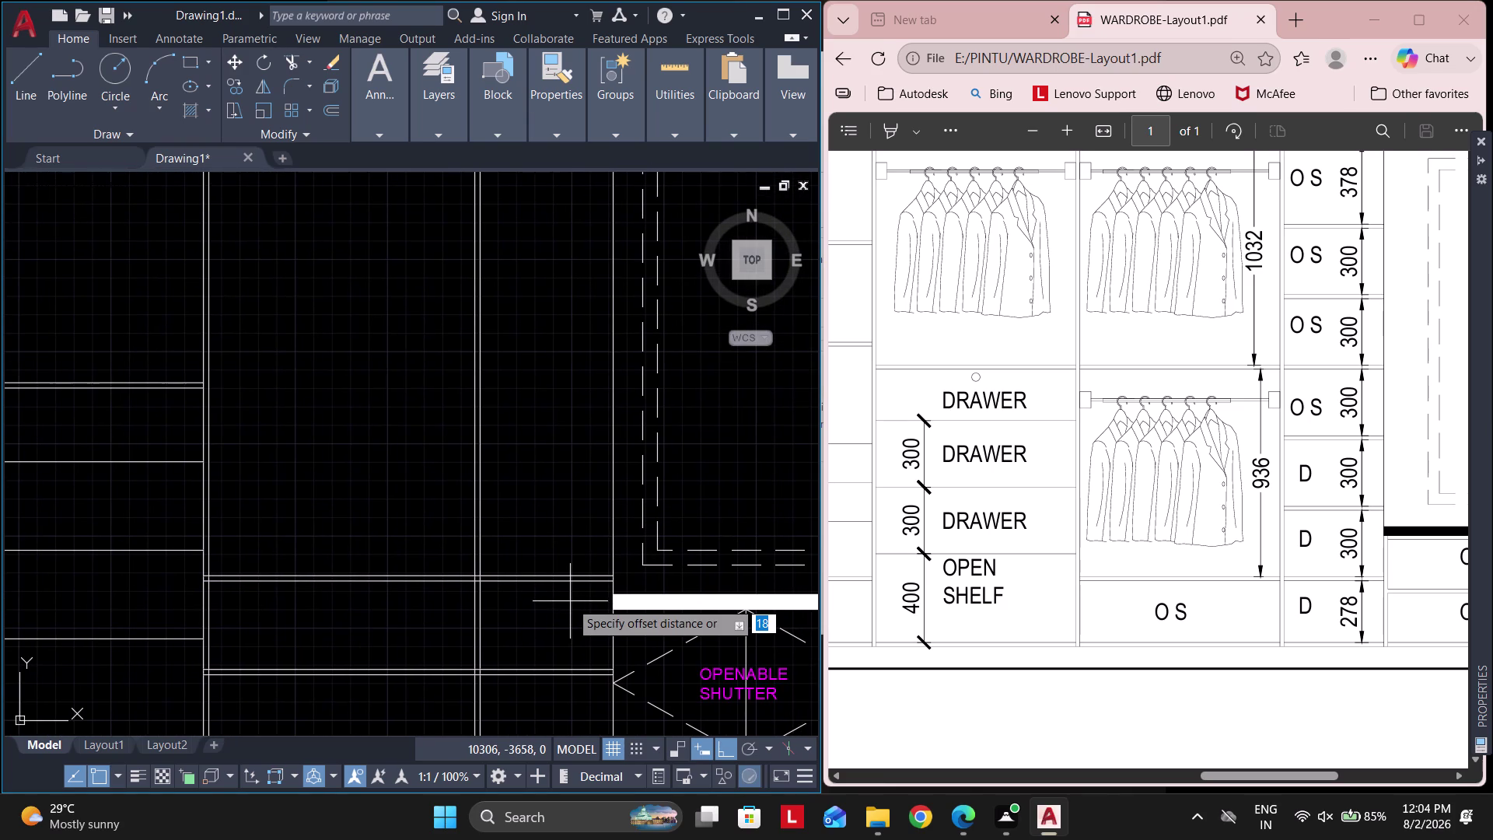
scroll(up, 3)
click(1031, 518)
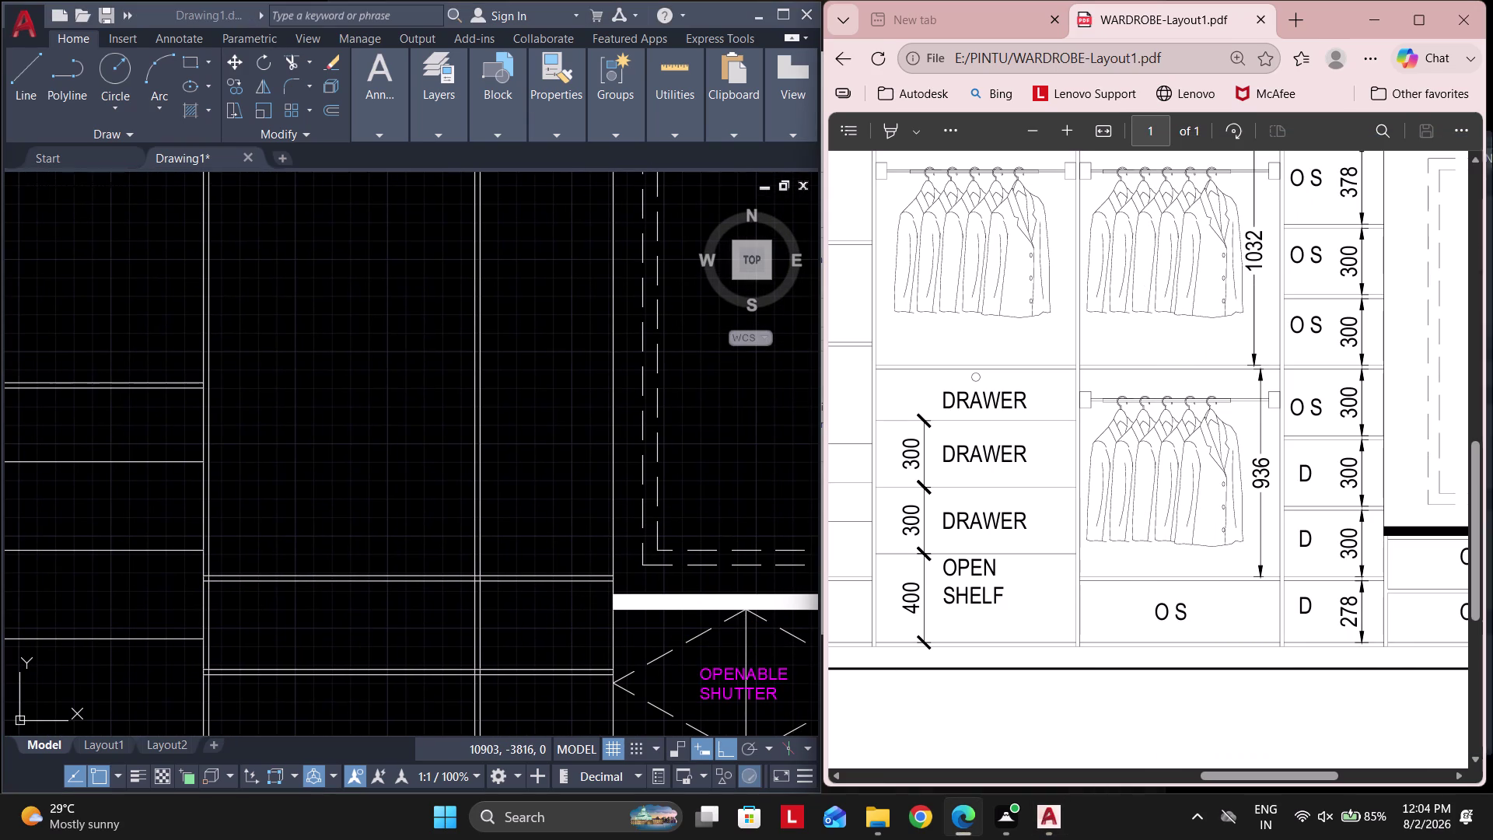
click(1477, 268)
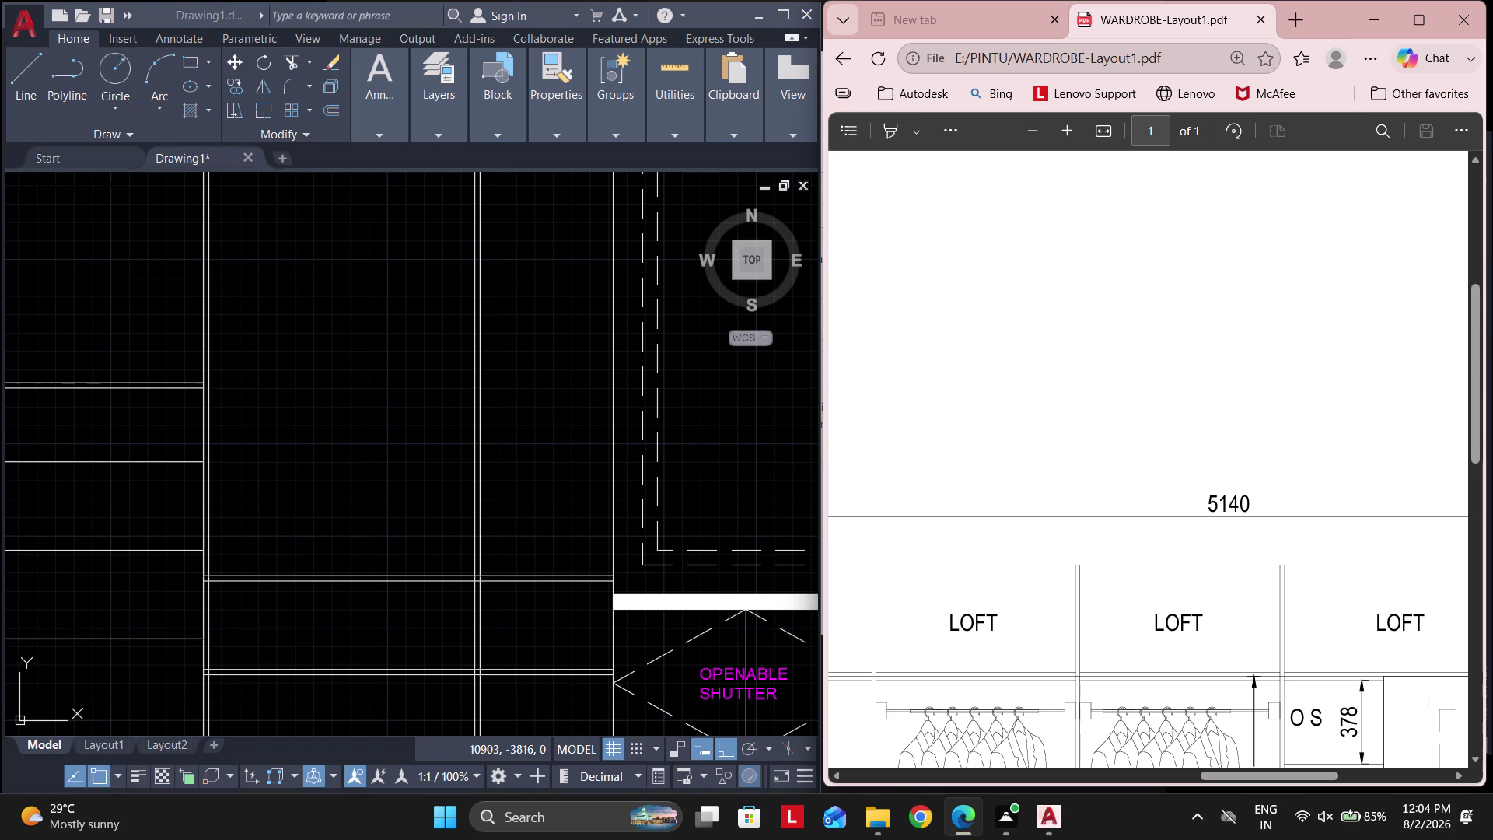
In the right-hand section, offset a shelf line 300 upward, then offset it 18 for thickness.
drag(1264, 772, 1172, 770)
scroll(down, 3)
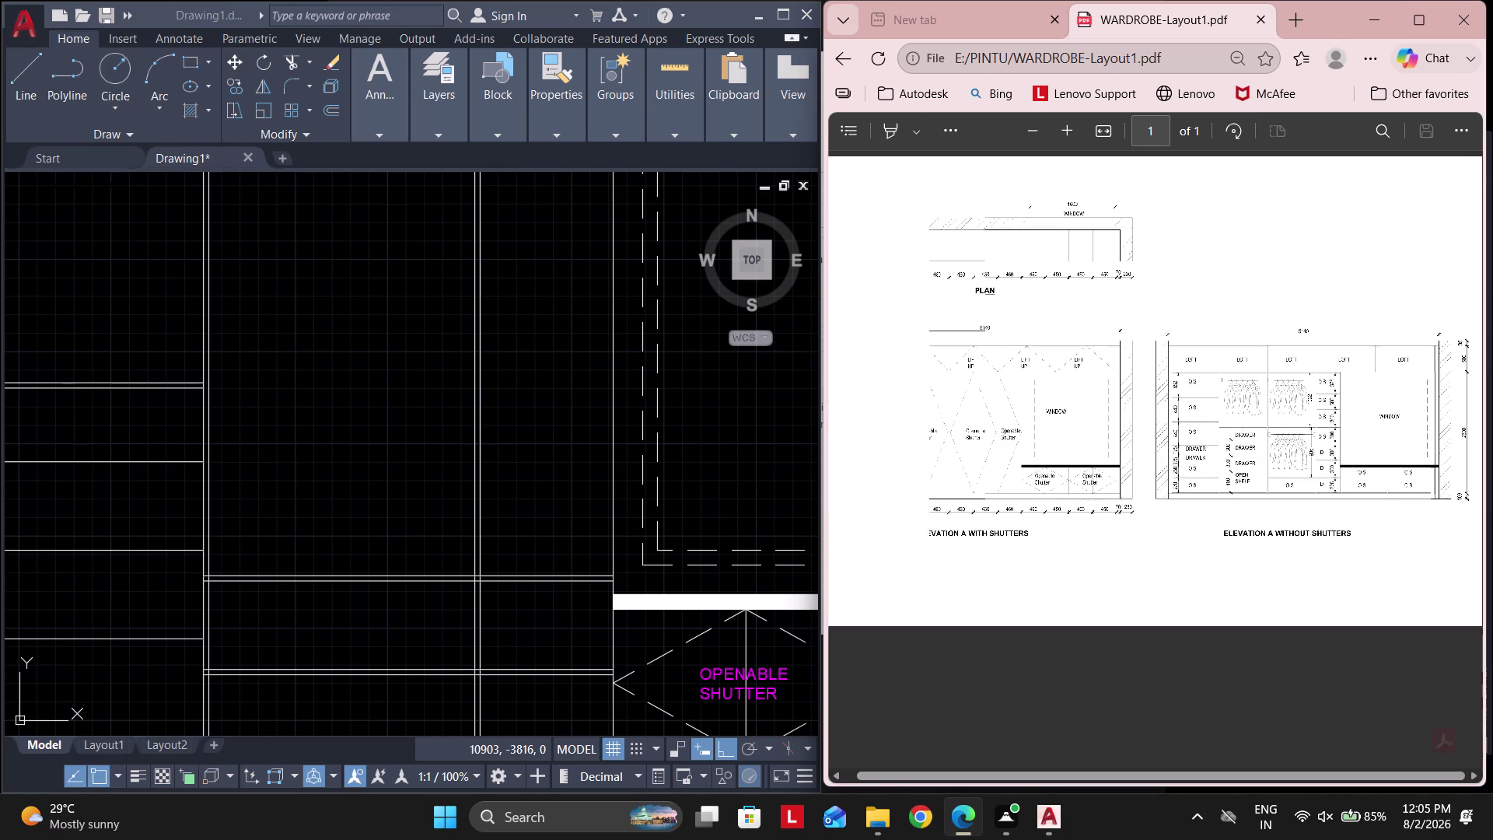
scroll(up, 3)
scroll(up, 3)
click(657, 457)
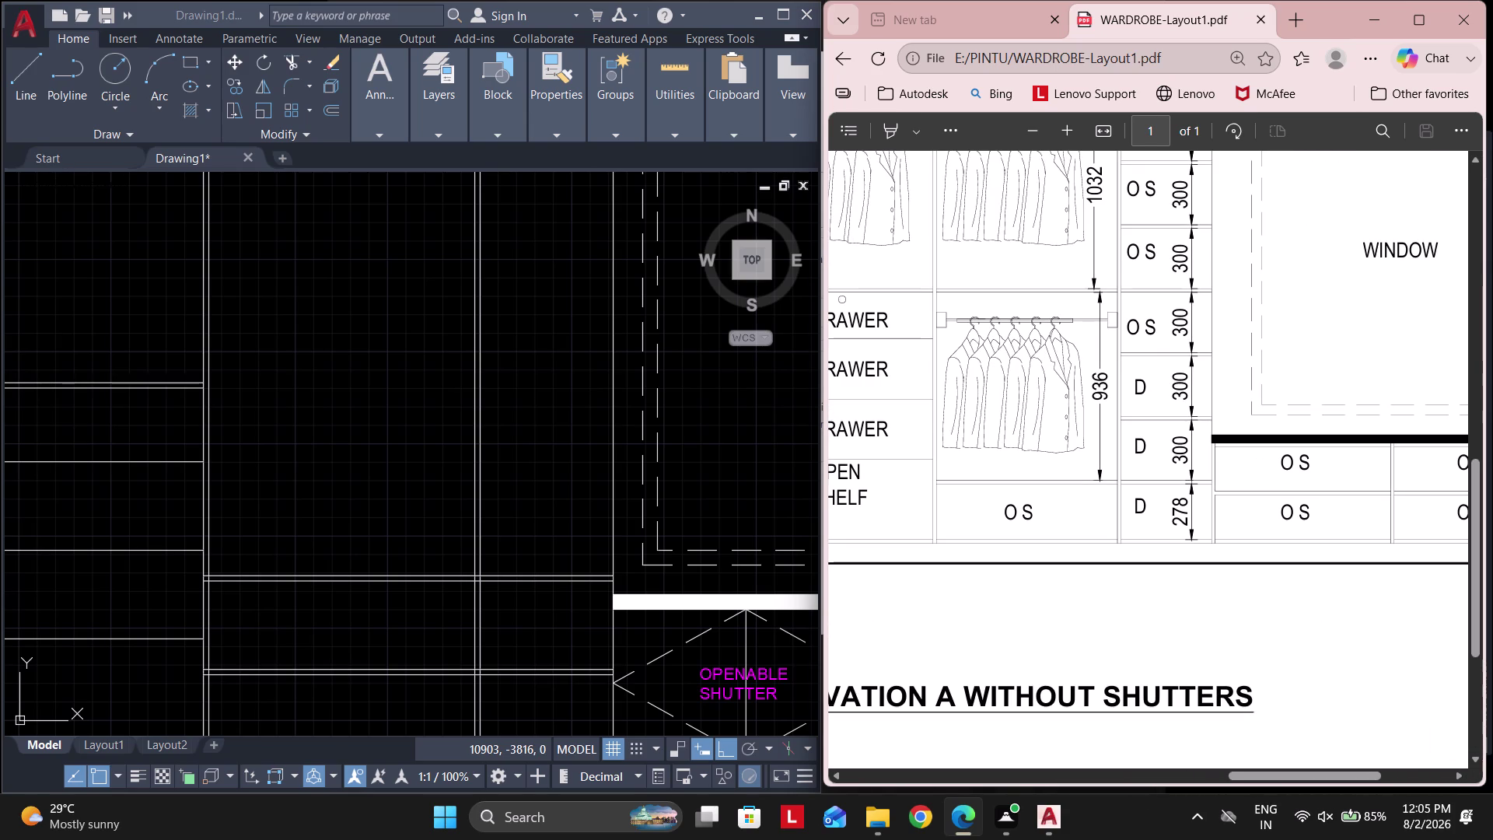
key(Escape)
key(Escape)
scroll(down, 3)
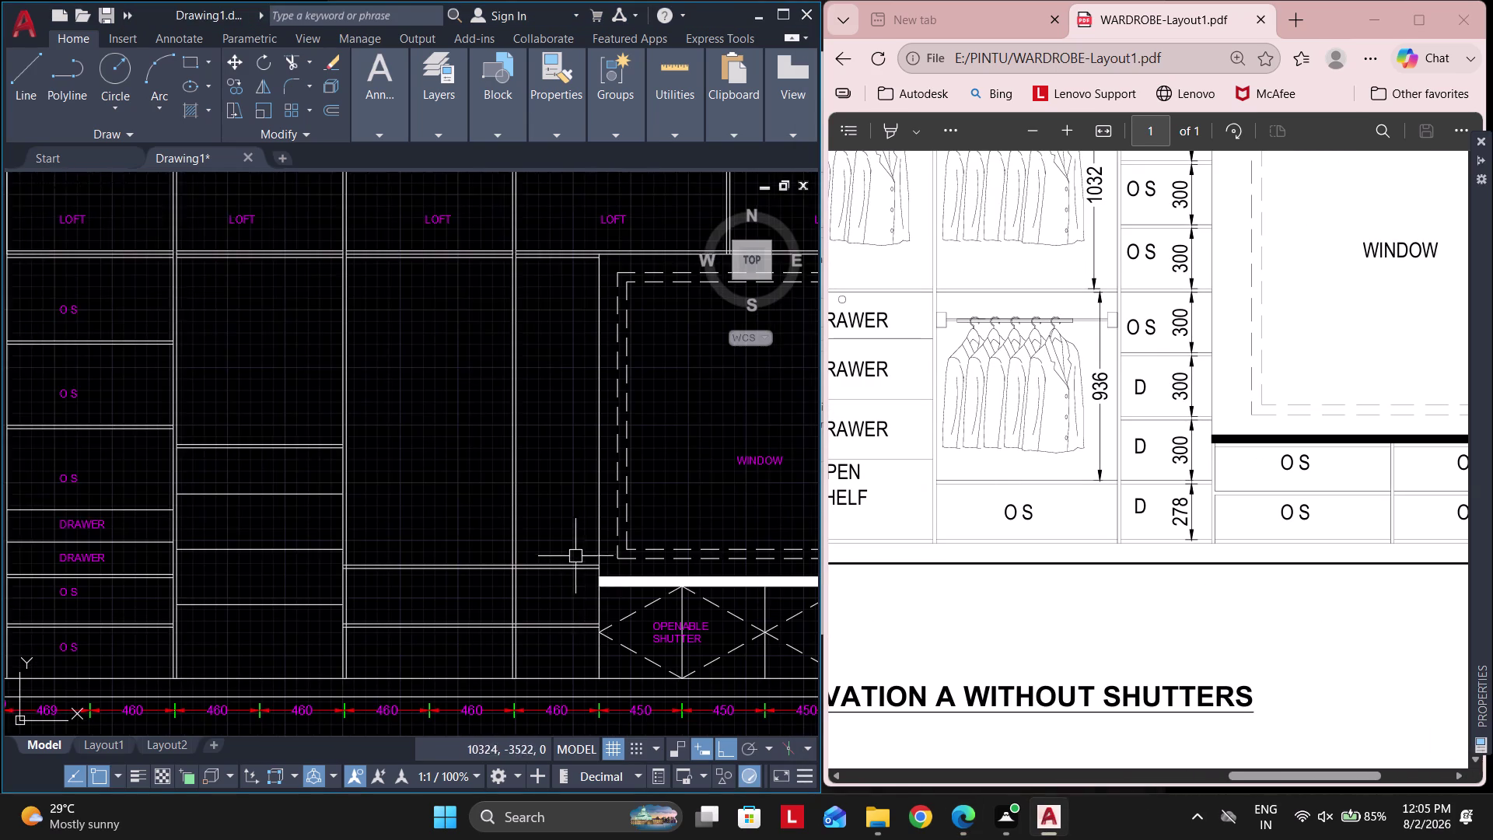
middle_drag(575, 592, 561, 534)
scroll(up, 3)
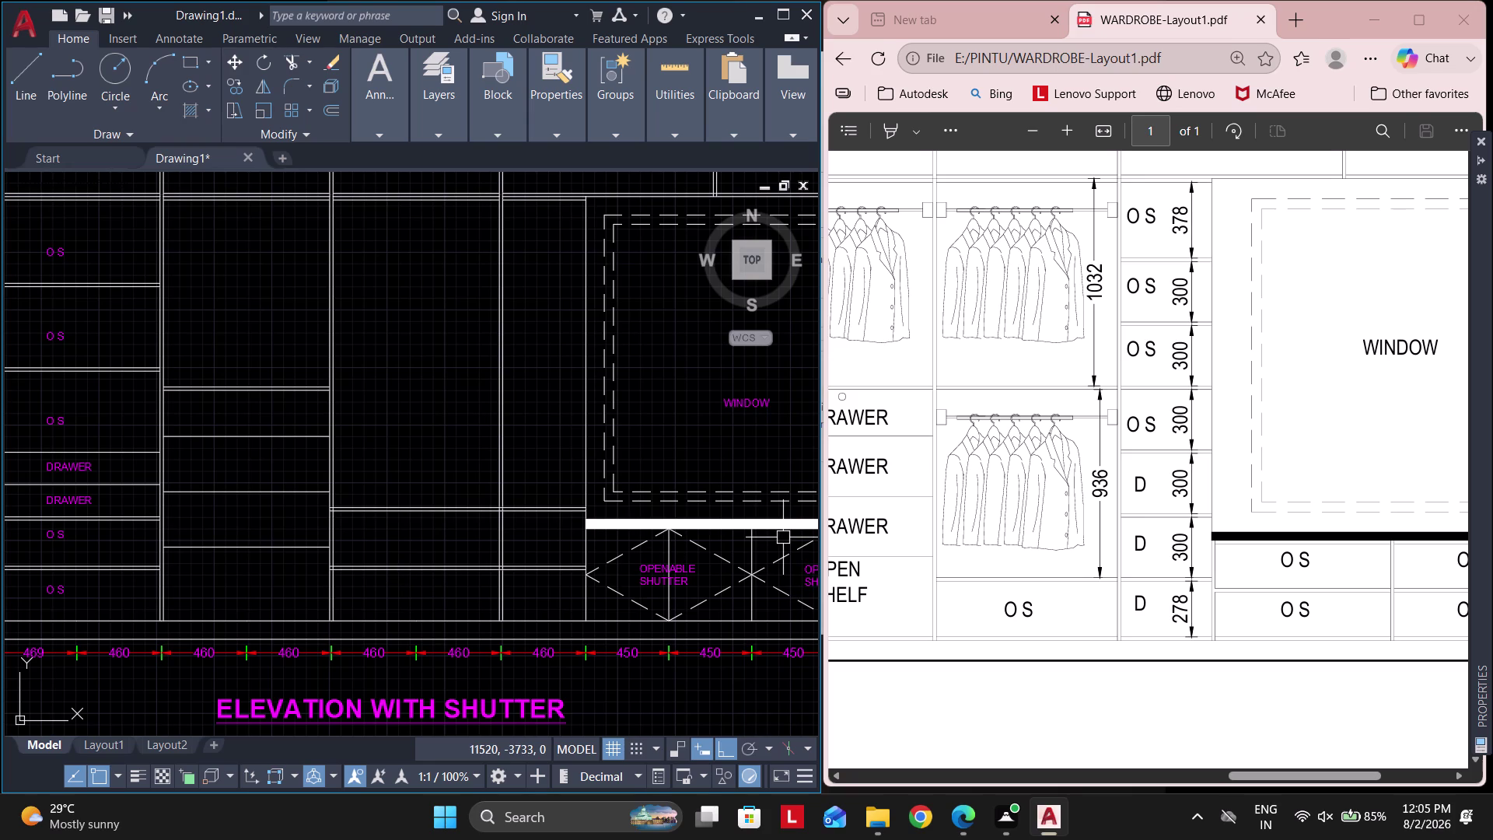
scroll(up, 3)
middle_drag(547, 491, 500, 521)
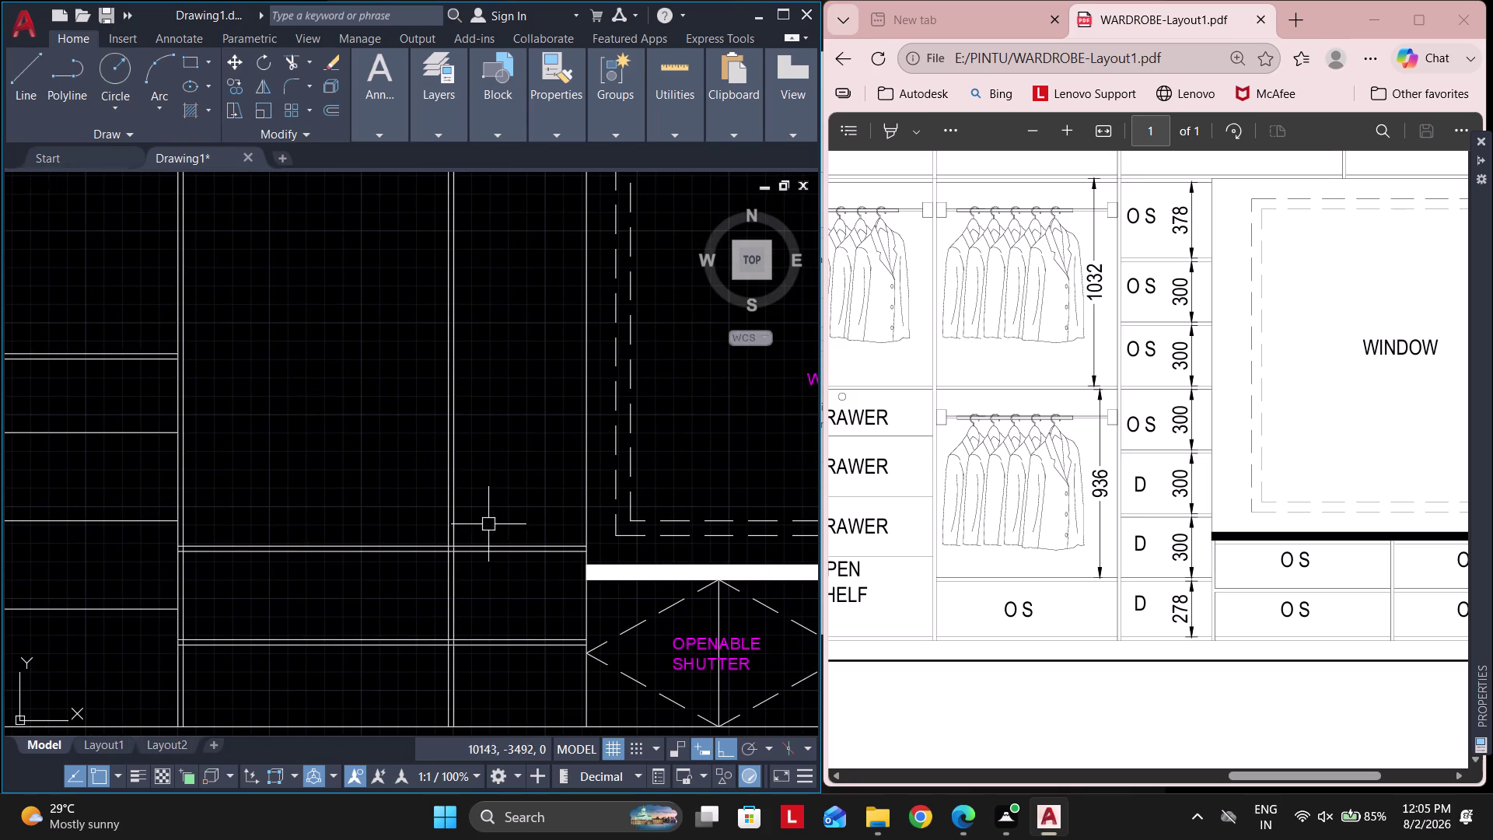
text(O 300)
key(space)
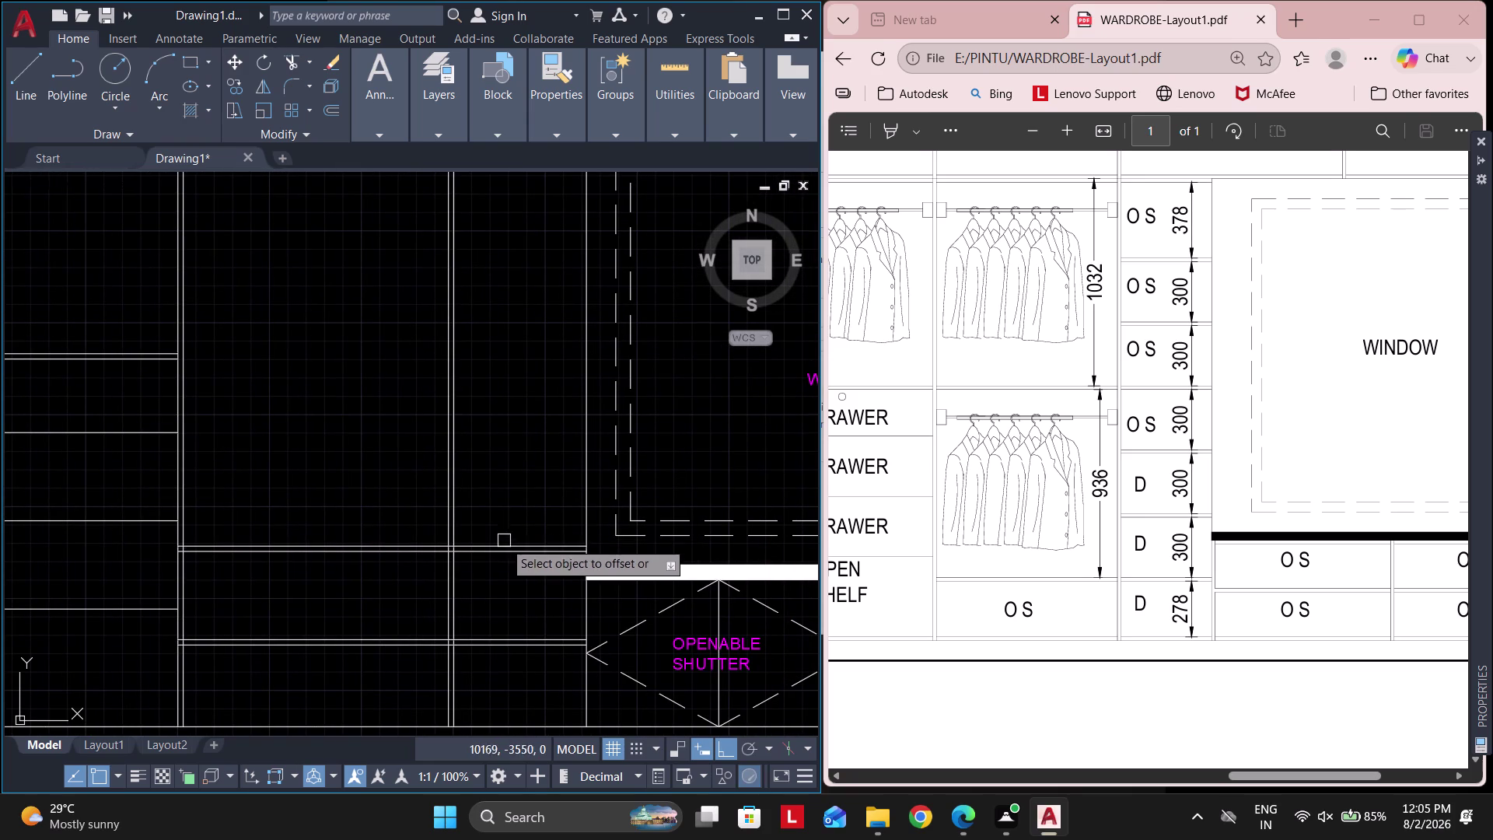
click(507, 544)
click(499, 453)
key(Escape)
key(space)
text(18)
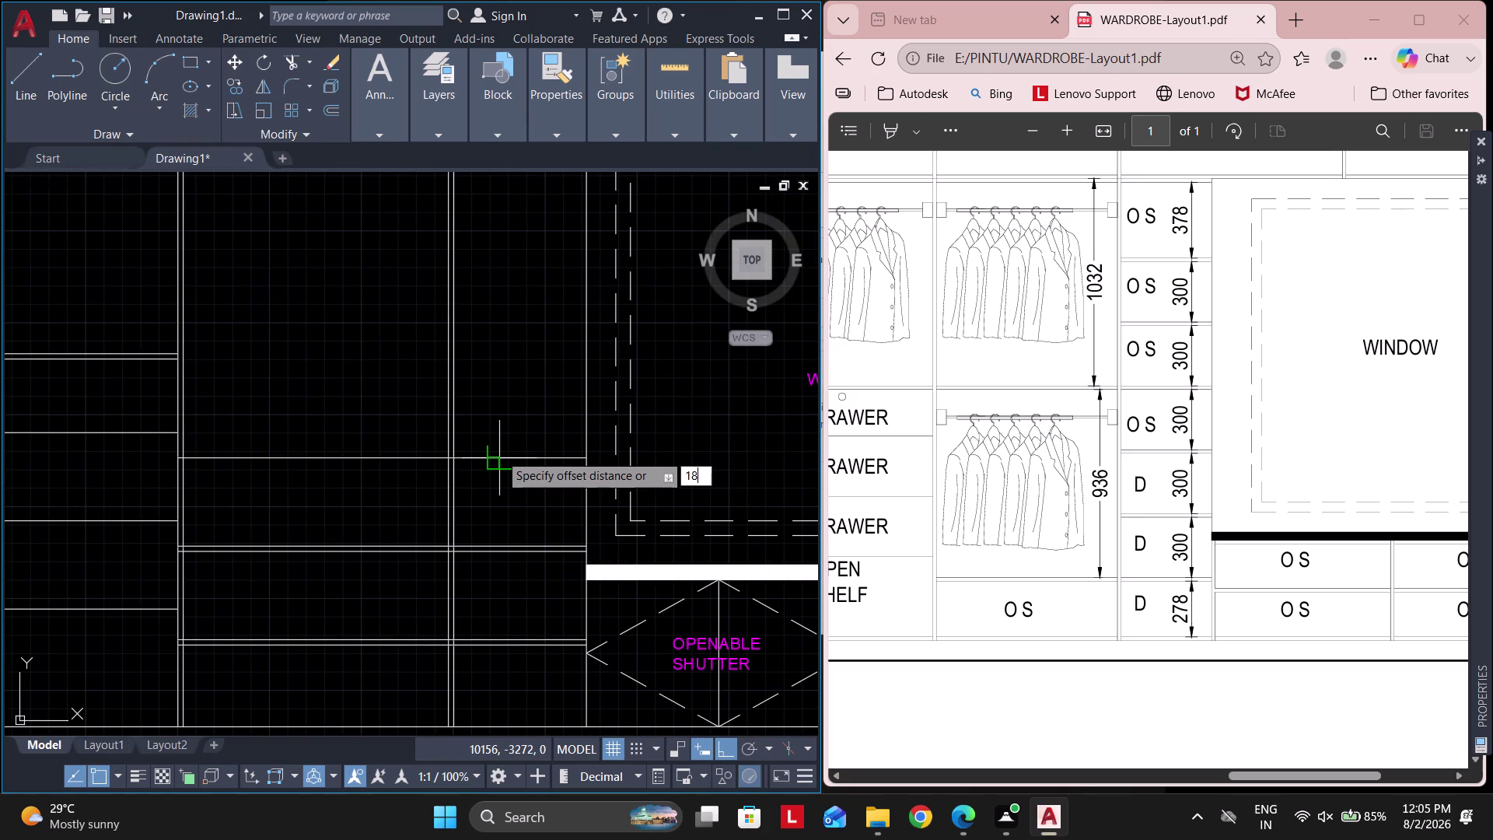
key(space)
click(499, 458)
click(488, 389)
key(Escape)
Add the next shelf 300 higher, with its 18 thickness line.
key(space)
text(3)
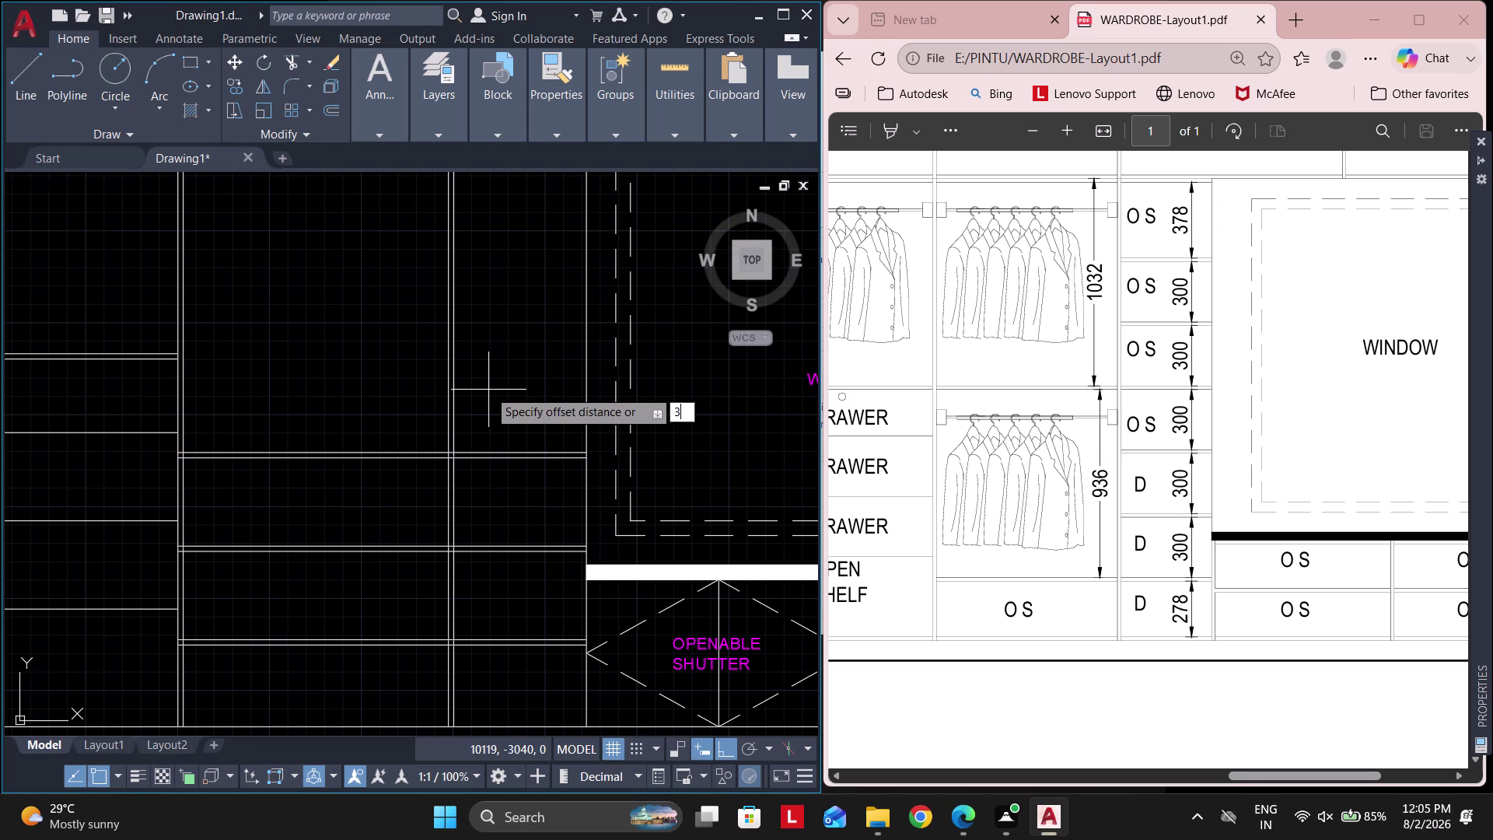
text(00)
key(space)
click(507, 449)
click(515, 356)
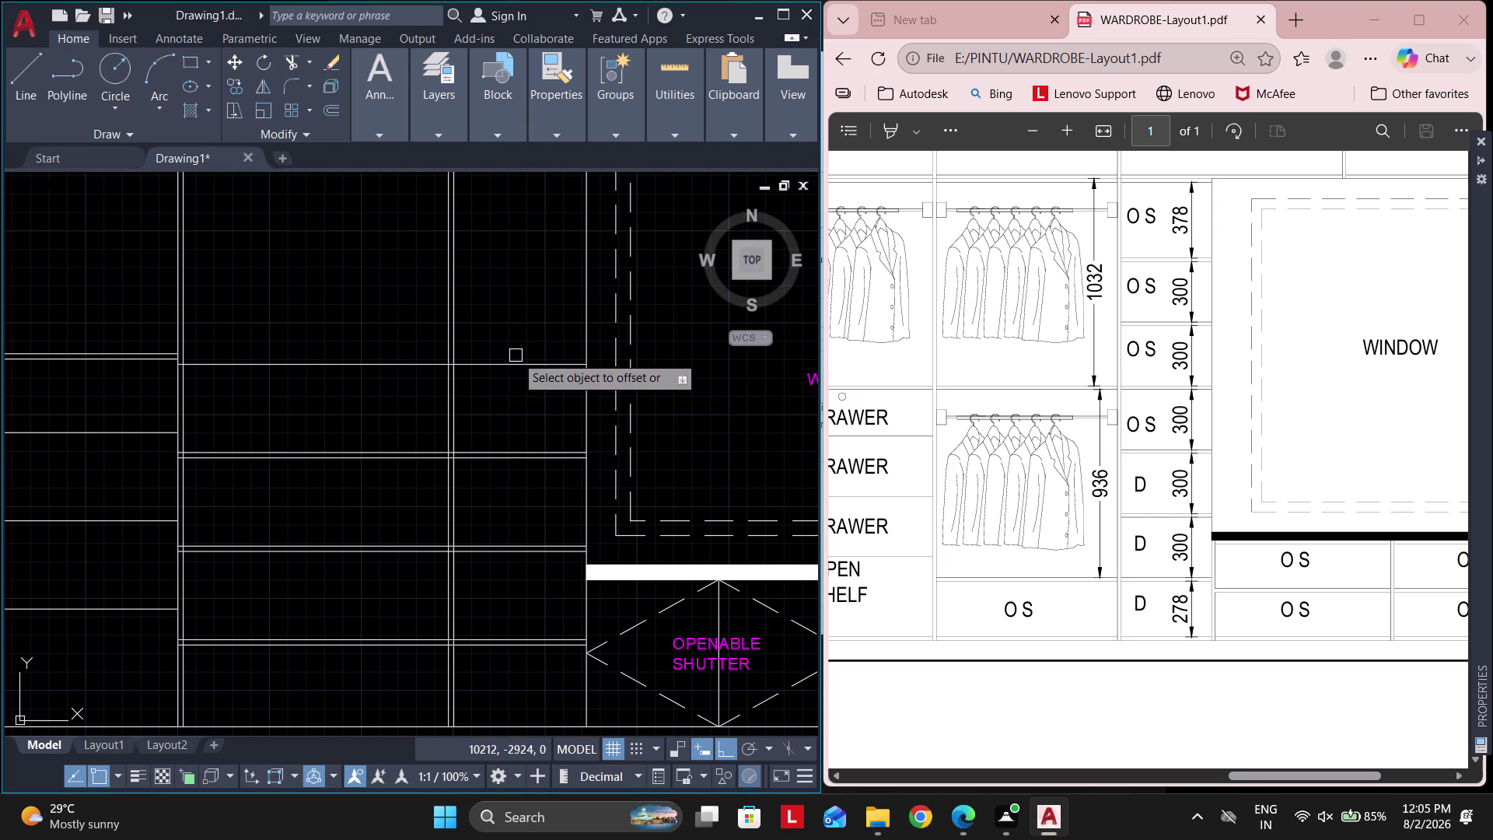
middle_drag(524, 306, 548, 410)
key(space)
key(space)
text(18)
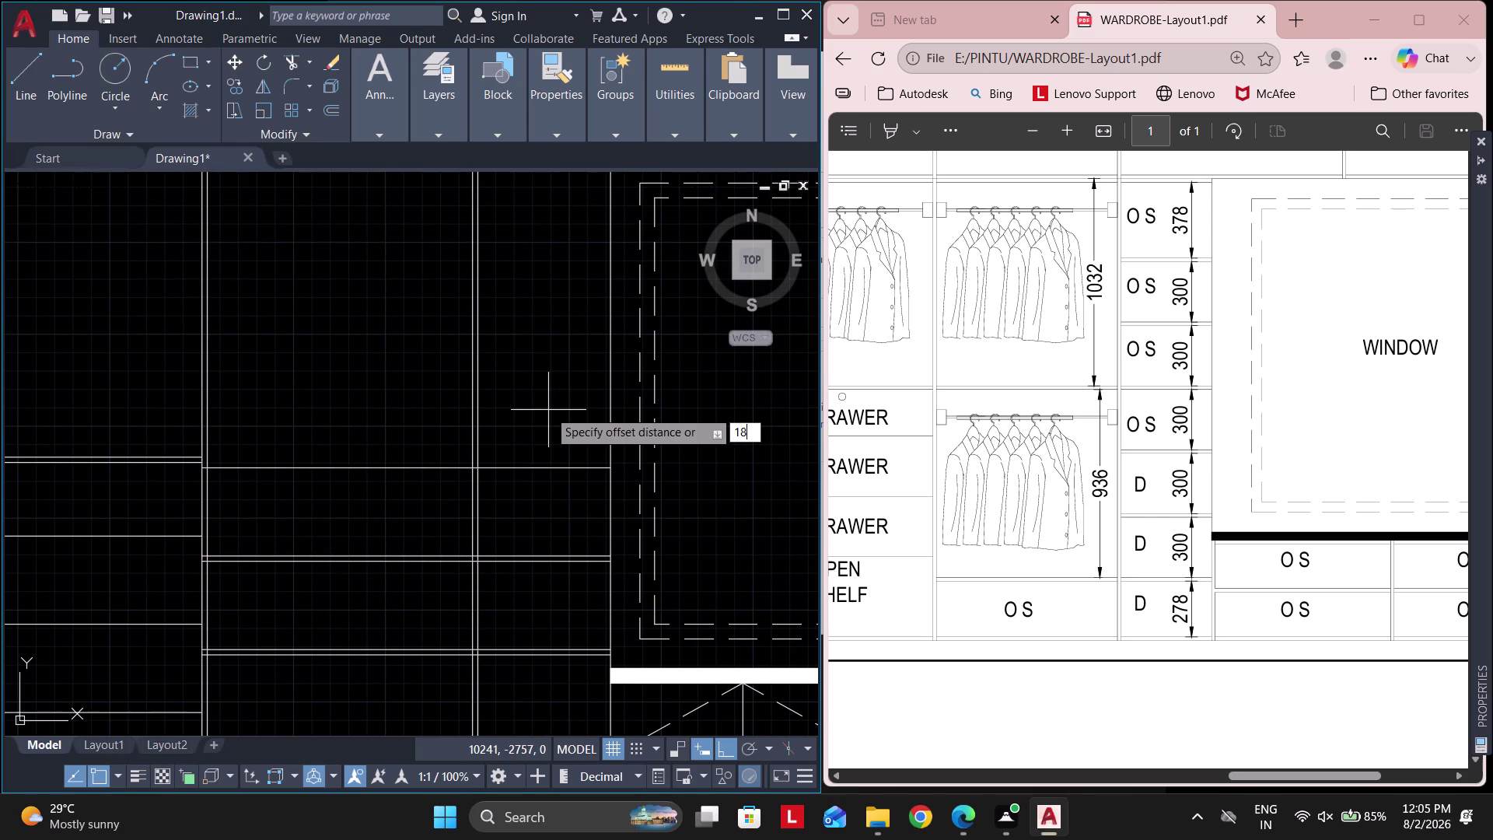
key(space)
click(546, 465)
click(550, 419)
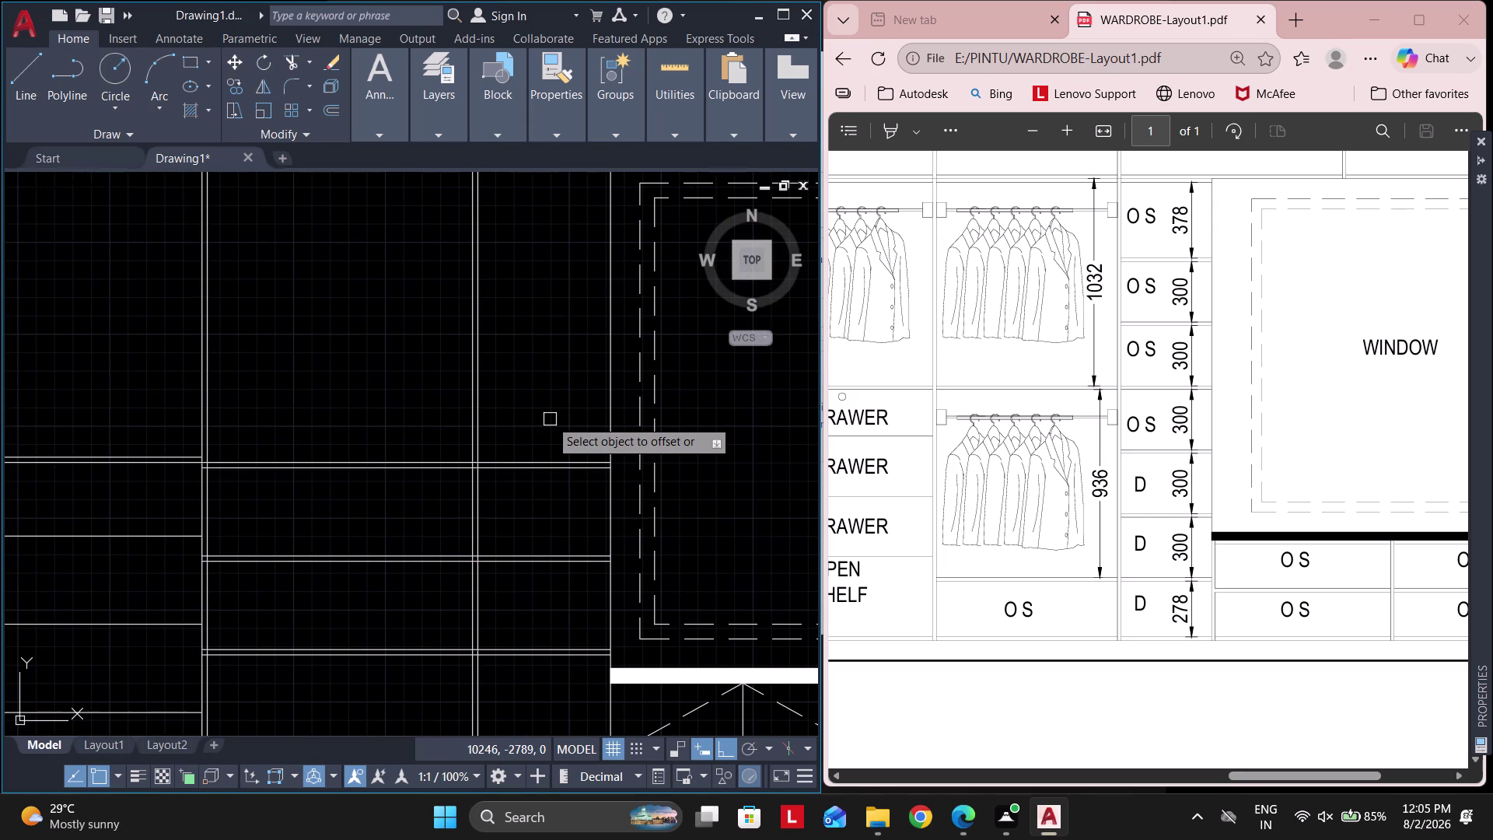
key(Escape)
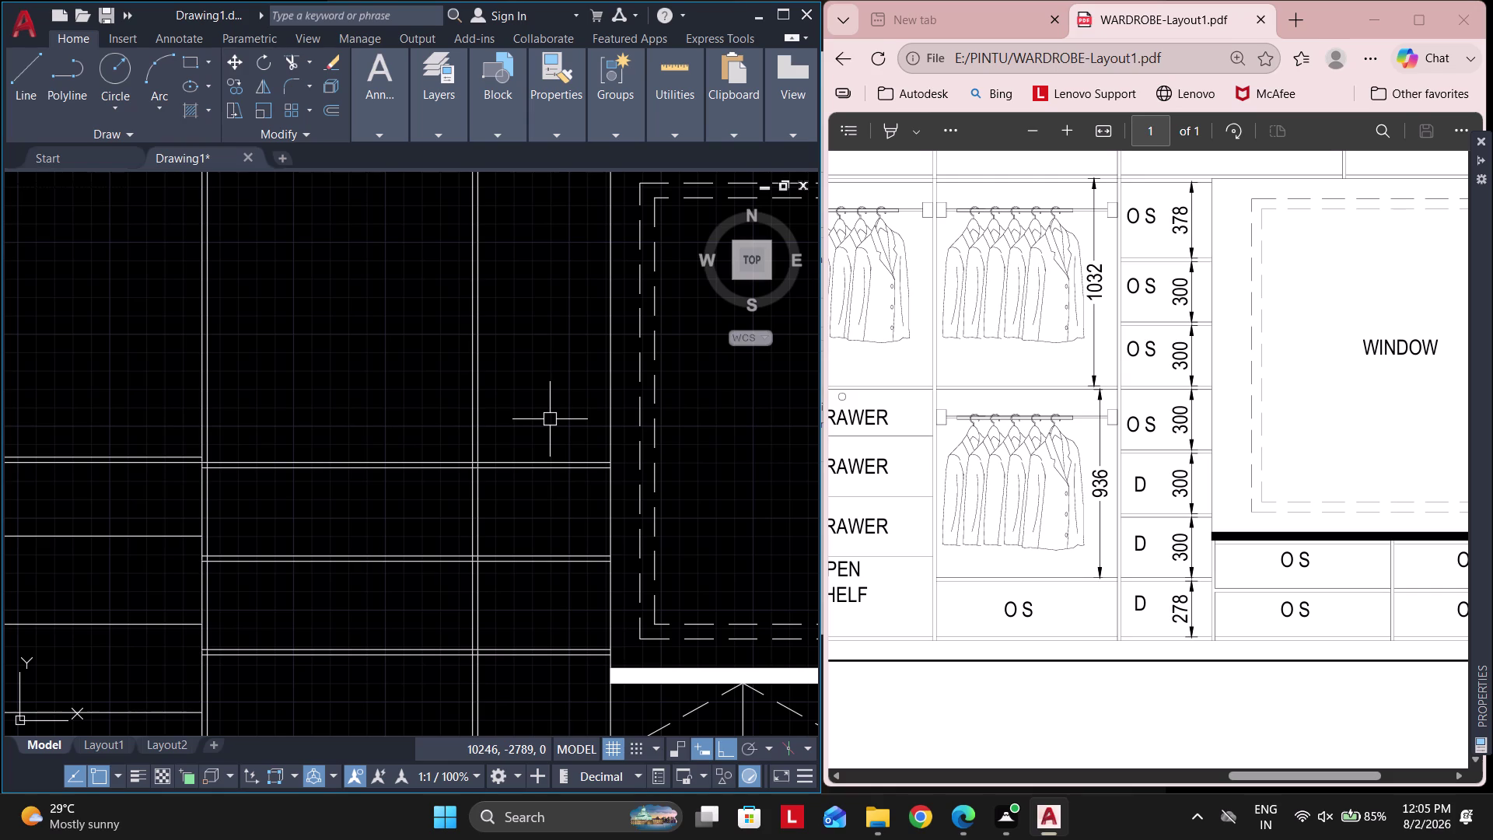
Start another offset with distance 300 for the next shelf.
scroll(down, 3)
key(Escape)
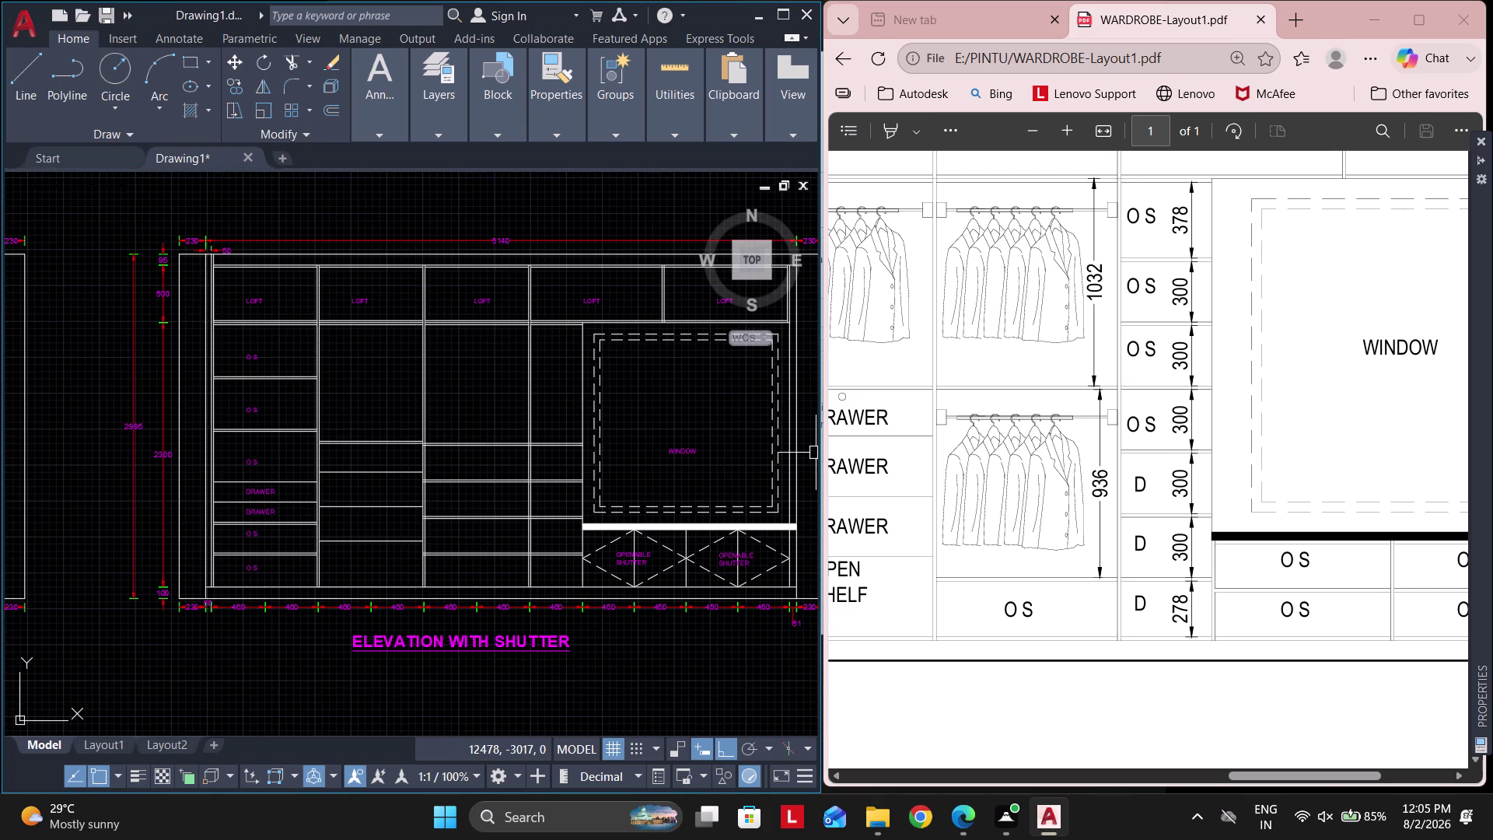
scroll(up, 3)
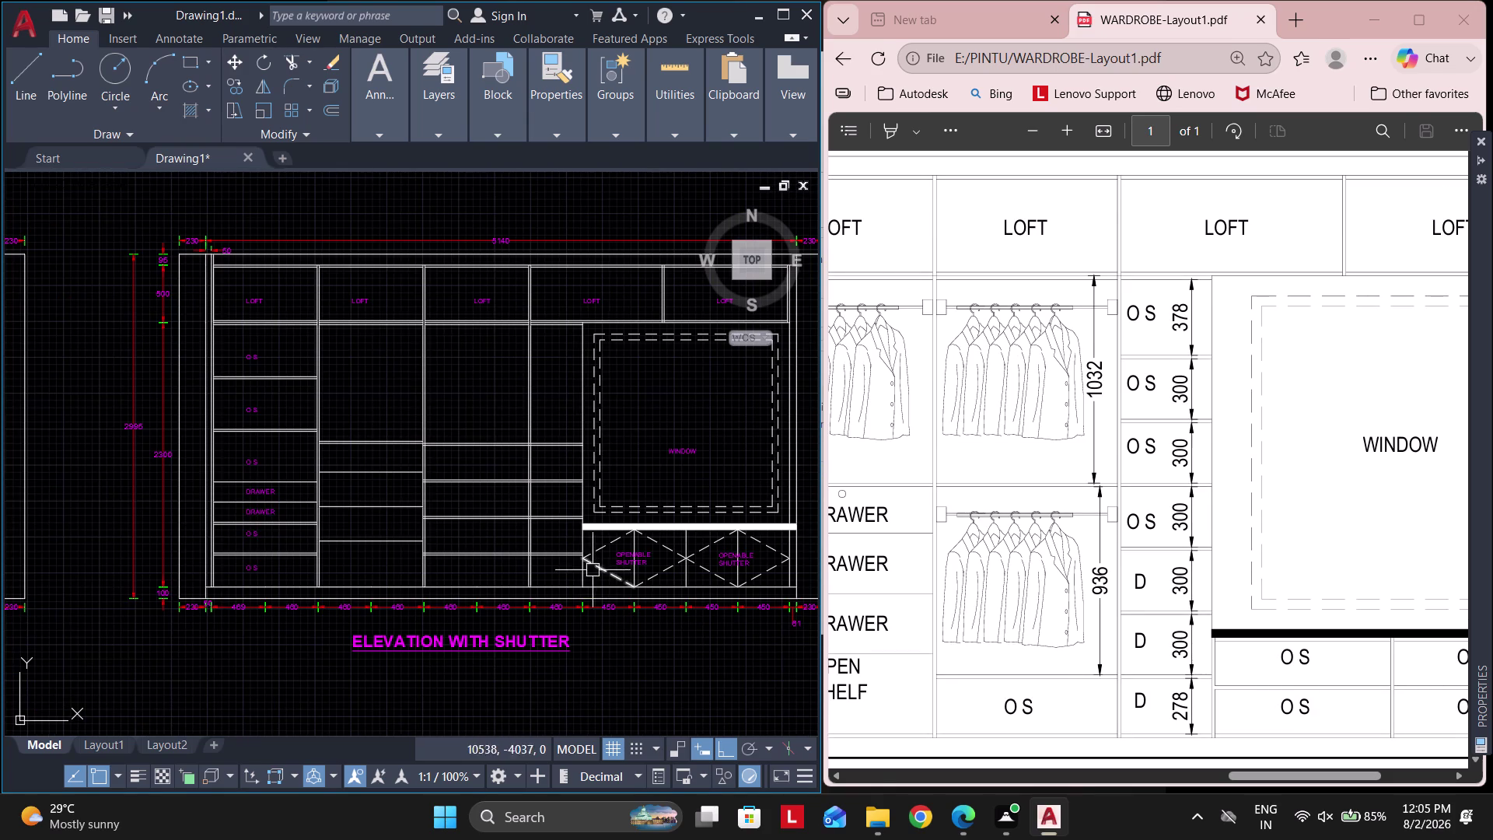
scroll(up, 3)
text(O)
key(space)
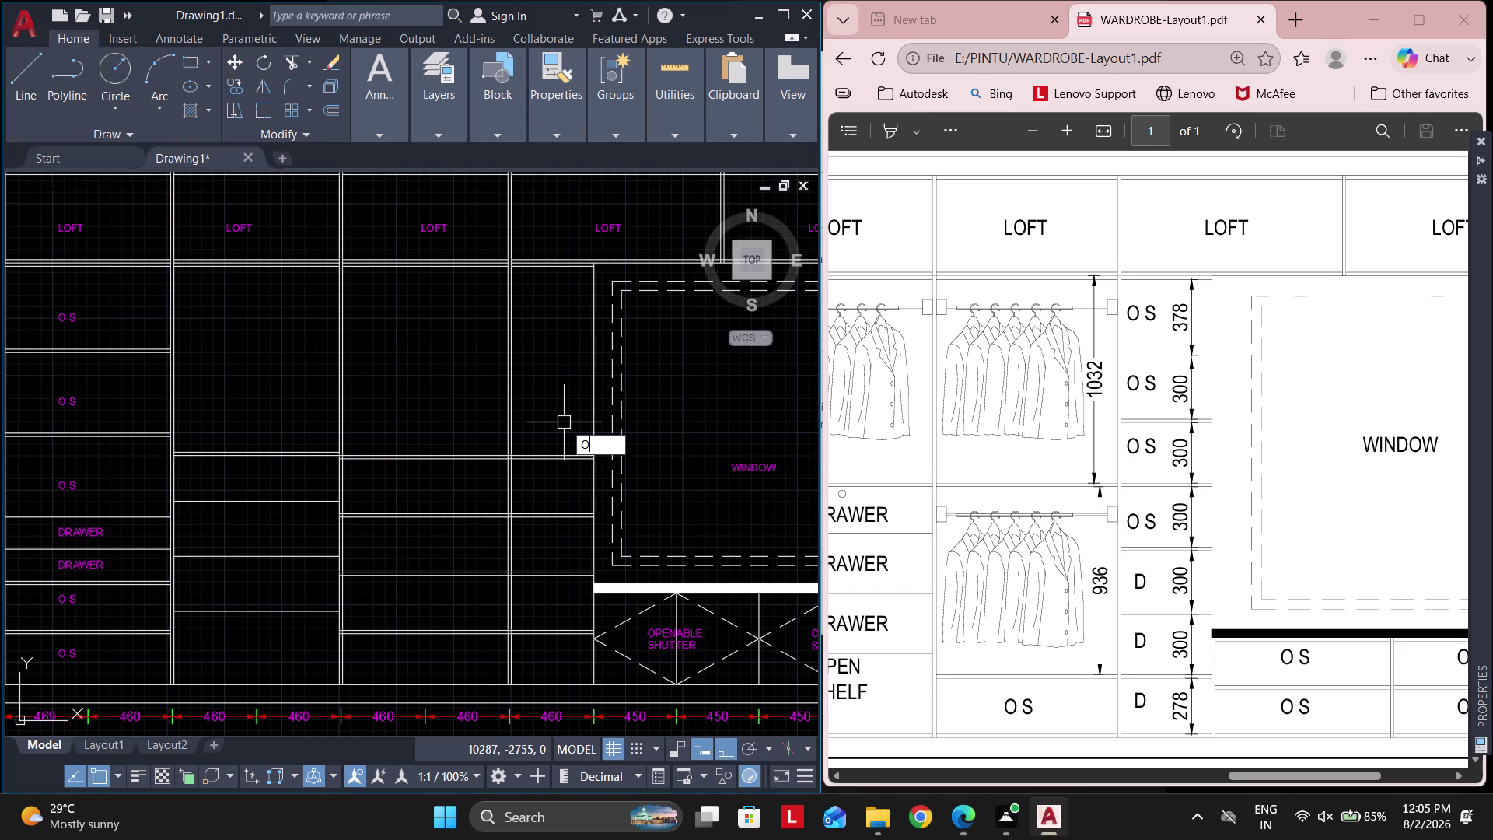
text(300)
key(space)
Place the 300-spaced shelf line and offset it 18 for its thickness.
scroll(up, 3)
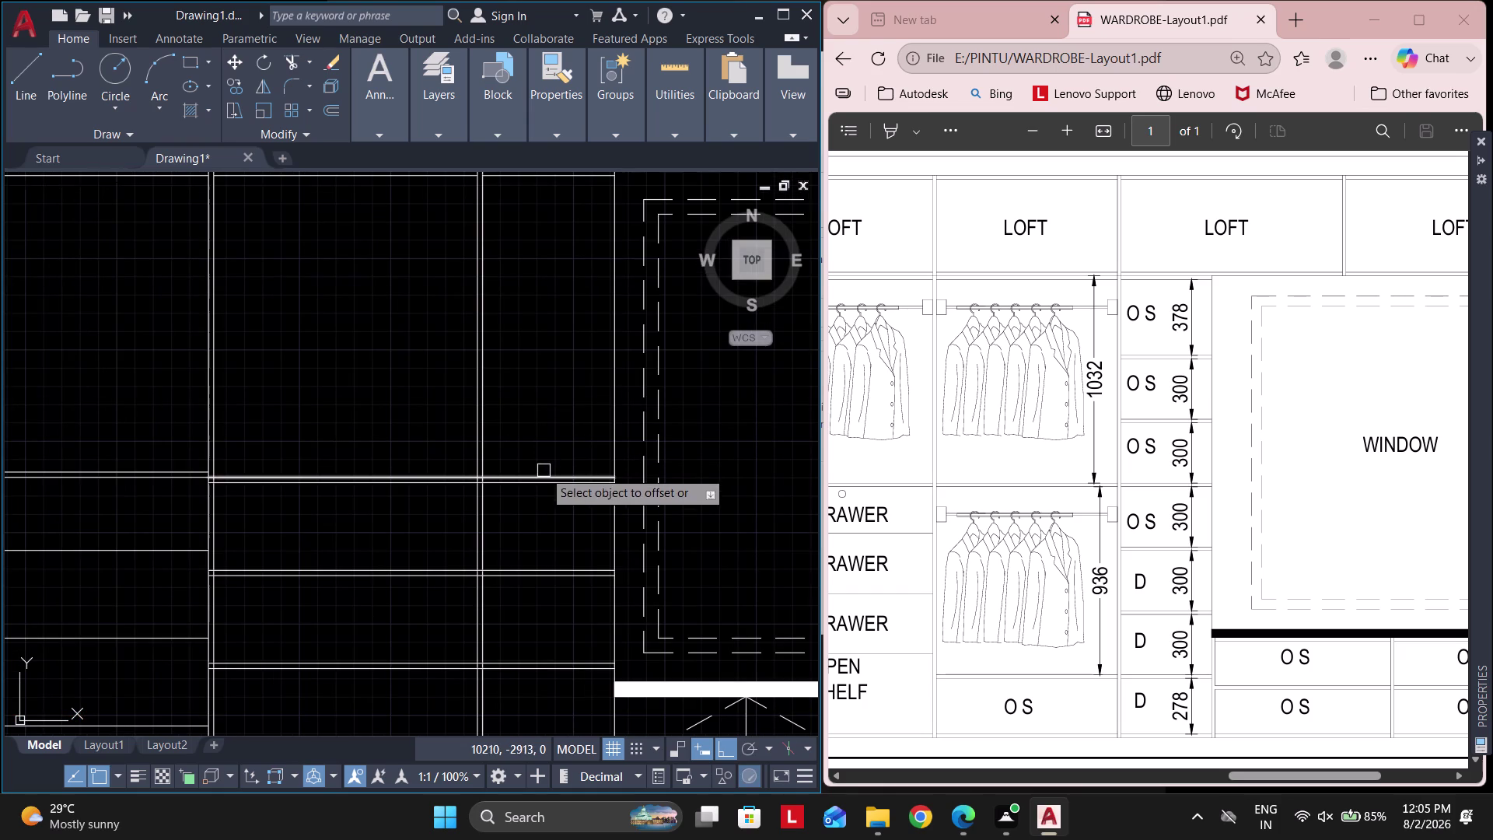
click(544, 471)
click(541, 480)
click(537, 359)
key(Escape)
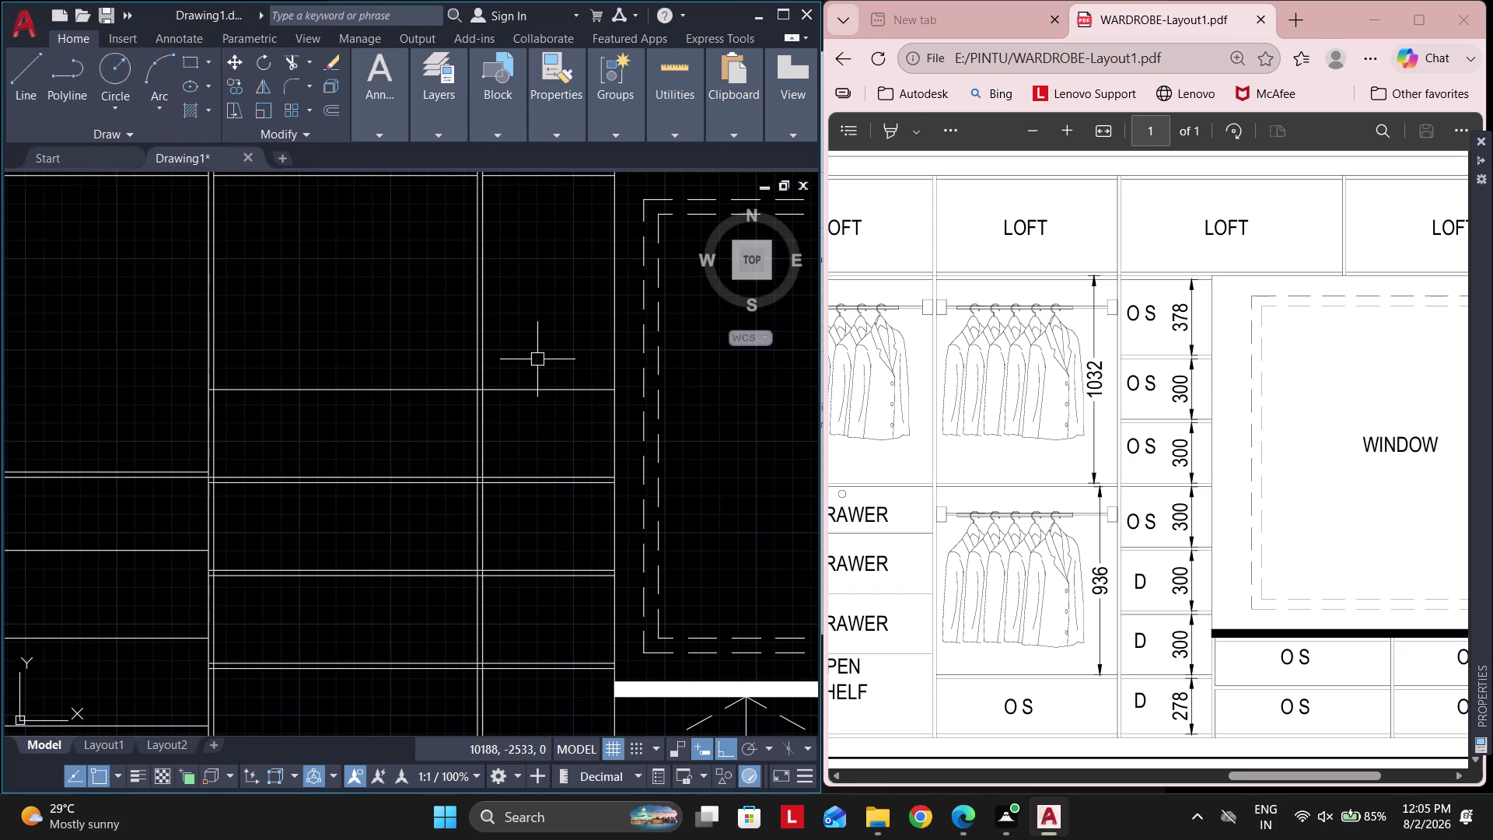
key(space)
text(18)
key(space)
click(537, 391)
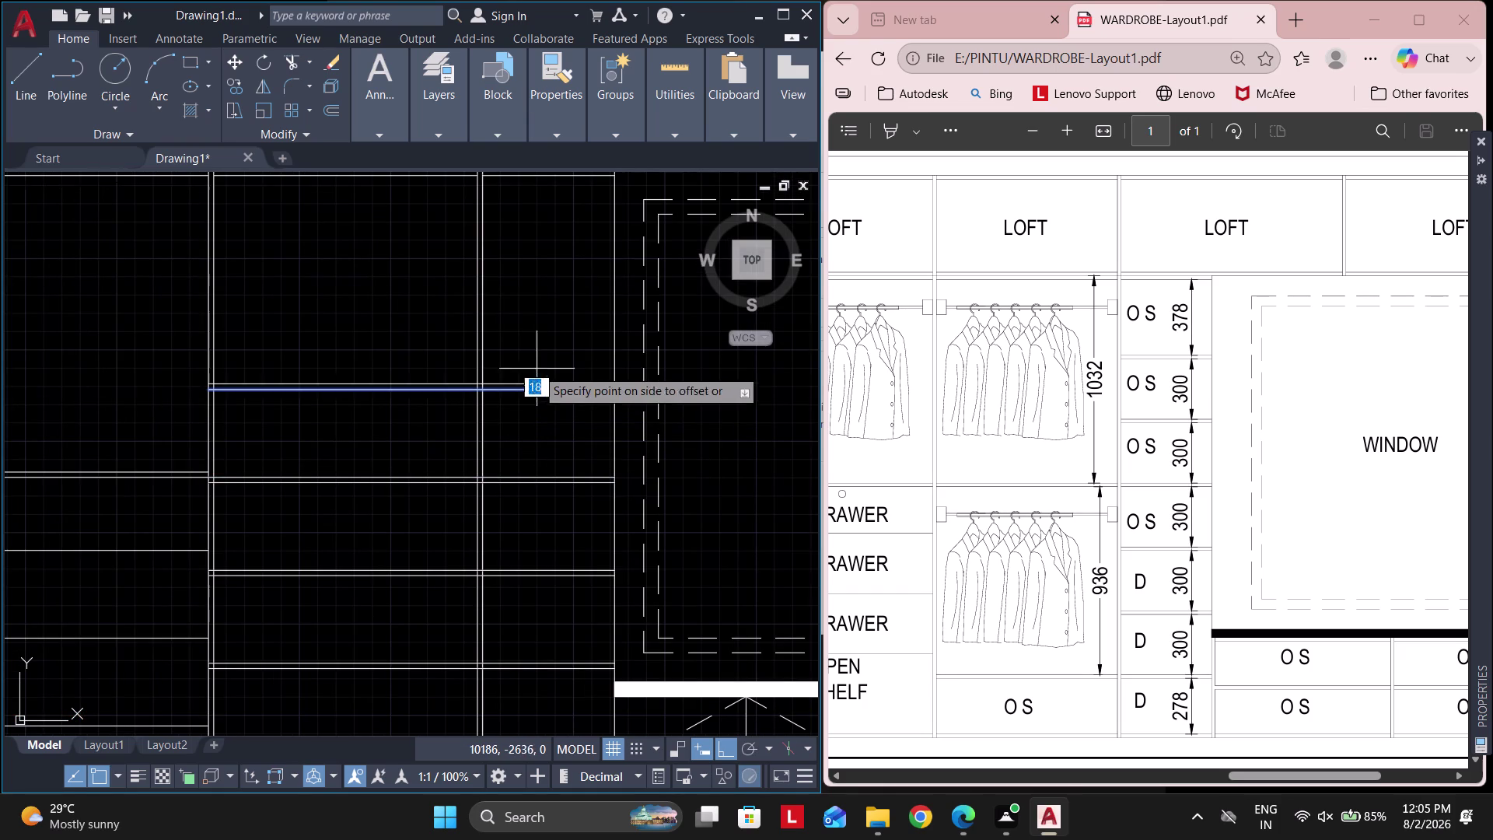
click(535, 335)
key(Escape)
Add one more shelf 300 above toward the loft, with its 18 thickness line.
key(space)
text(300)
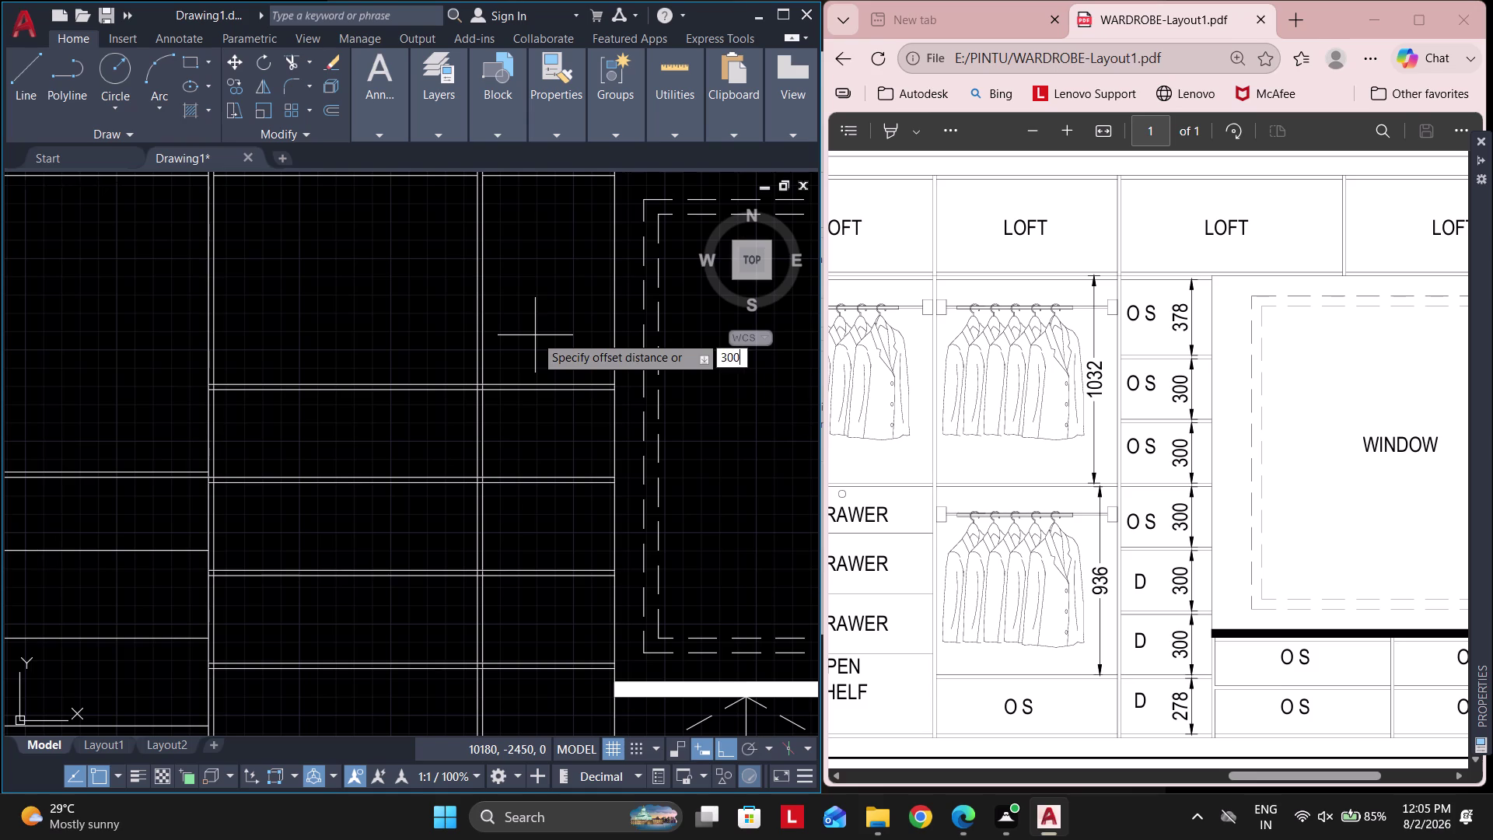
key(space)
scroll(up, 3)
middle_drag(545, 359, 544, 482)
click(535, 560)
scroll(down, 3)
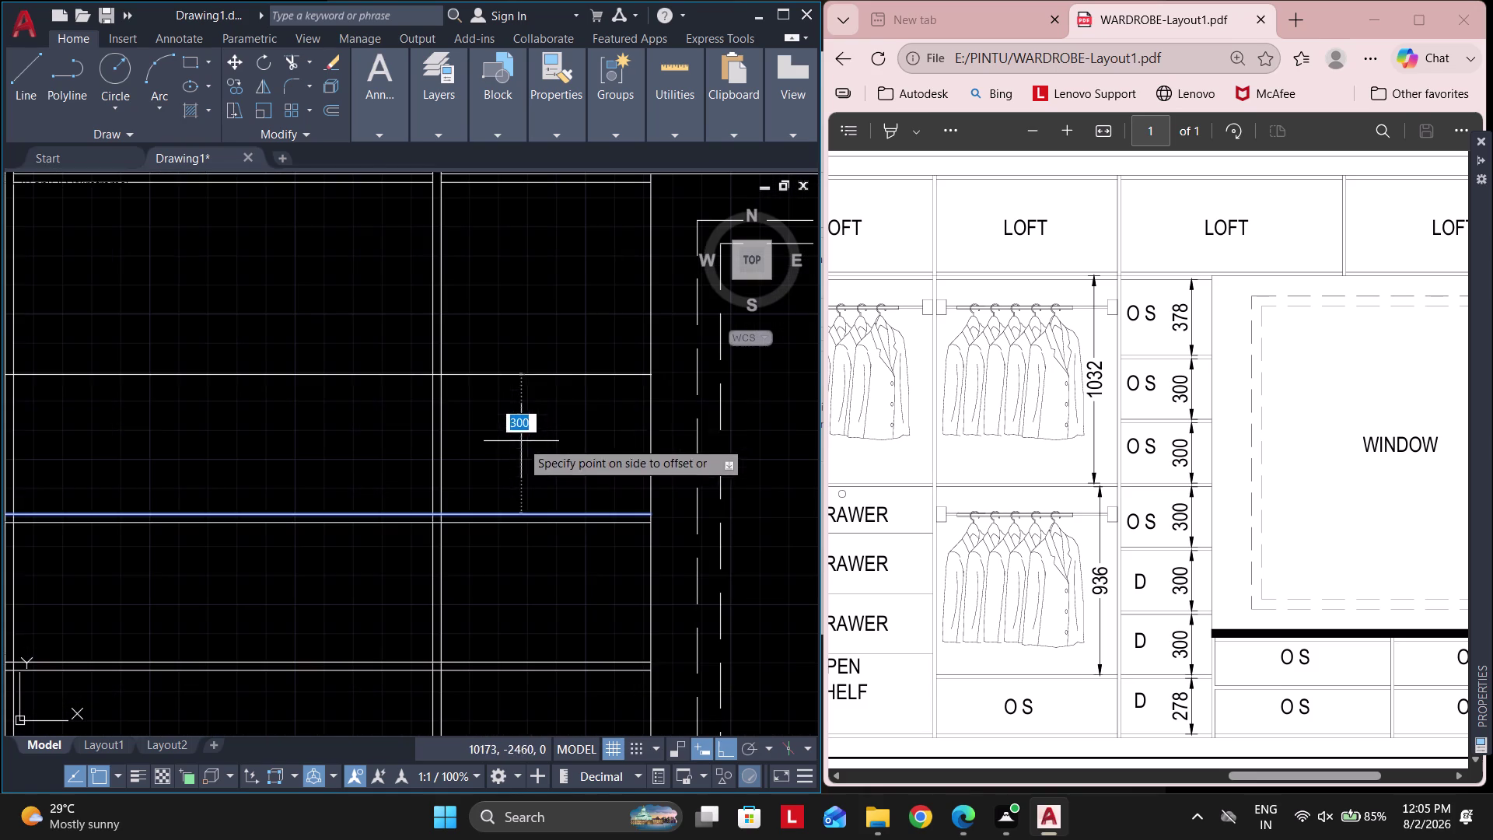
click(520, 405)
key(Escape)
key(space)
text(18)
key(space)
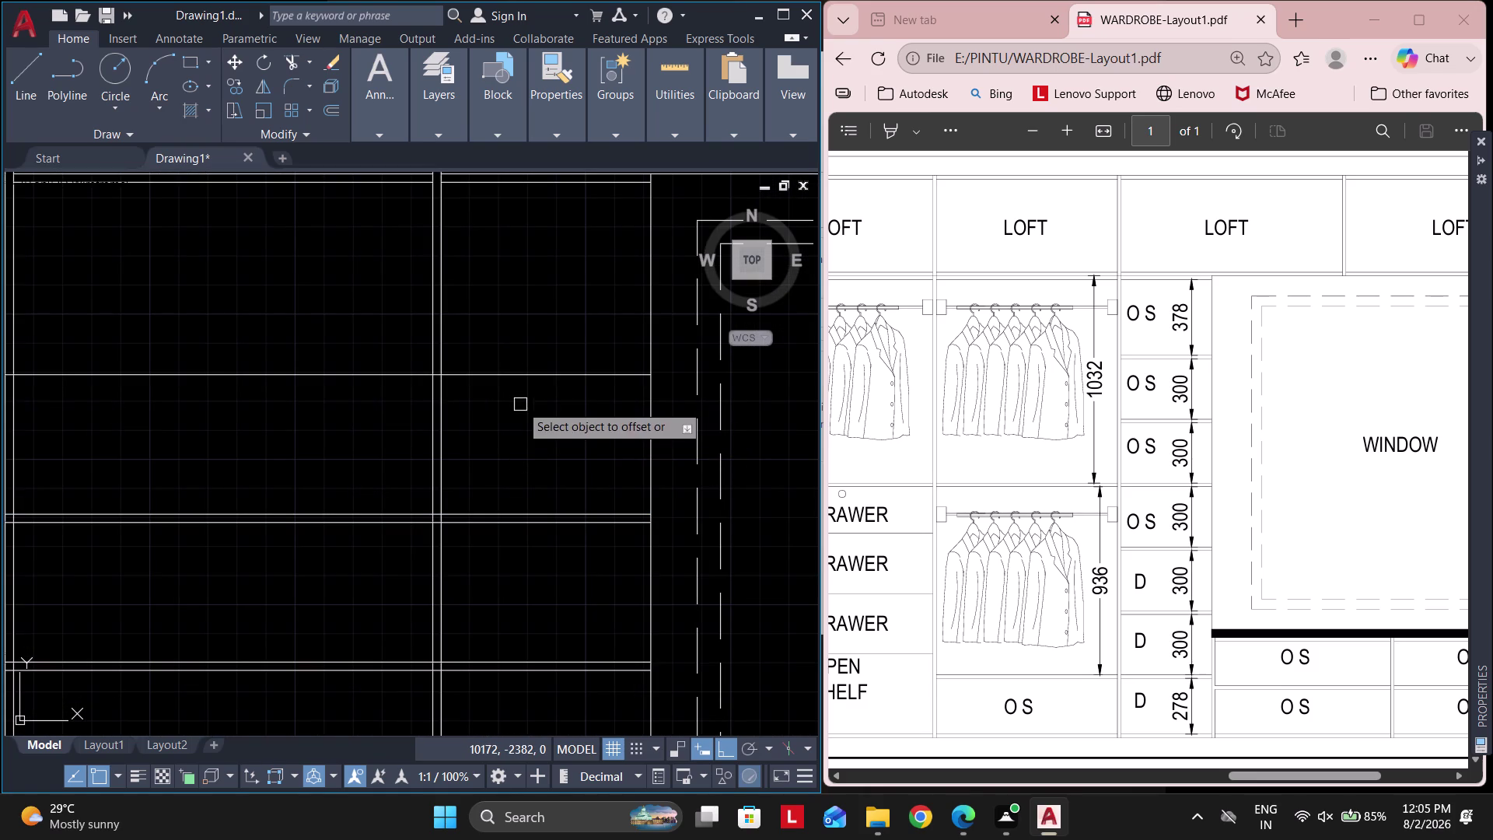
click(519, 379)
click(516, 311)
middle_drag(523, 315, 527, 404)
key(Escape)
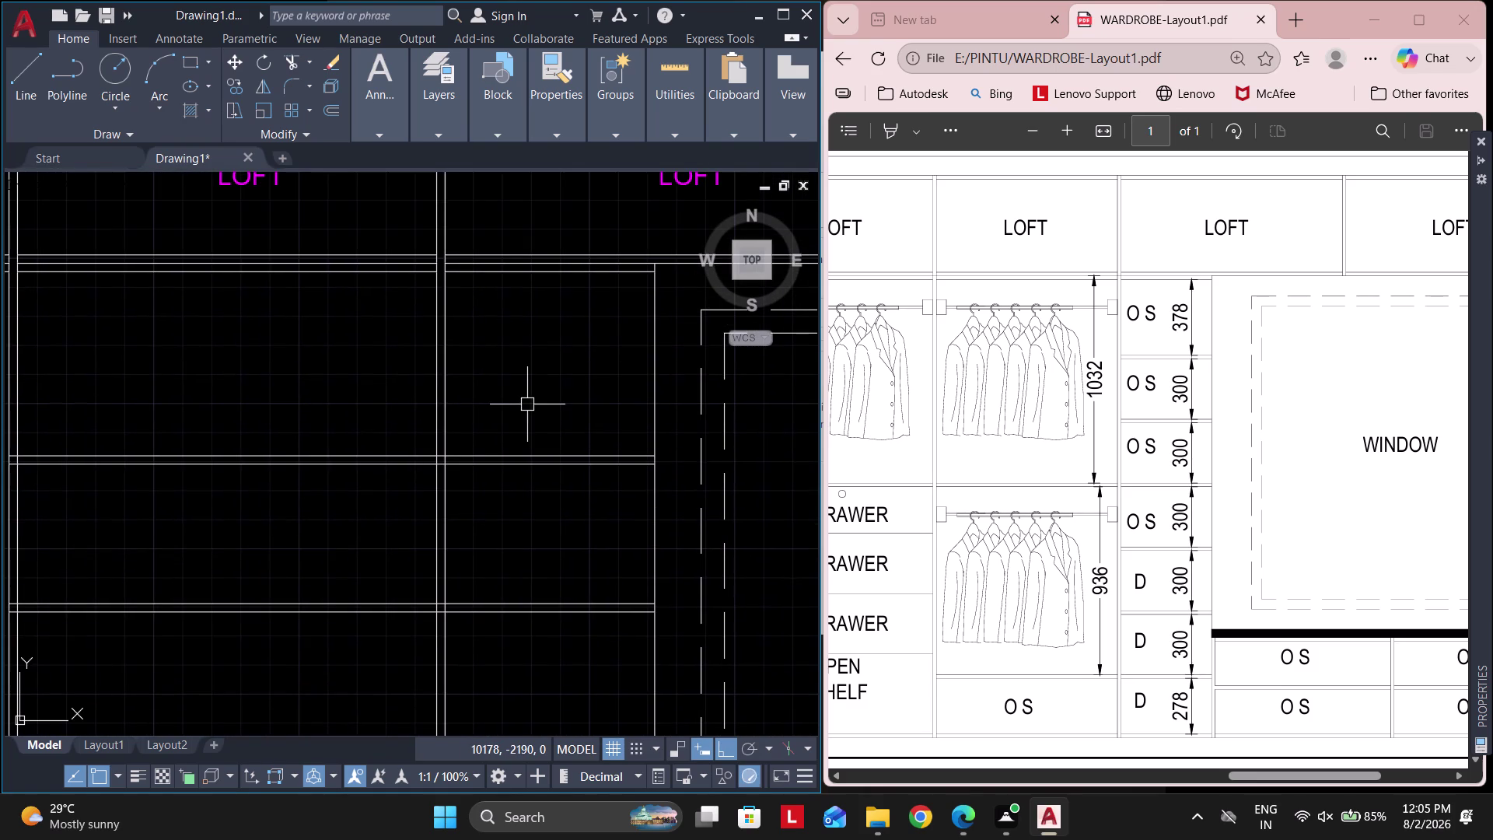
Start a linear dimension (DLI) on the compartment below the loft.
key(space)
key(Escape)
text(D)
text(LI)
key(space)
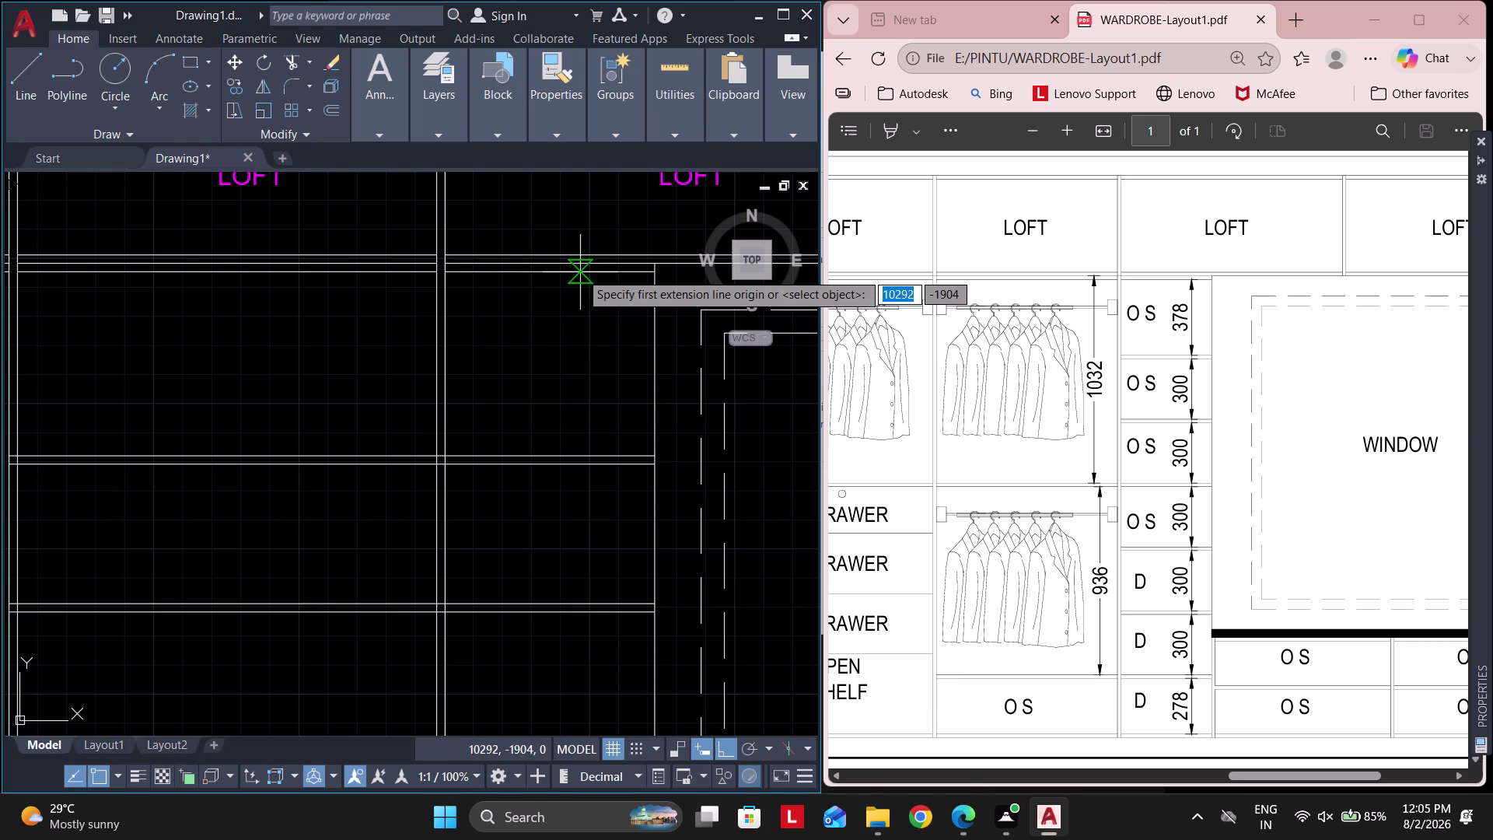
Abandon an unfinished shelf dimension and an aborted trim, bringing a shelf junction into view.
click(580, 272)
click(586, 452)
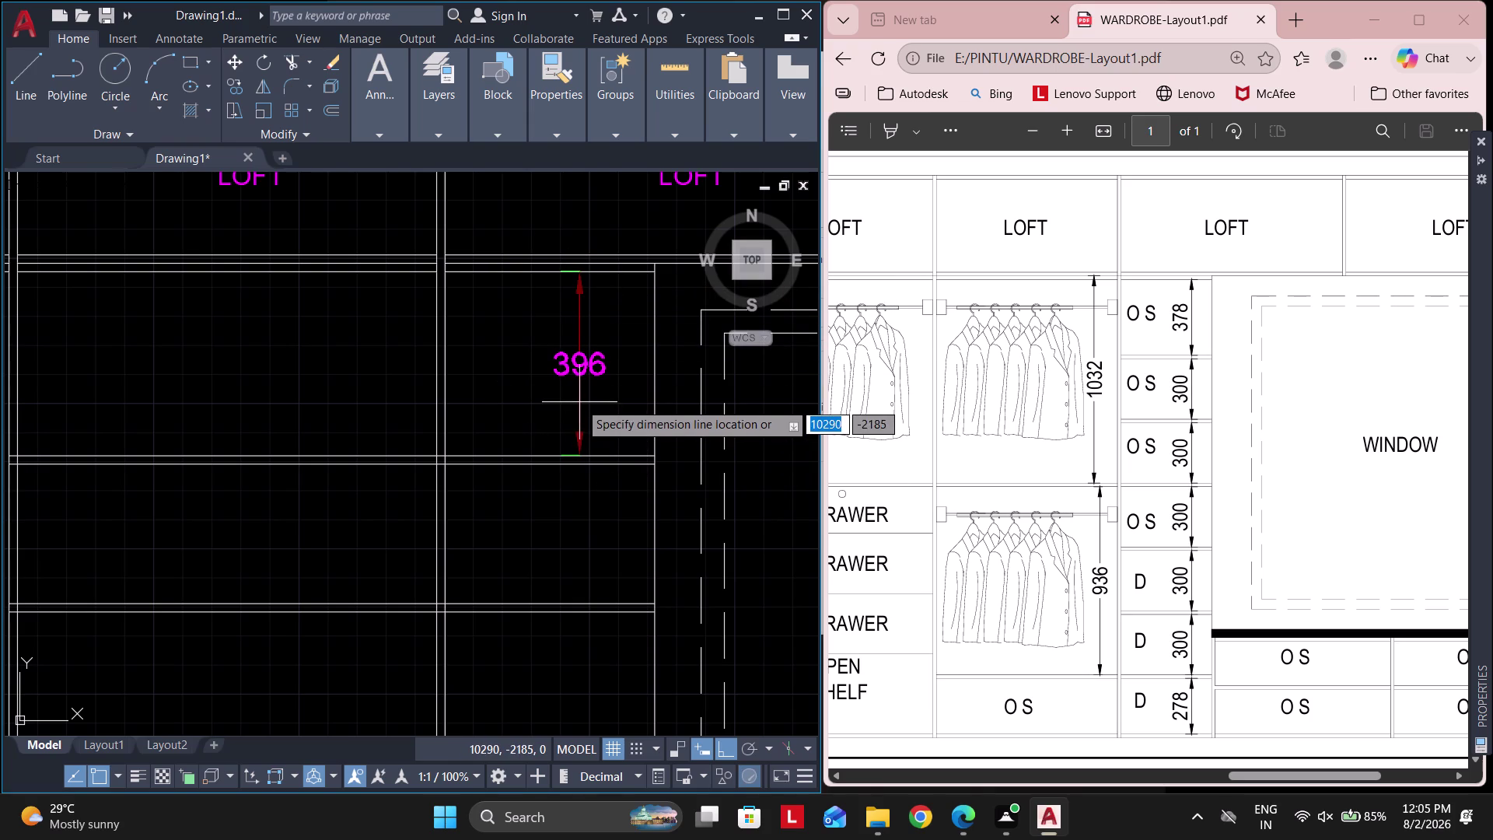
key(Escape)
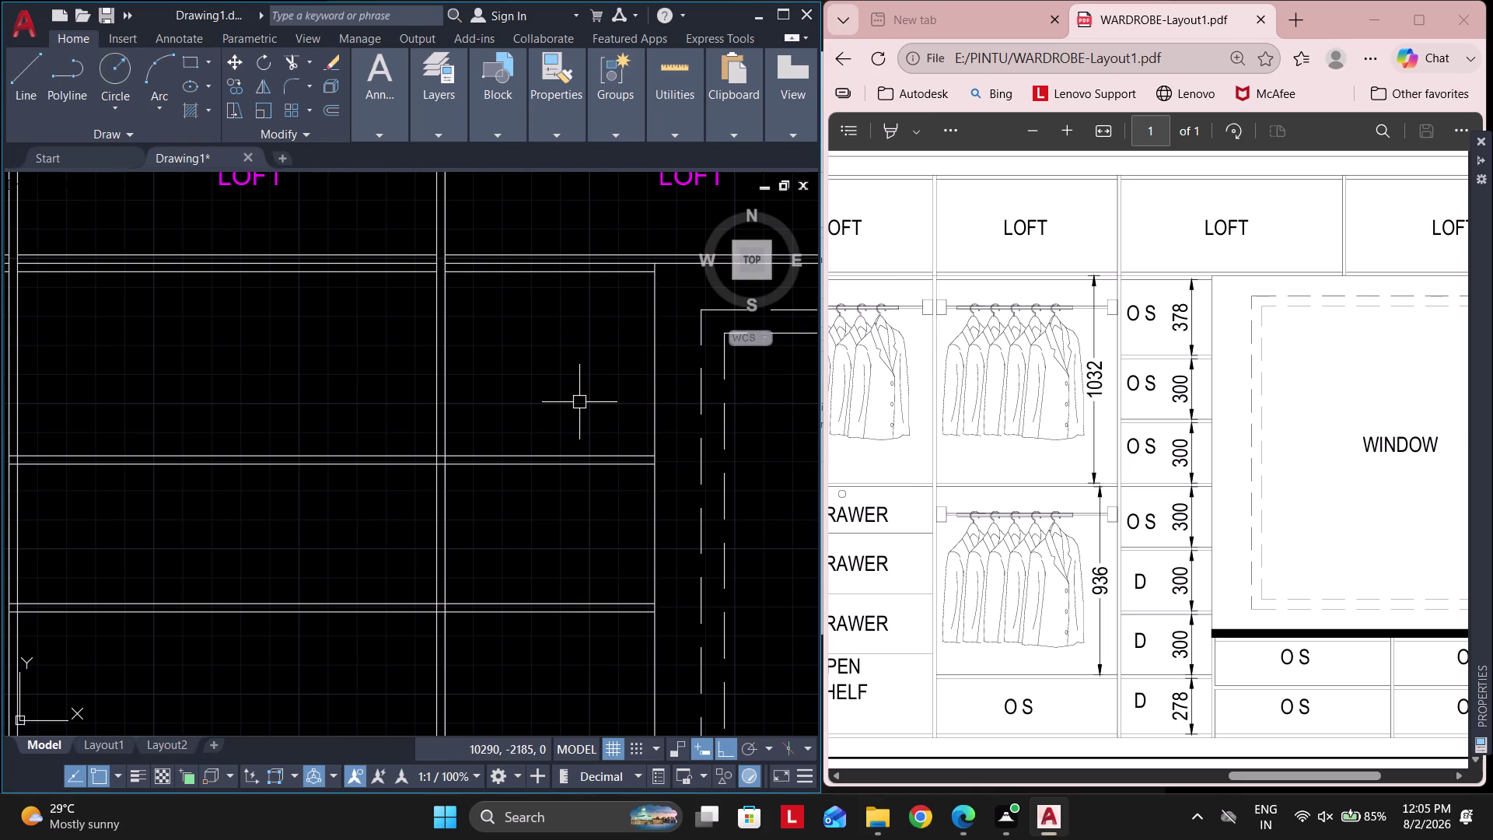
scroll(down, 3)
key(Escape)
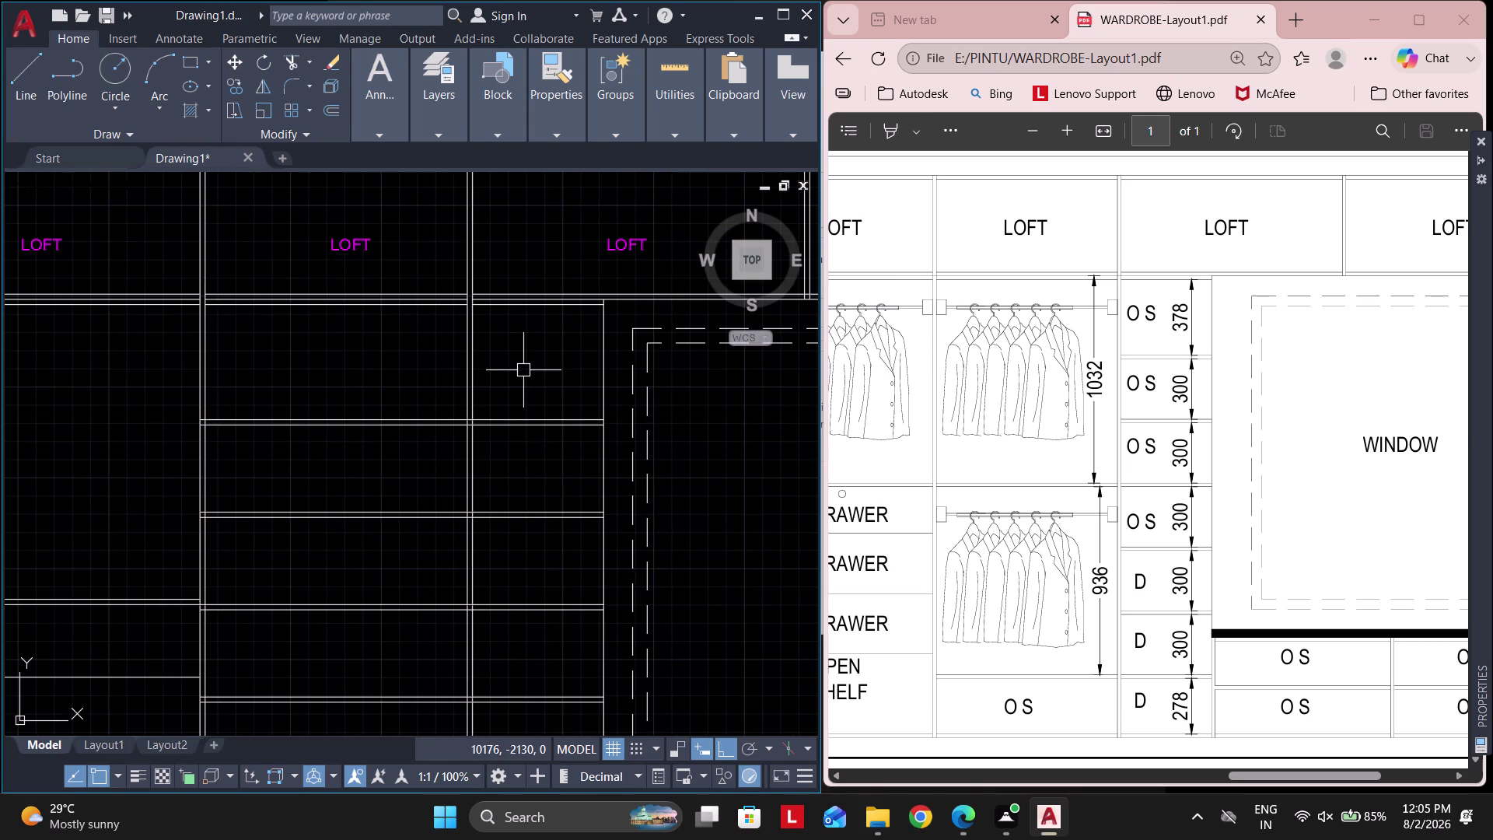
scroll(down, 3)
key(Escape)
scroll(down, 3)
key(Escape)
key(Escape)
text(T)
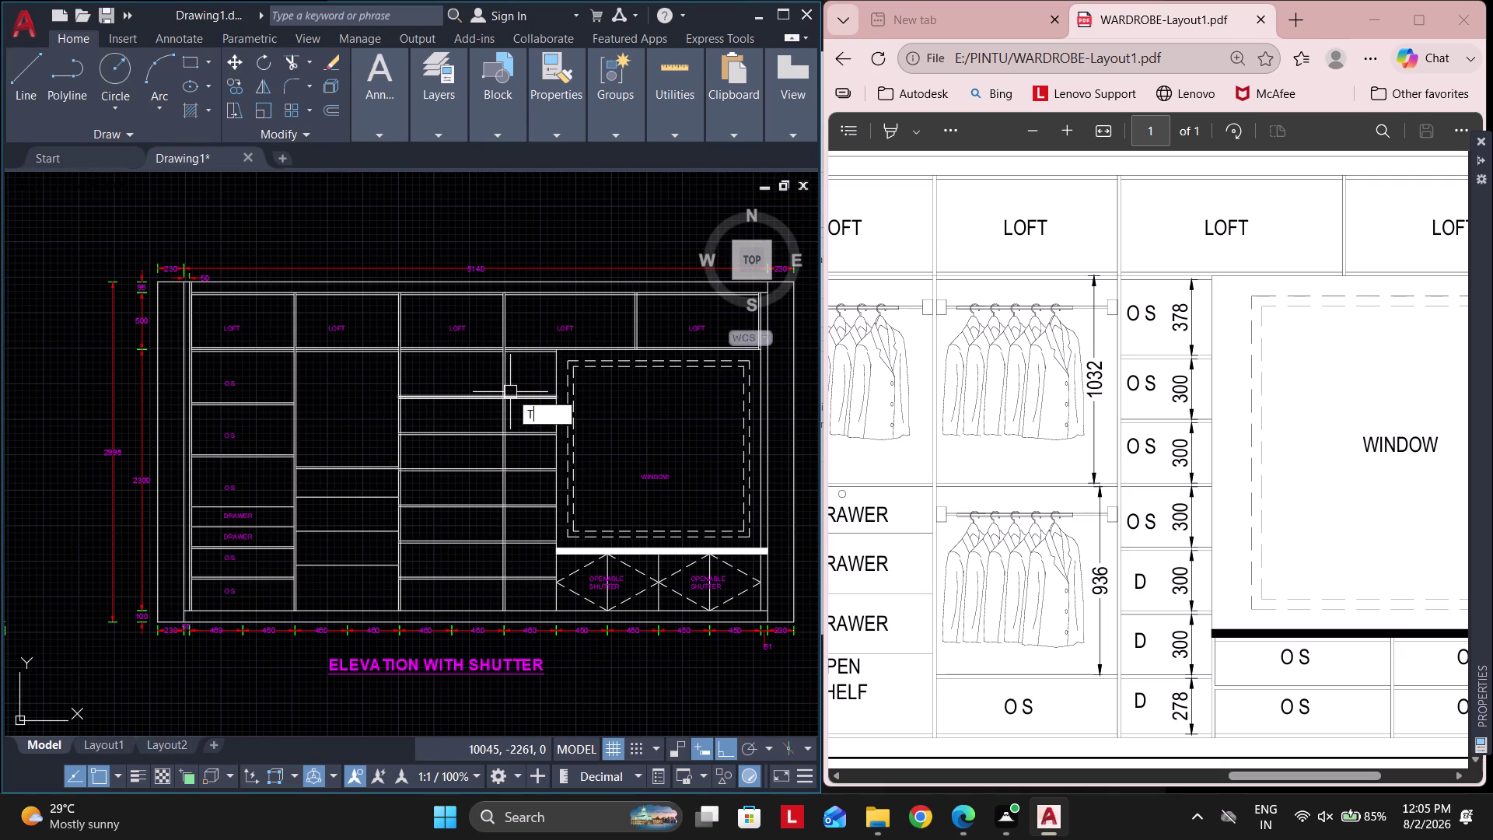
text(R)
key(space)
key(Escape)
scroll(up, 3)
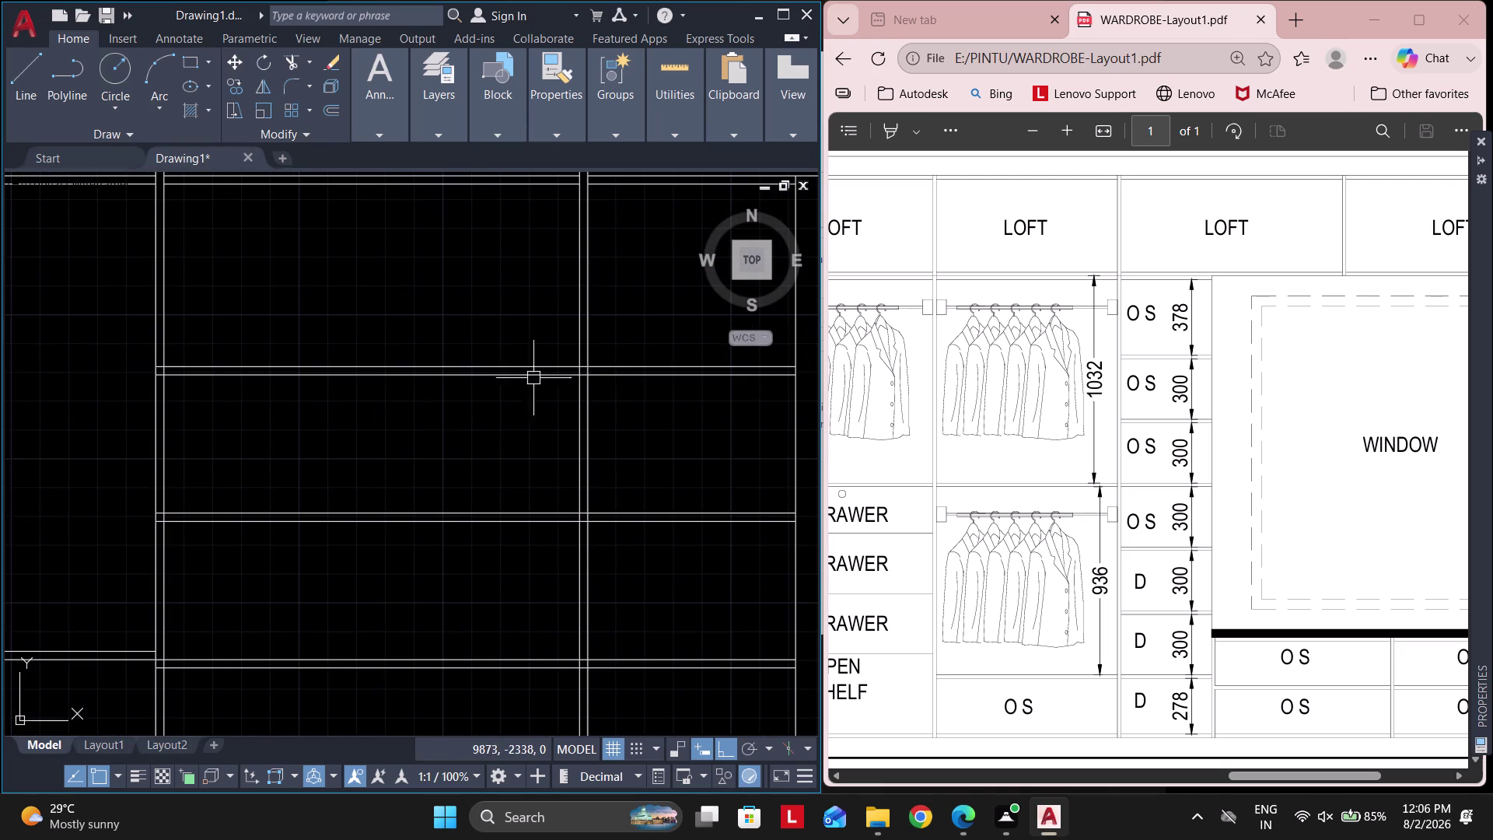
scroll(up, 3)
scroll(down, 3)
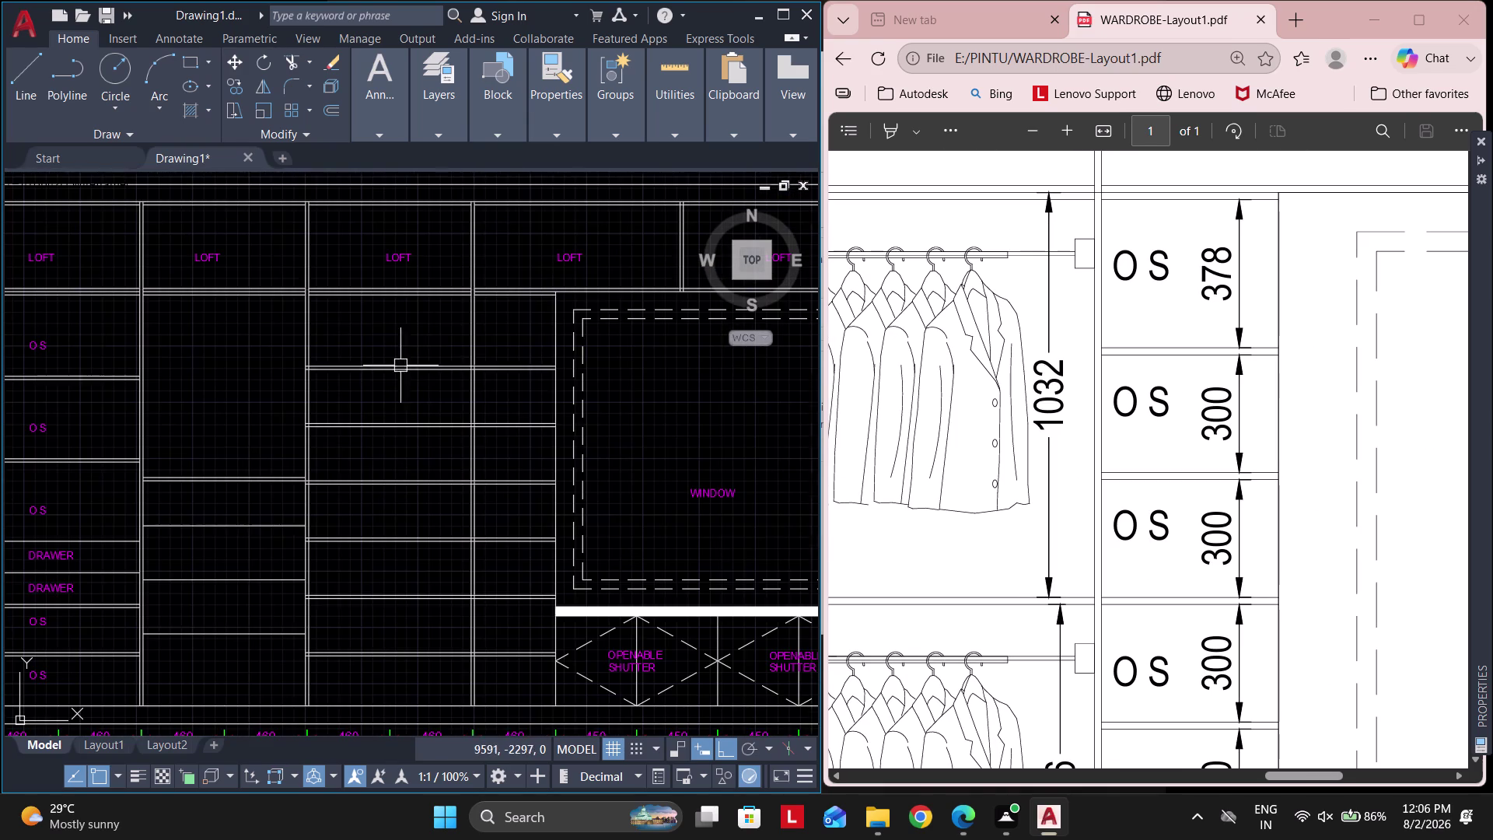
key(Escape)
key(Escape)
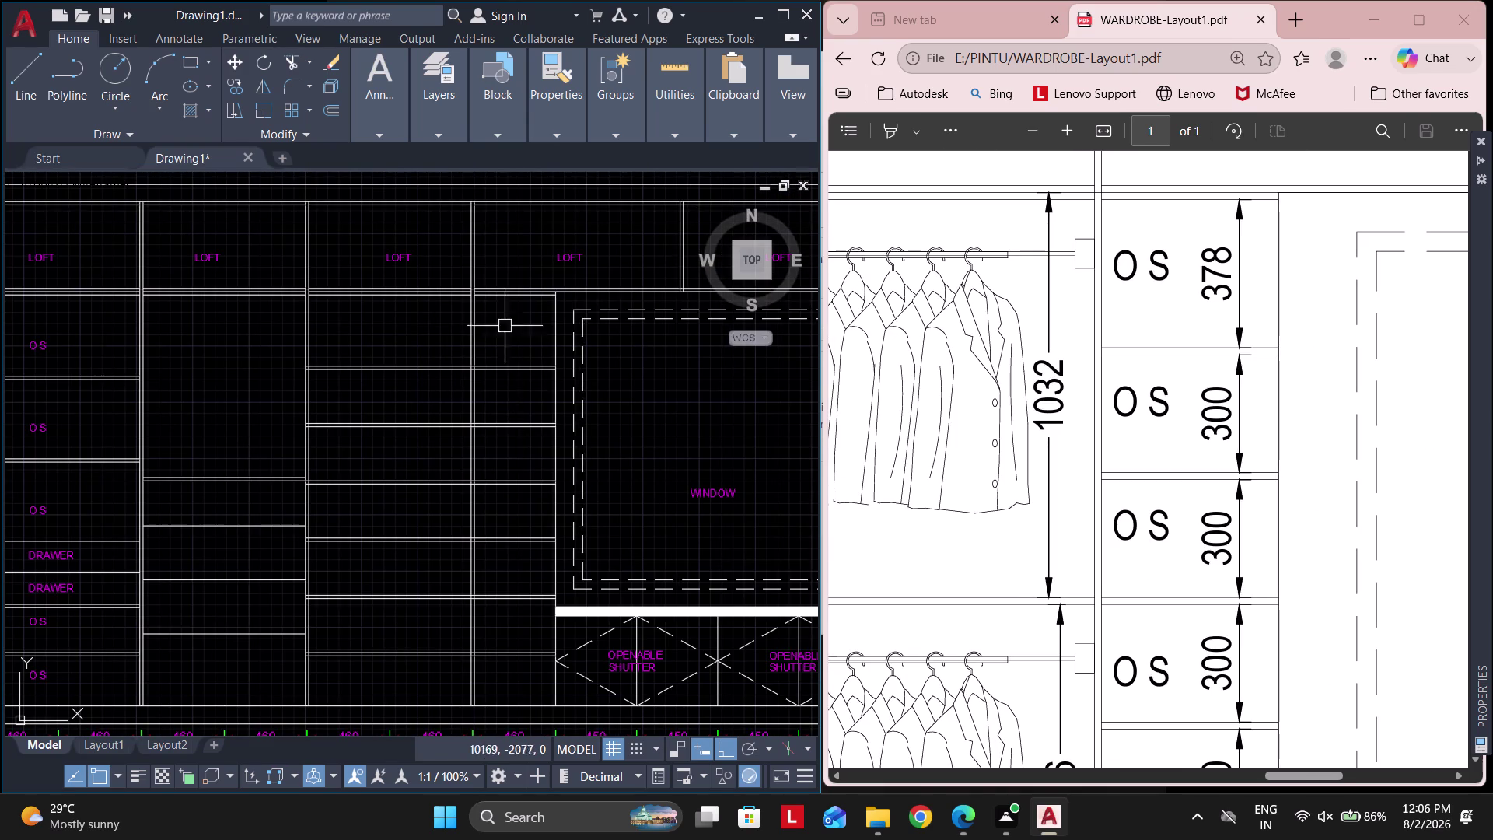
scroll(up, 3)
scroll(up, 3)
scroll(up, 3)
middle_drag(526, 391, 522, 427)
scroll(up, 3)
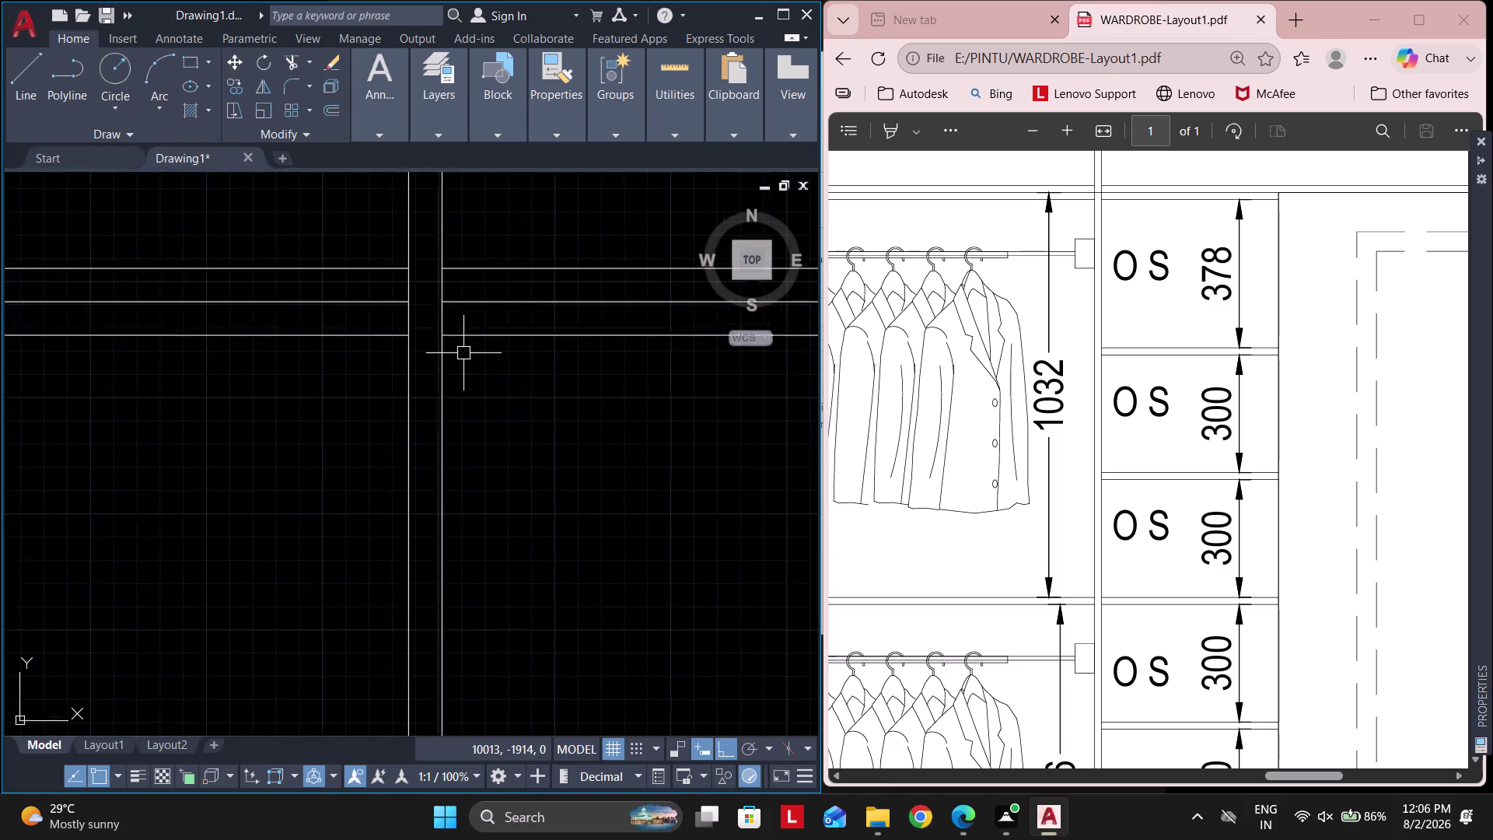
scroll(up, 3)
key(Escape)
Extend the shelf lines at the junction so they reach the upright.
text(EX)
key(space)
drag(484, 243, 497, 298)
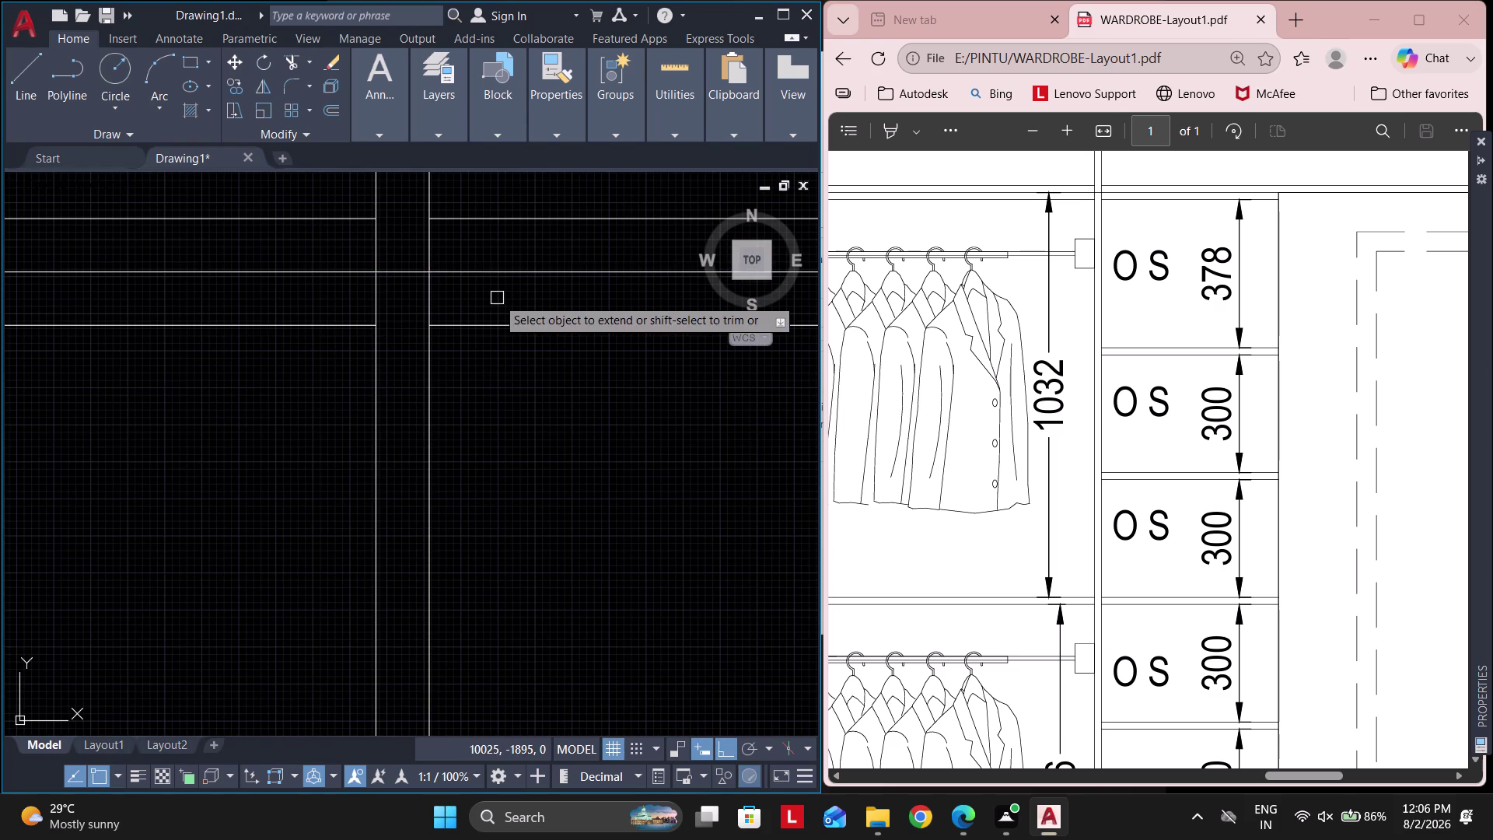
key(Escape)
scroll(down, 3)
scroll(up, 3)
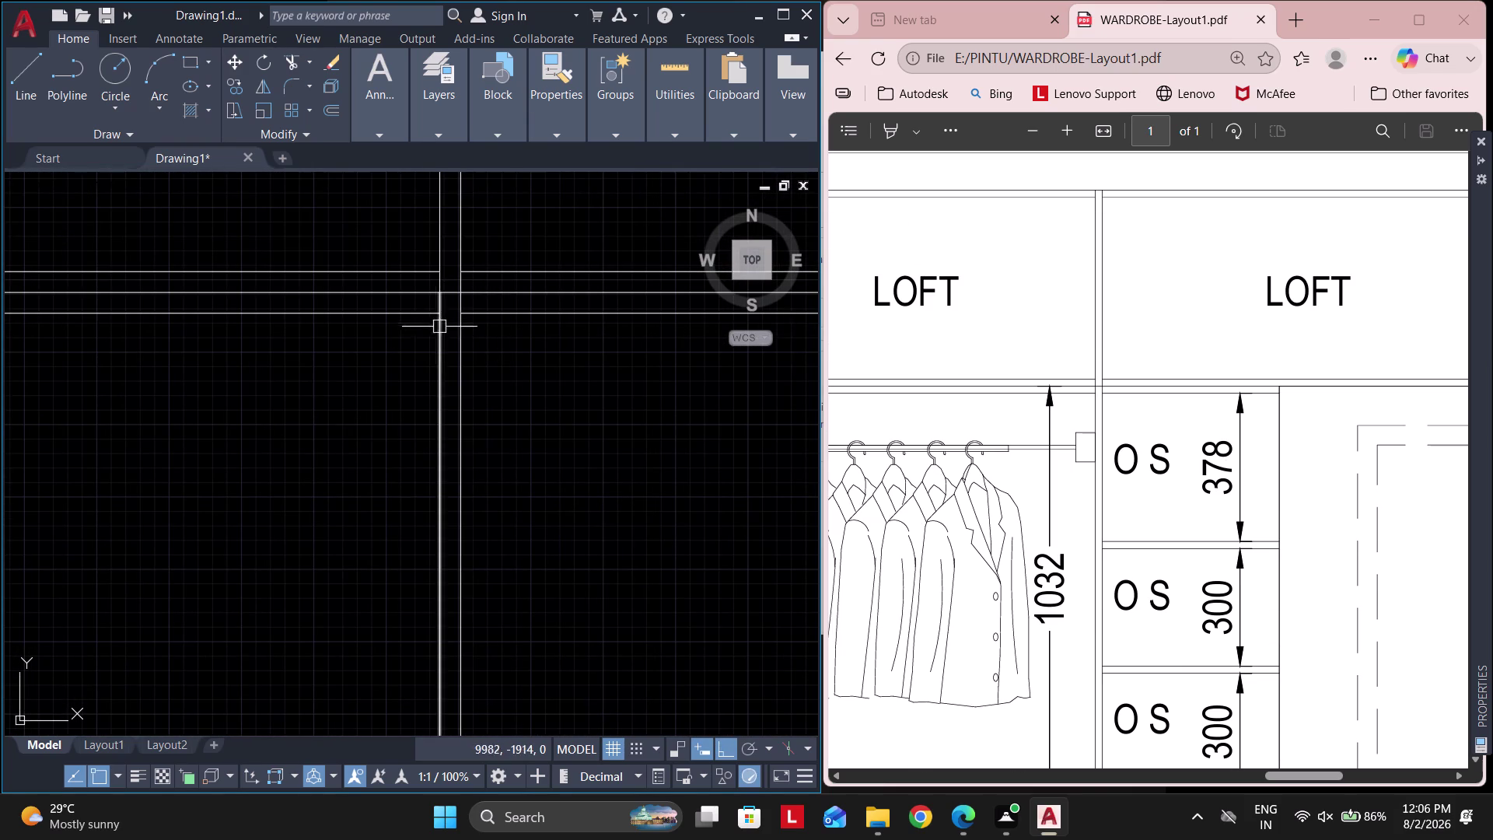
scroll(up, 3)
scroll(down, 3)
scroll(down, 3)
scroll(up, 3)
scroll(down, 3)
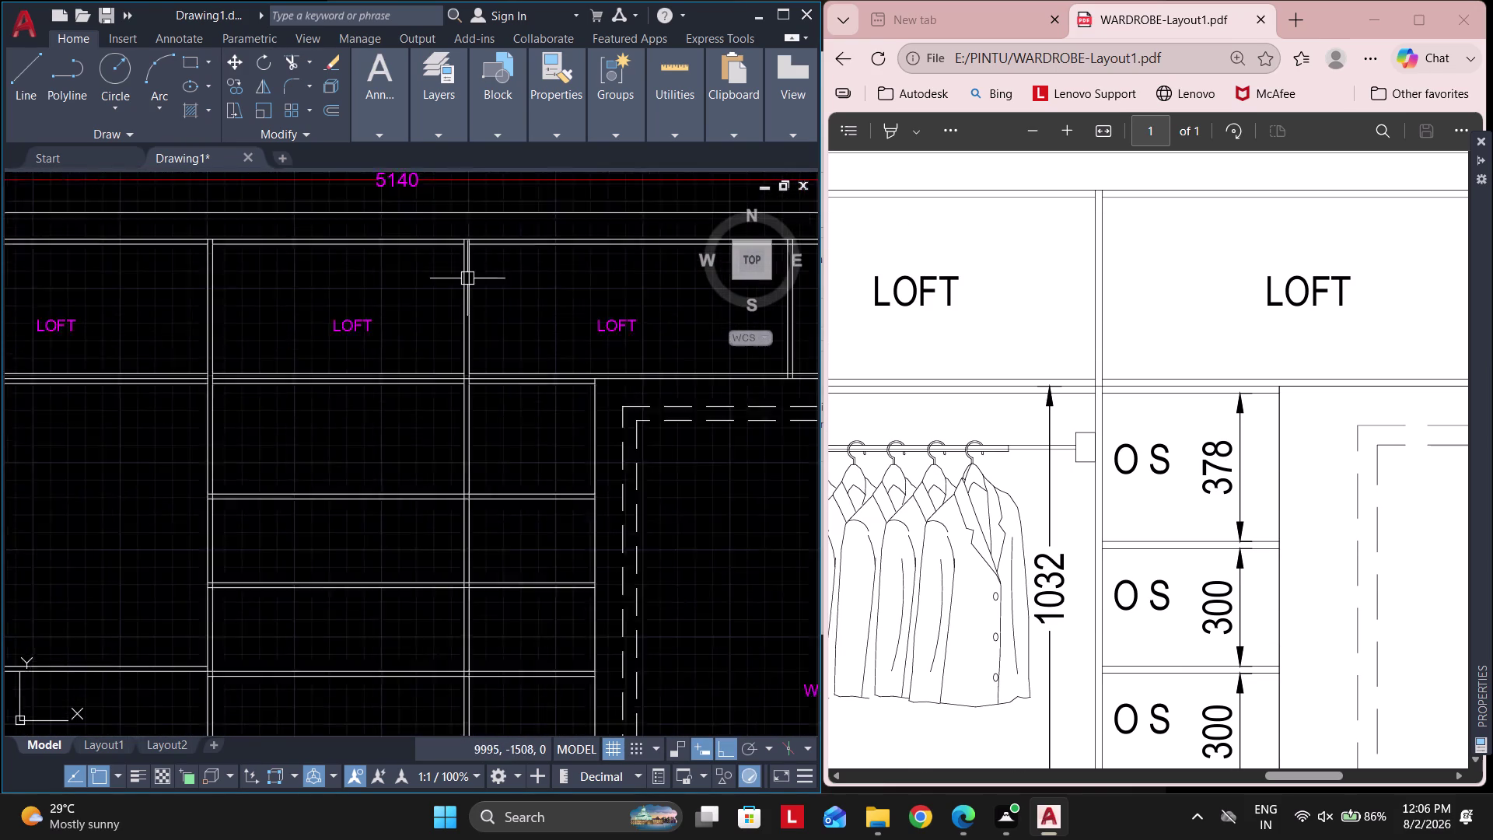
scroll(up, 3)
scroll(up, 3)
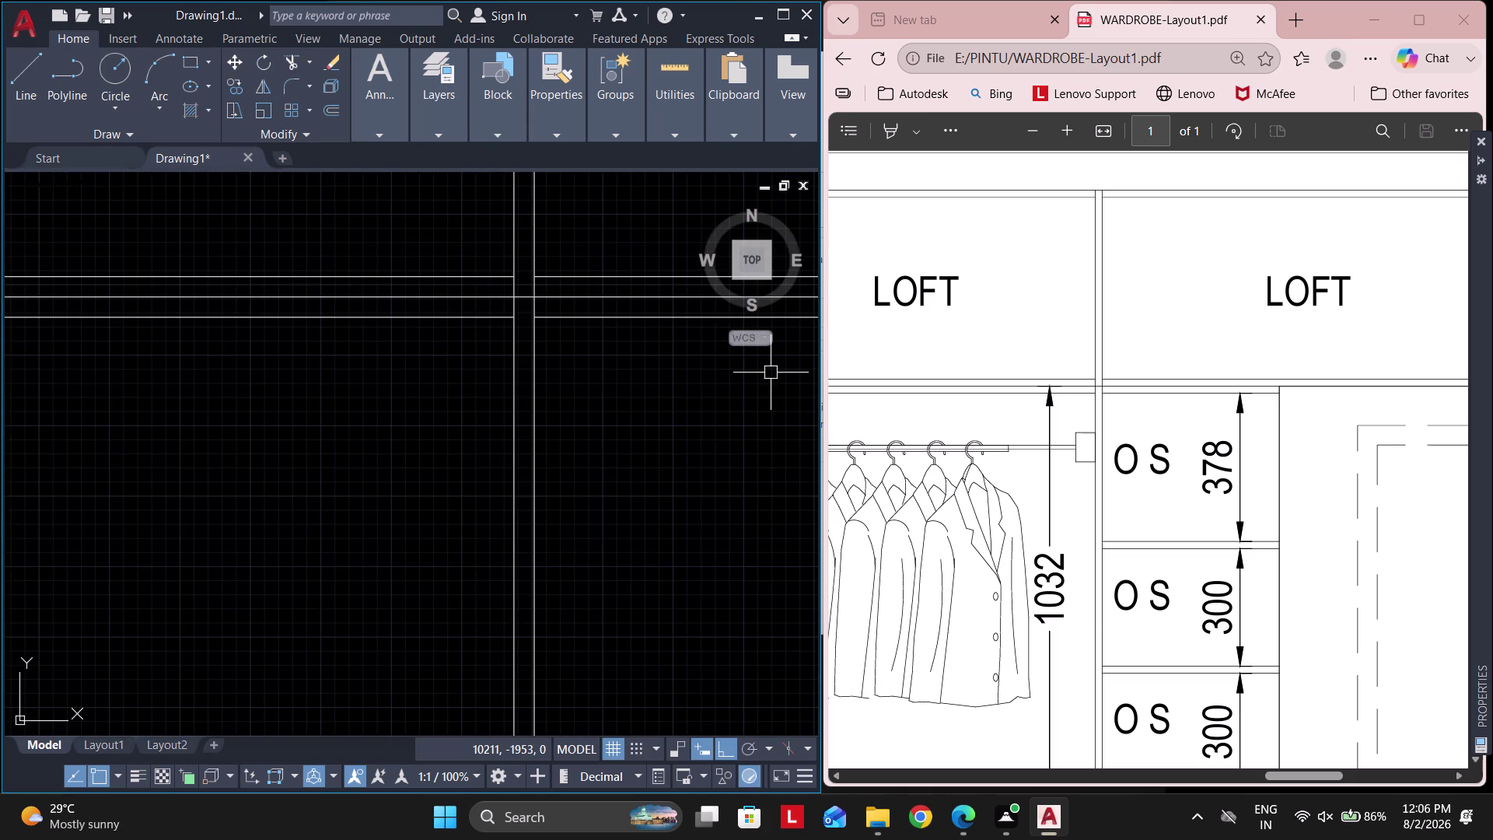
scroll(down, 3)
scroll(down, 3)
middle_drag(616, 495, 470, 416)
key(Escape)
scroll(up, 3)
Trim the overhanging line ends at the first three shelf junctions along the upright.
text(TR)
key(space)
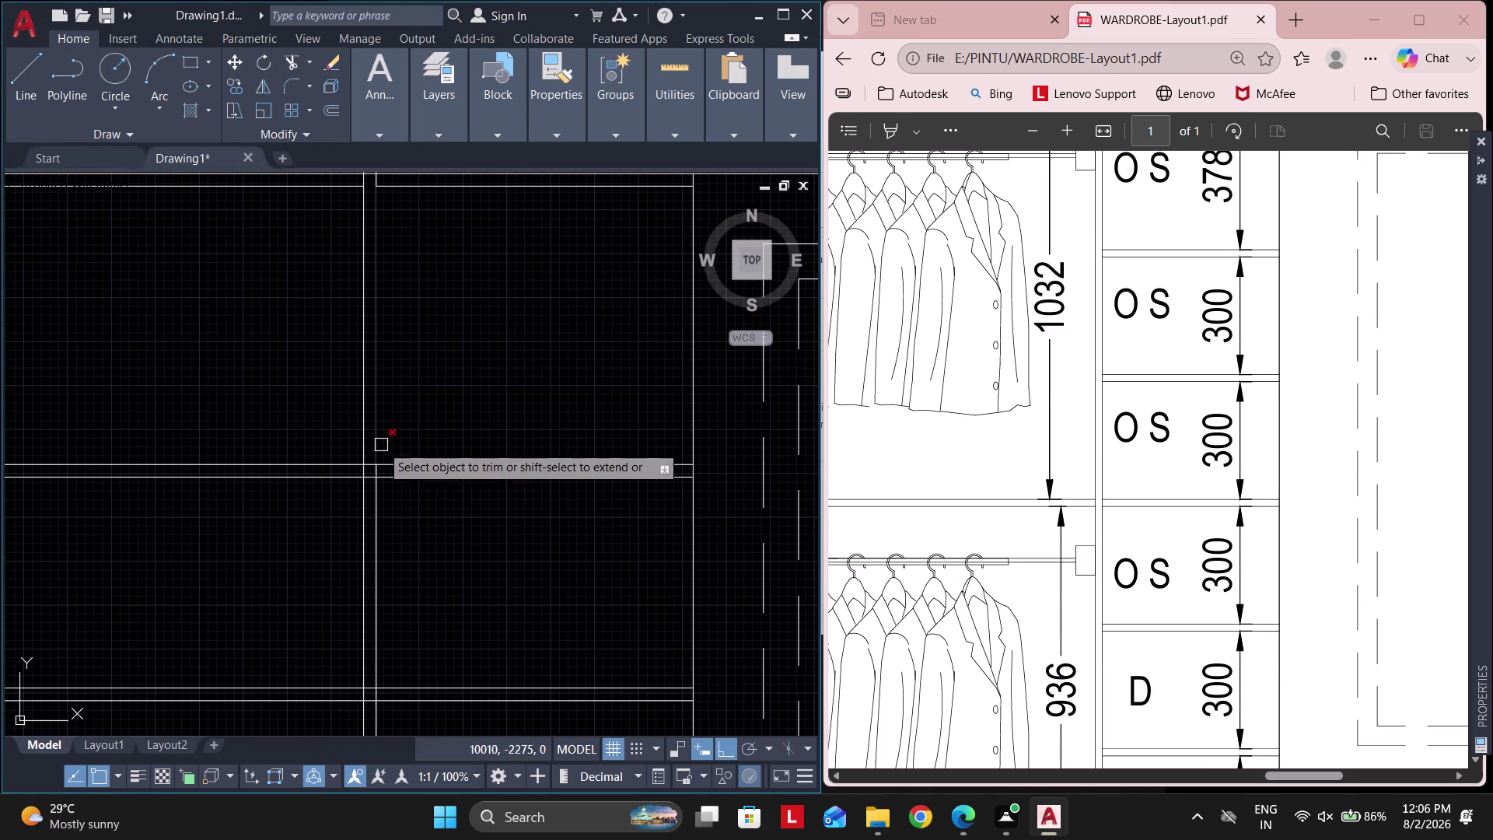
scroll(up, 3)
drag(360, 404, 369, 514)
scroll(down, 3)
middle_drag(377, 554, 409, 407)
scroll(up, 3)
drag(513, 597, 501, 431)
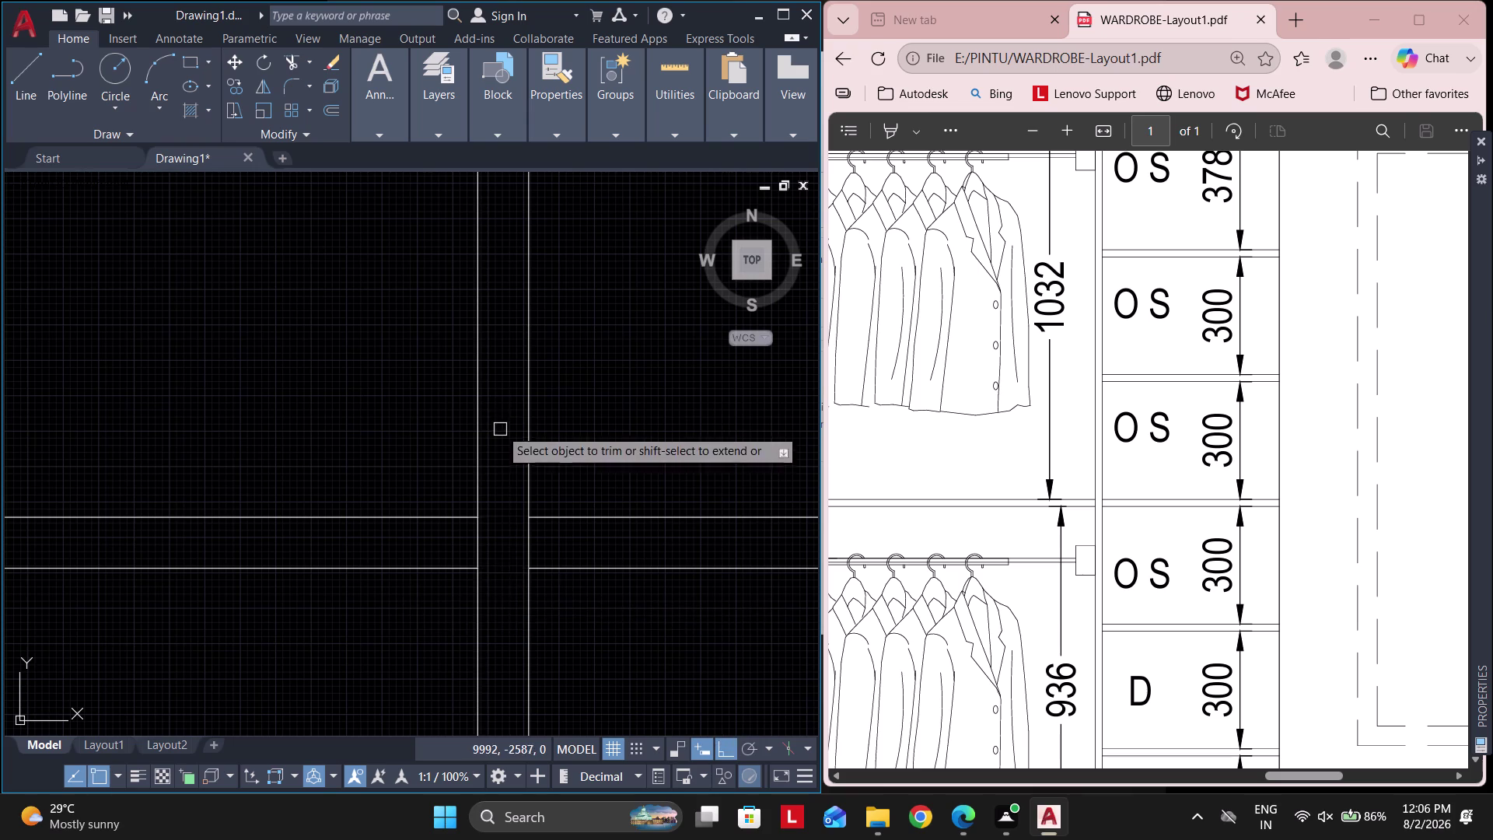
scroll(down, 3)
middle_drag(499, 567, 497, 527)
scroll(up, 3)
drag(506, 624, 500, 477)
Trim the crossing line ends at the remaining shelf junctions further down the elevation.
scroll(down, 3)
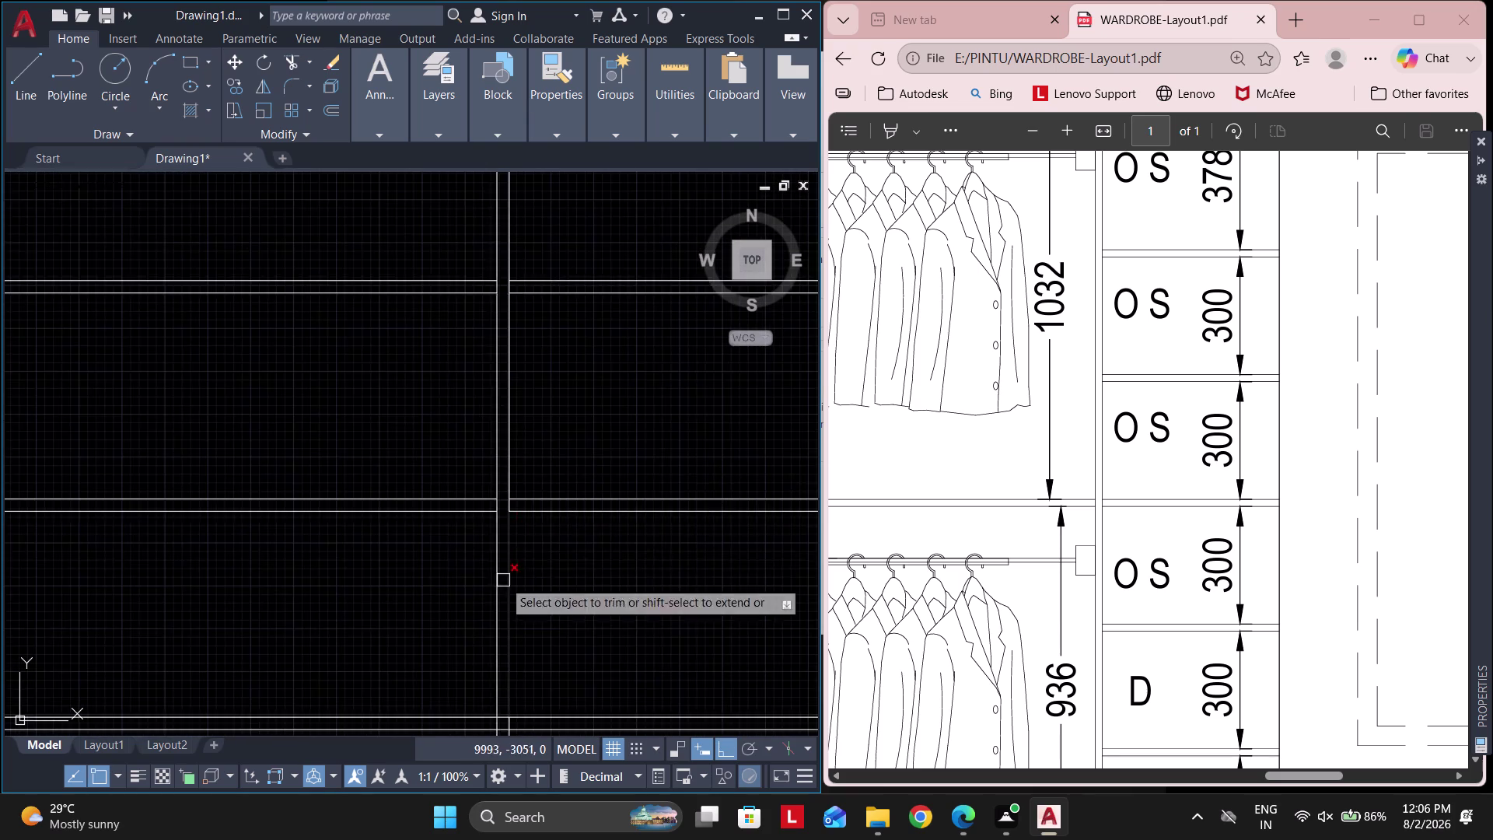
middle_drag(500, 559, 497, 378)
scroll(up, 3)
drag(520, 532, 517, 399)
scroll(down, 3)
middle_drag(521, 553, 521, 545)
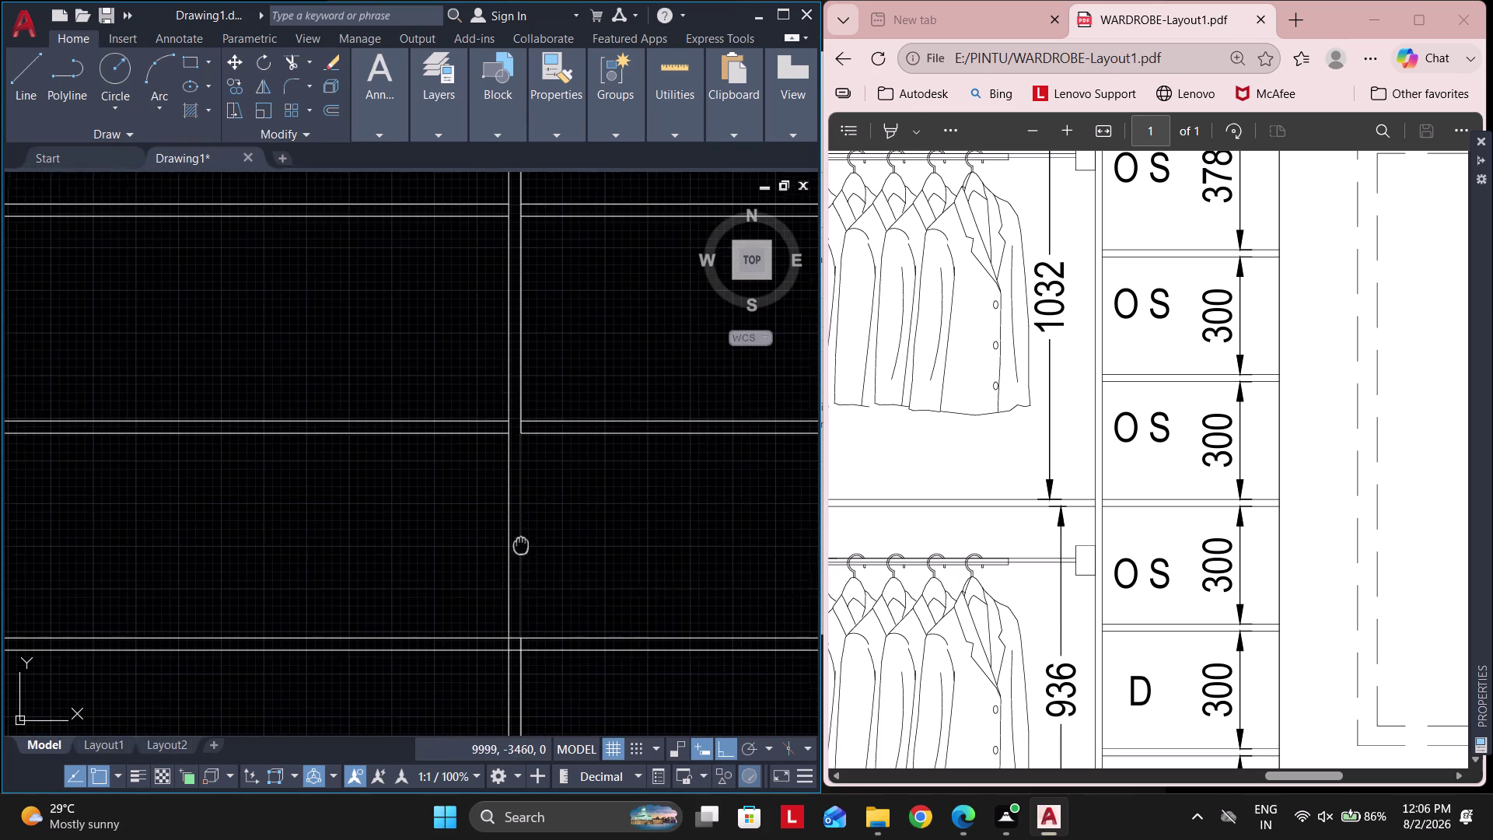
middle_drag(521, 545, 523, 444)
scroll(up, 3)
drag(503, 536, 499, 350)
scroll(down, 3)
scroll(up, 3)
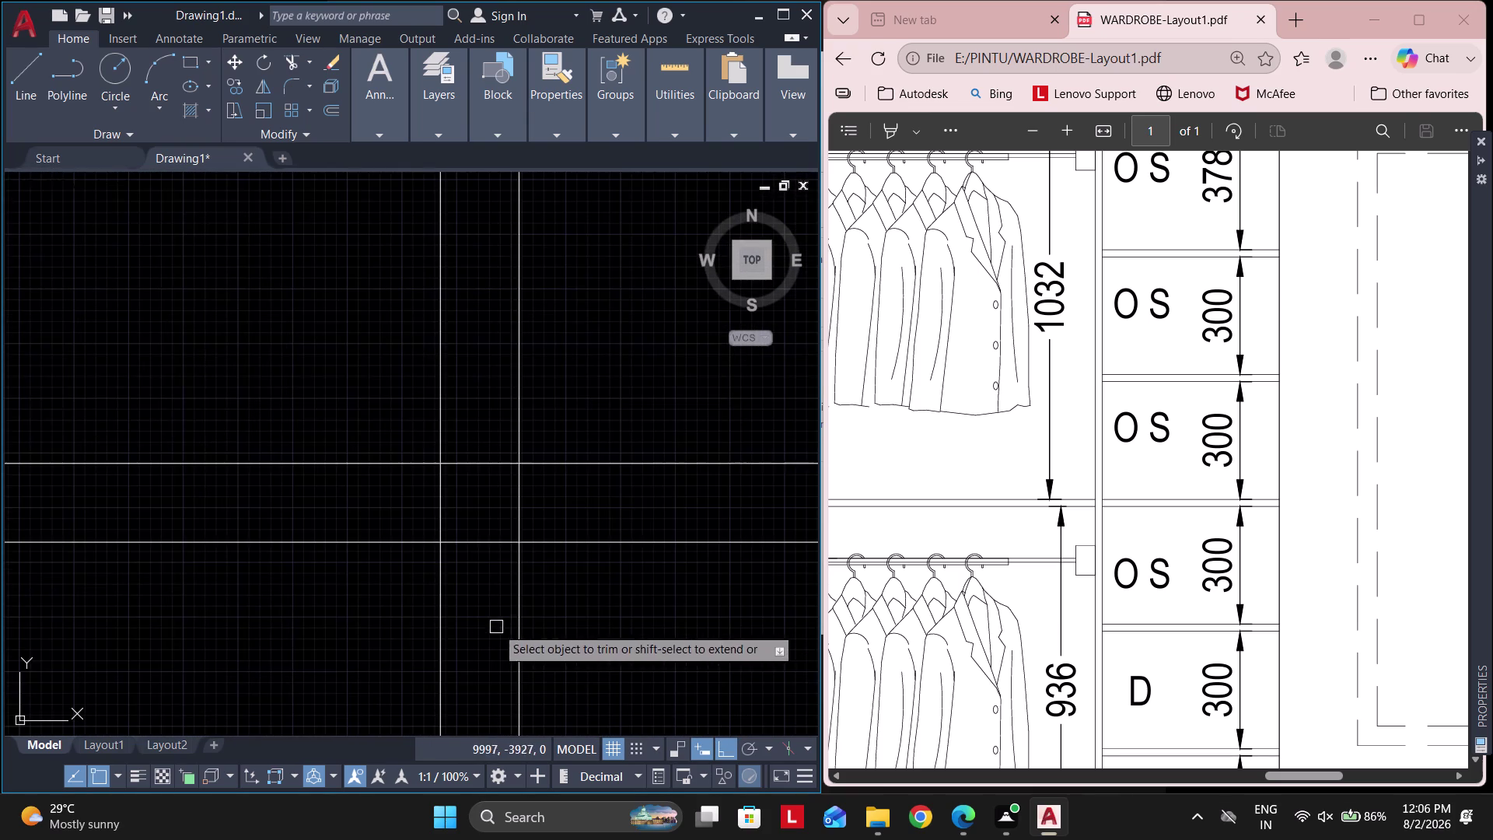
drag(482, 618, 464, 356)
scroll(down, 3)
scroll(down, 3)
key(Escape)
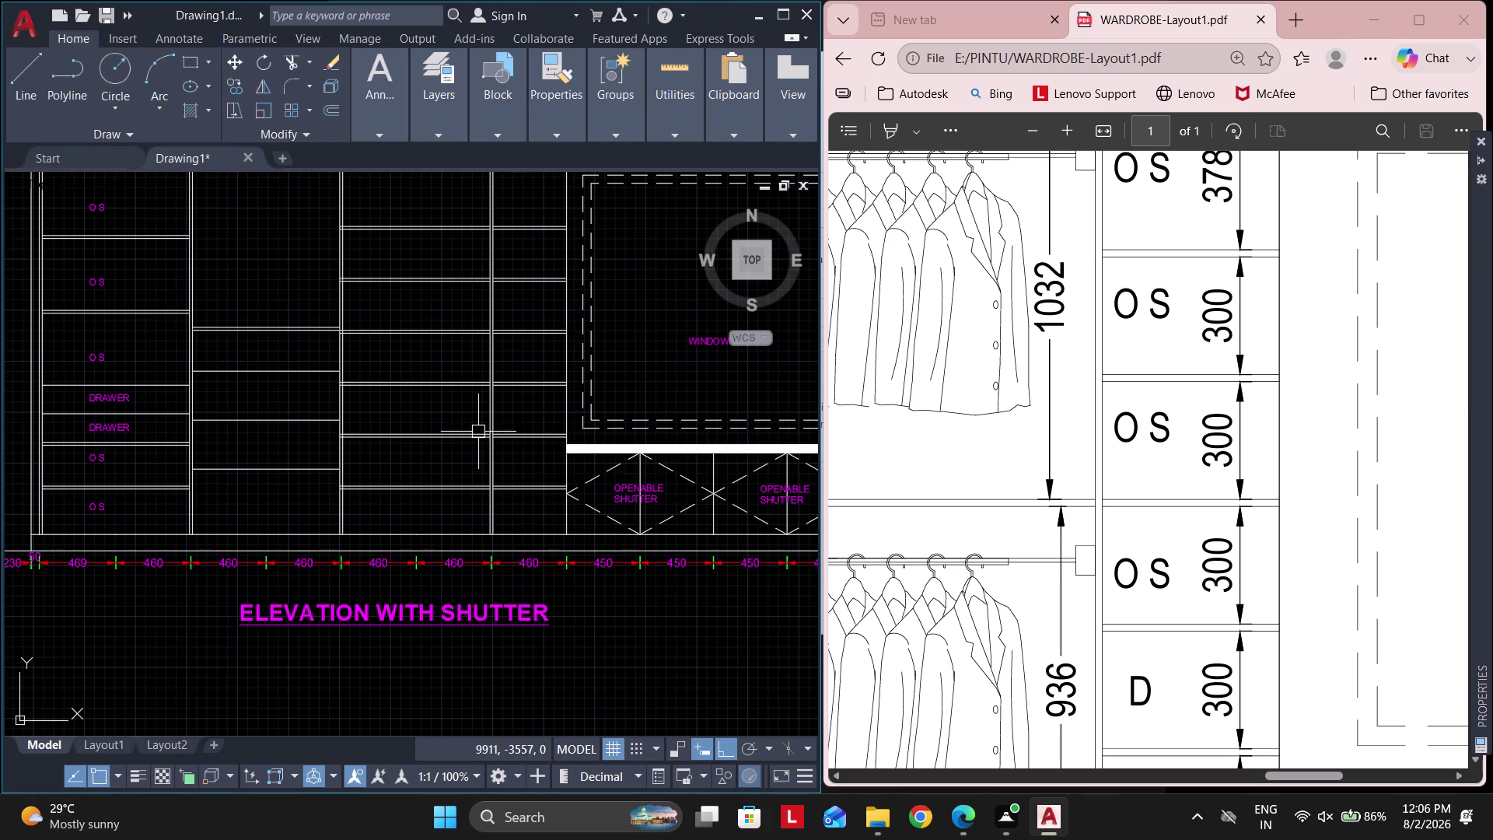
Crossing-select the stacked shelves in one wardrobe bay and delete them.
middle_drag(513, 459, 590, 581)
scroll(down, 3)
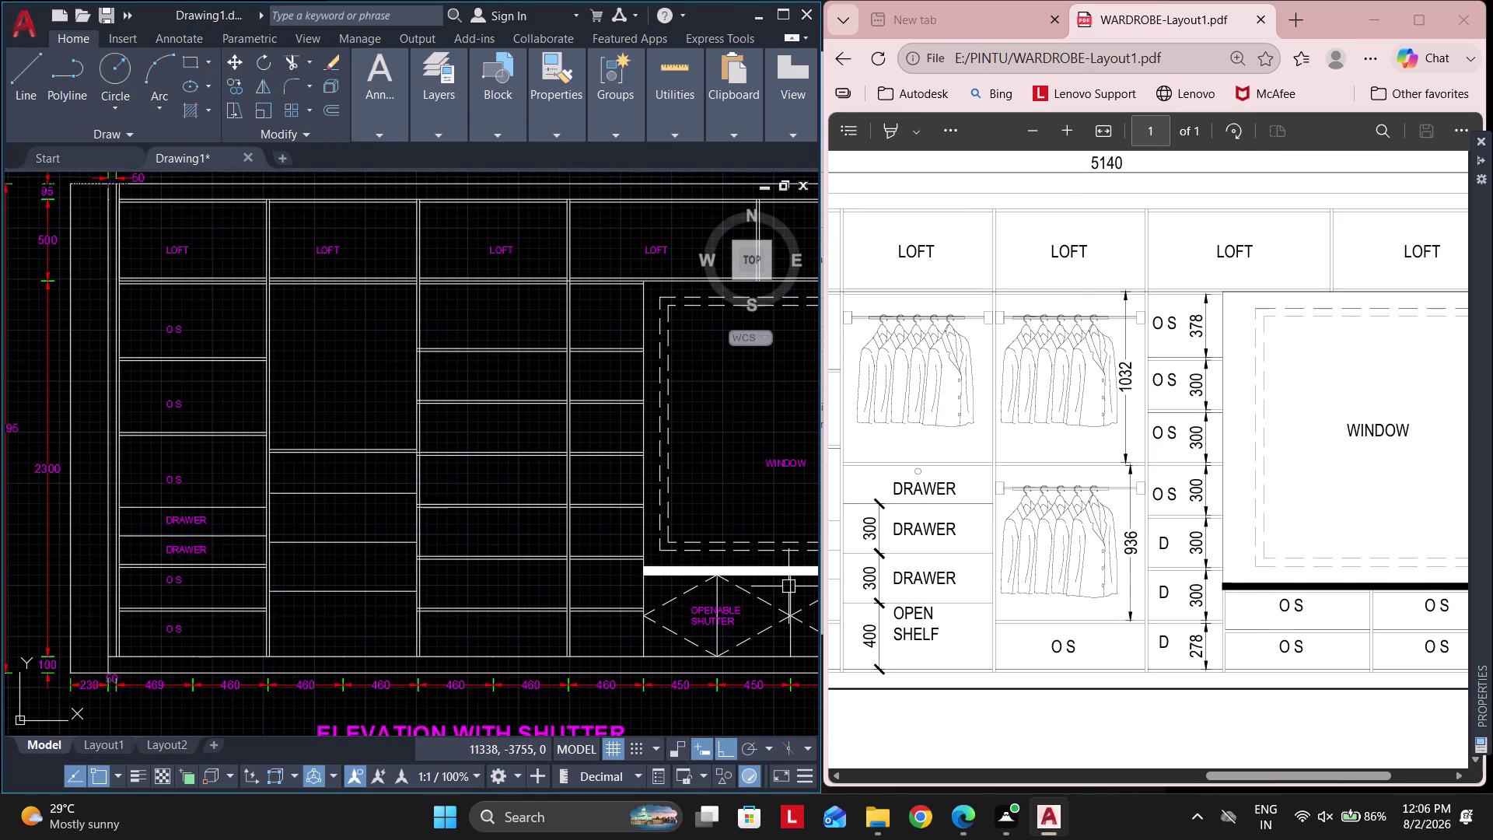
scroll(up, 3)
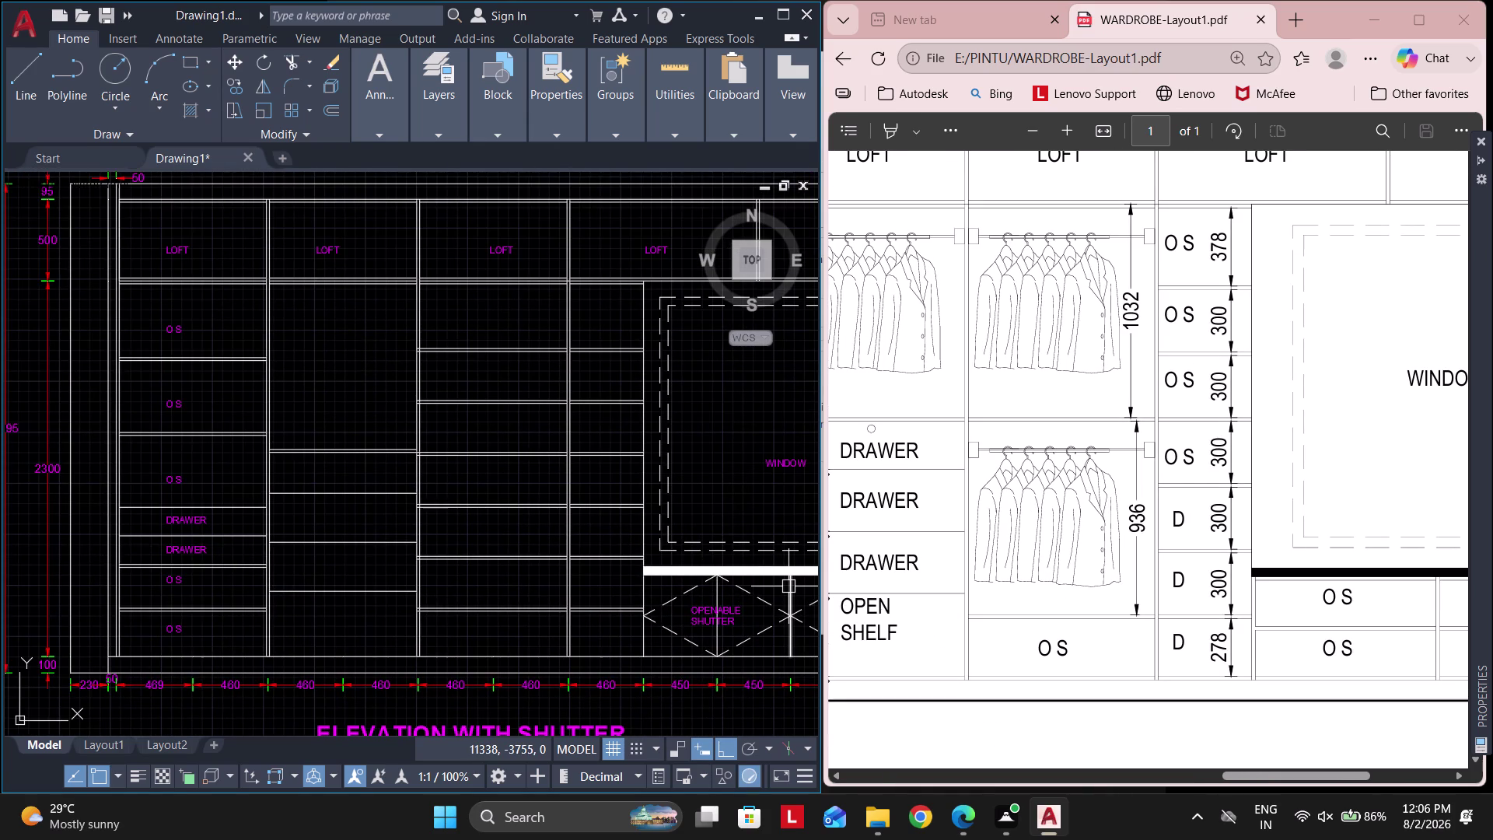
click(528, 587)
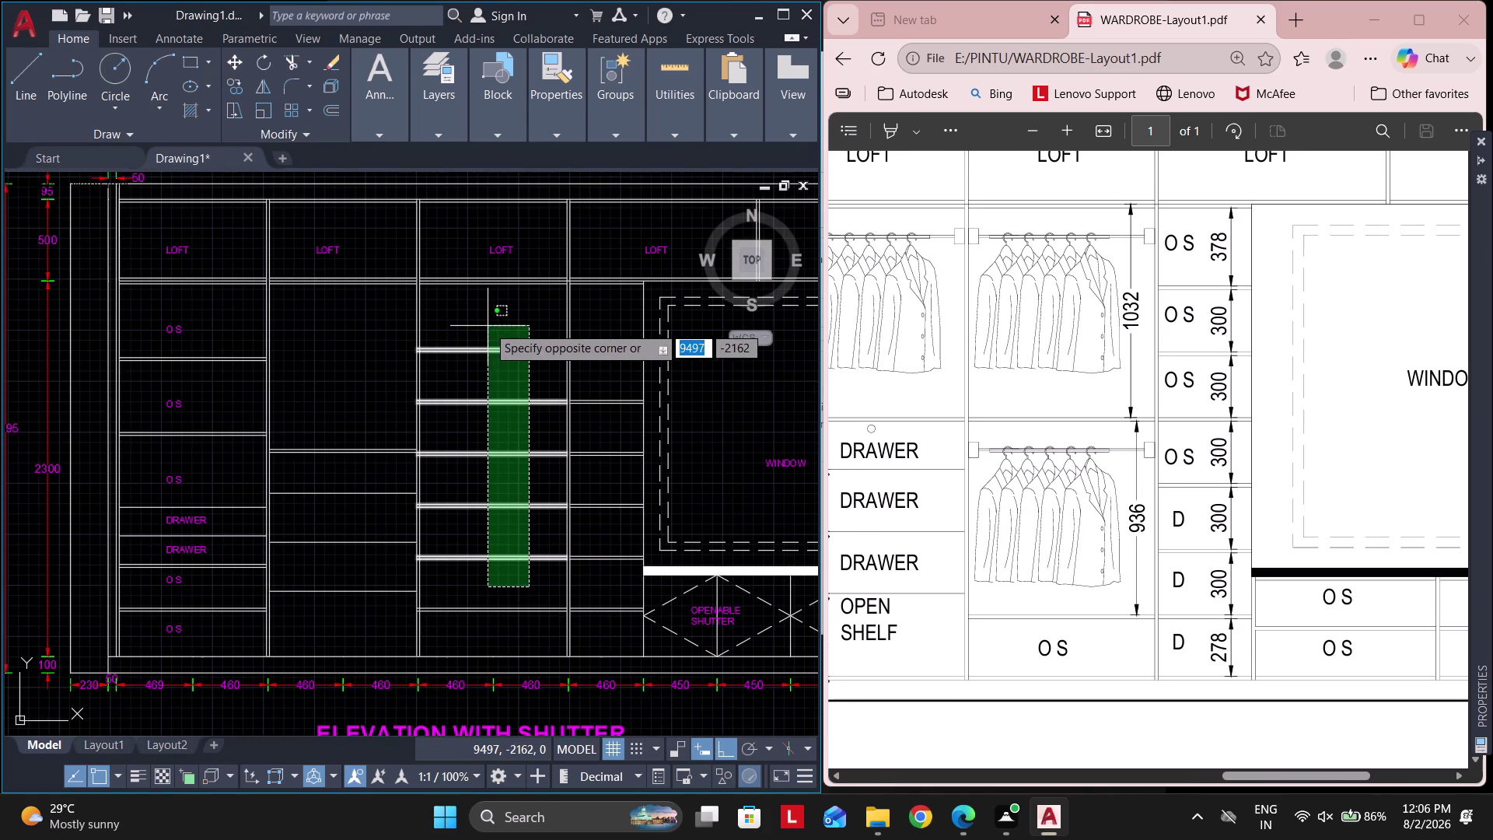
click(488, 325)
key(Delete)
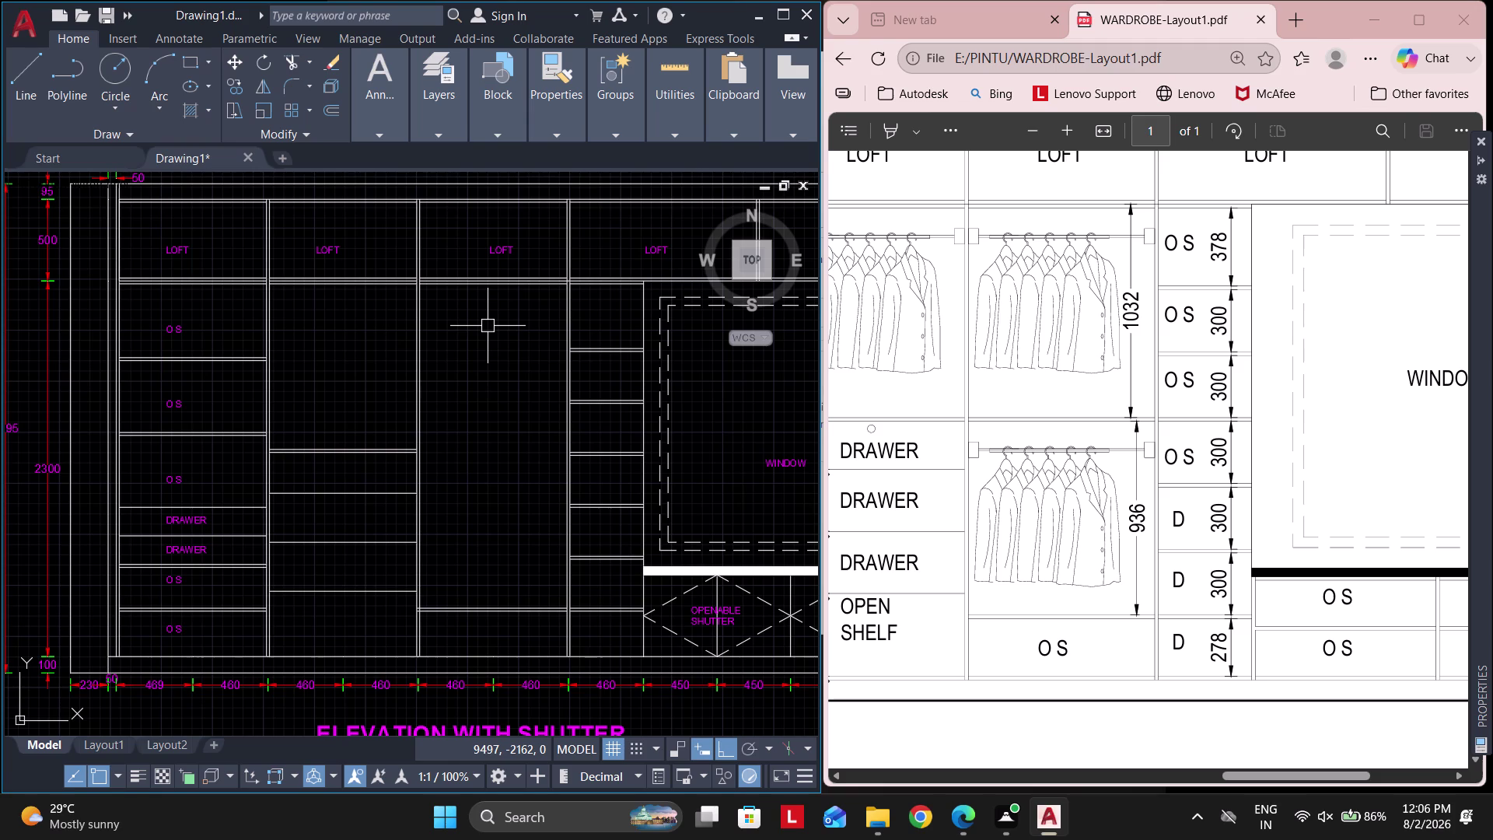
Offset a line 936 into the bay to position the new shelf.
text(O 39)
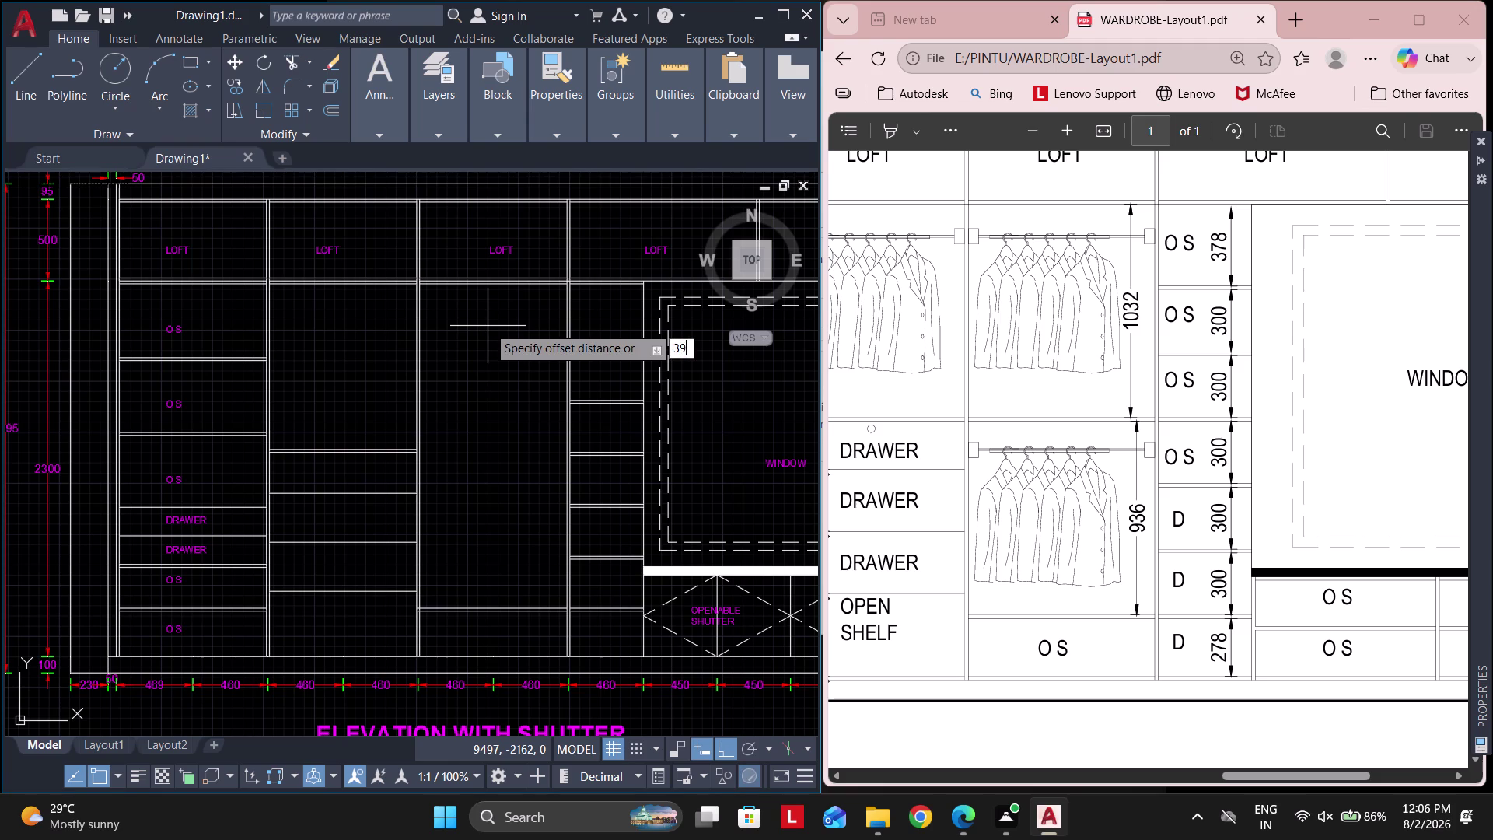
text(6)
key(Return)
key(Escape)
text(O)
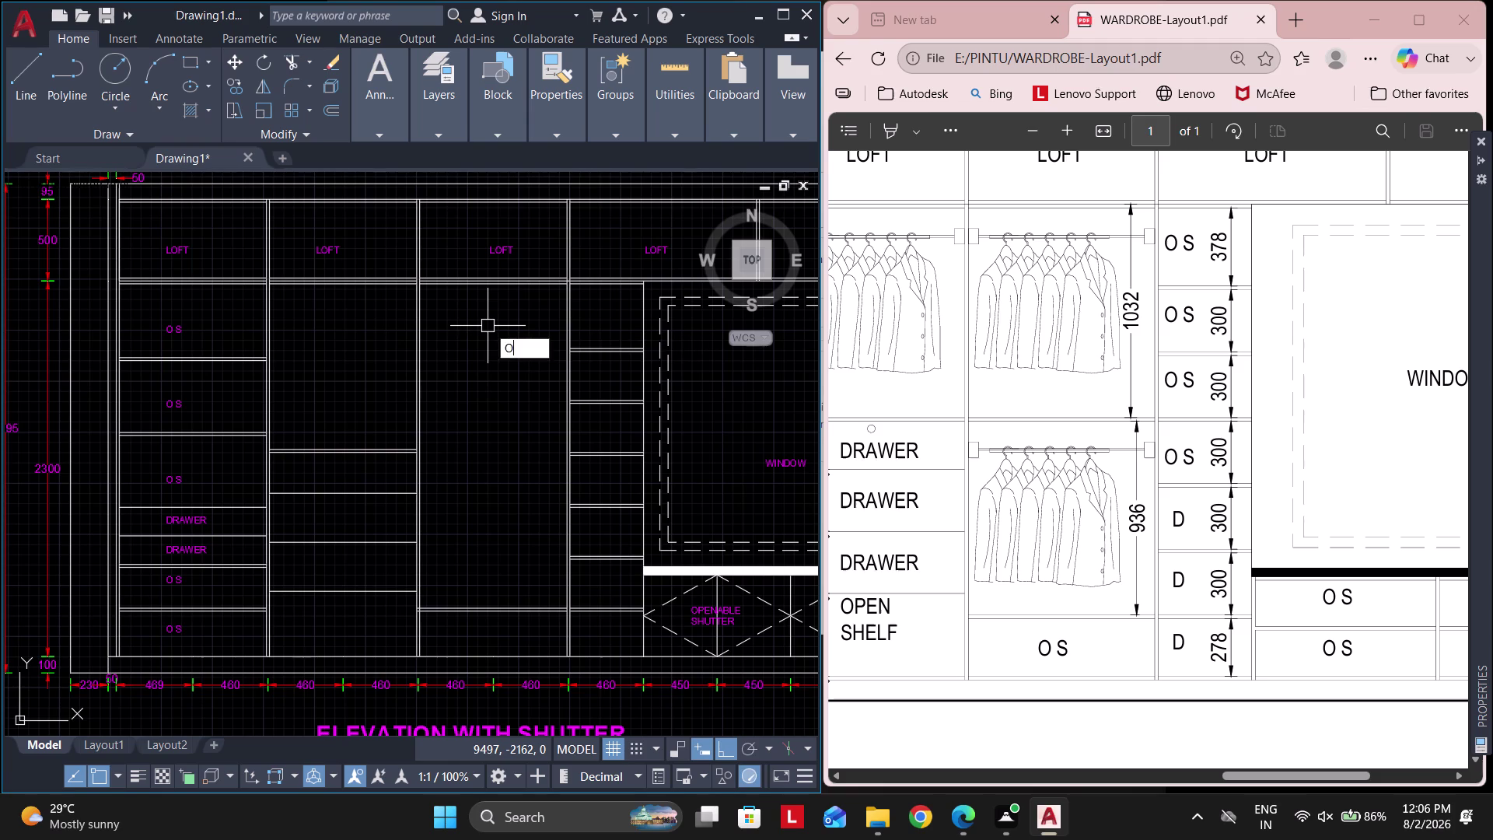
key(space)
text(936)
key(Return)
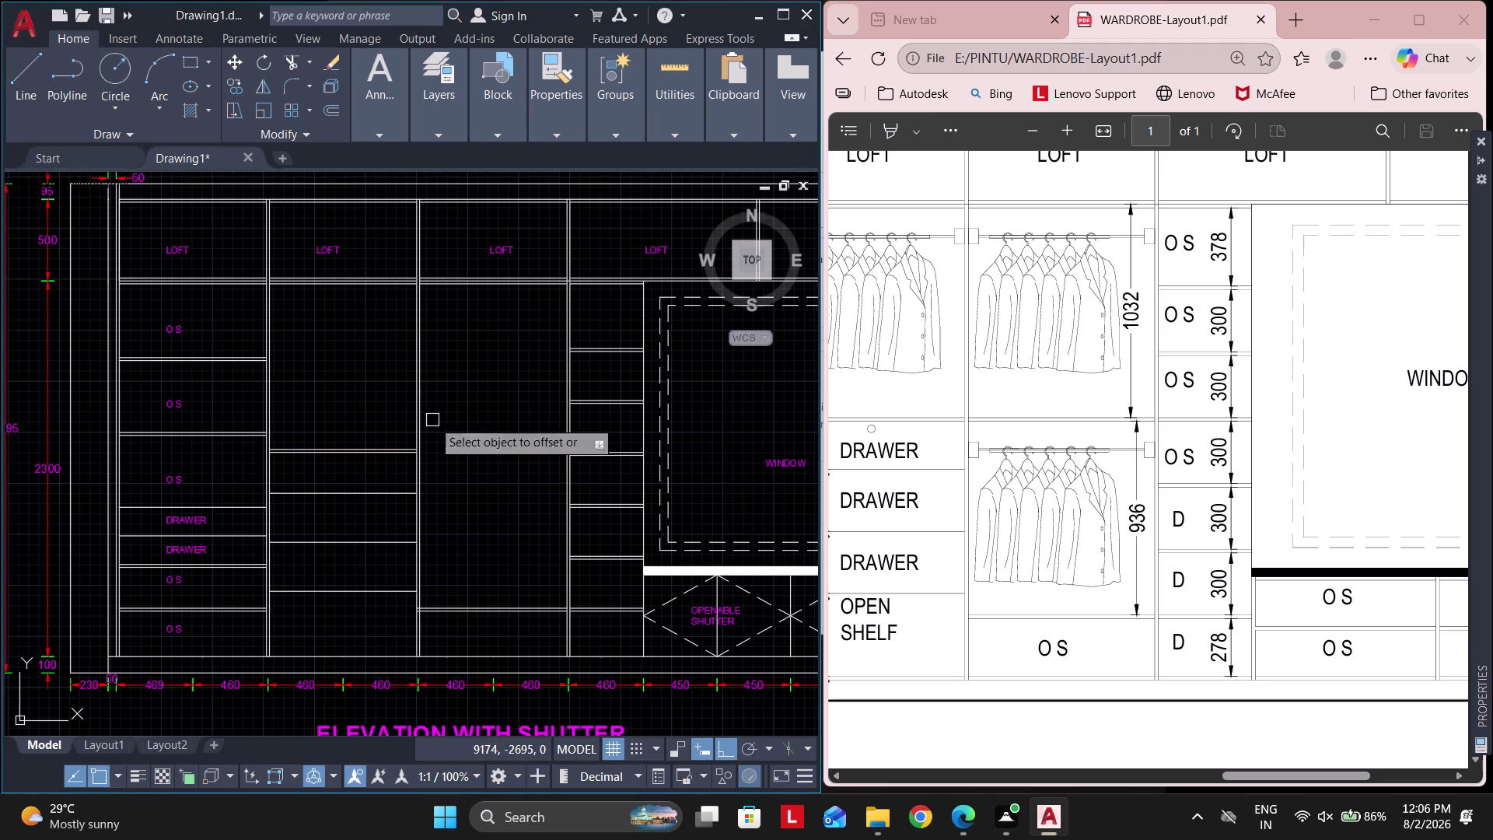
click(516, 602)
click(487, 456)
key(Escape)
Offset the new shelf line by 18 to give the shelf its thickness.
key(space)
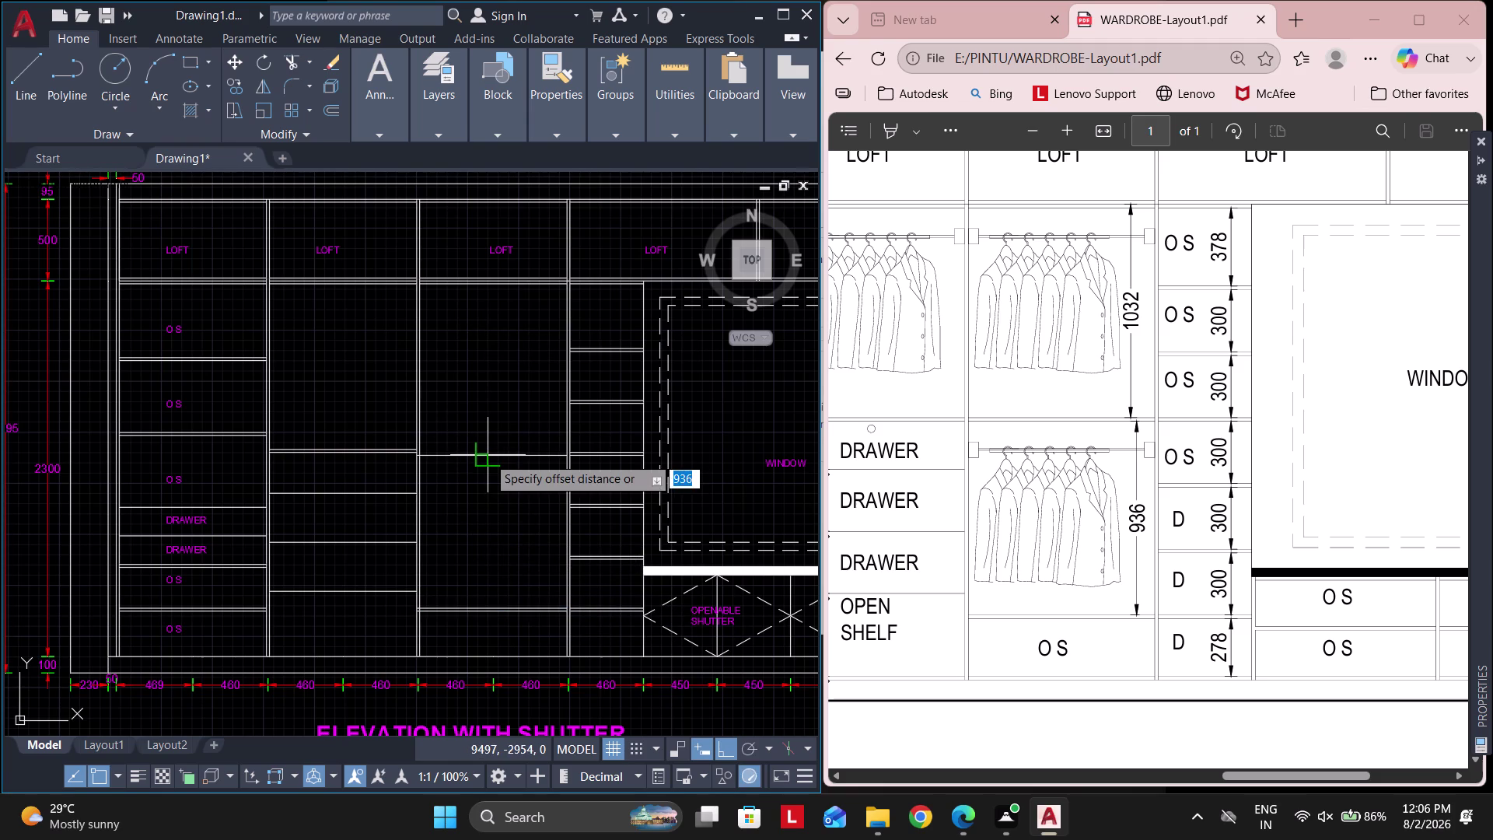
text(18)
key(Return)
scroll(up, 3)
click(431, 456)
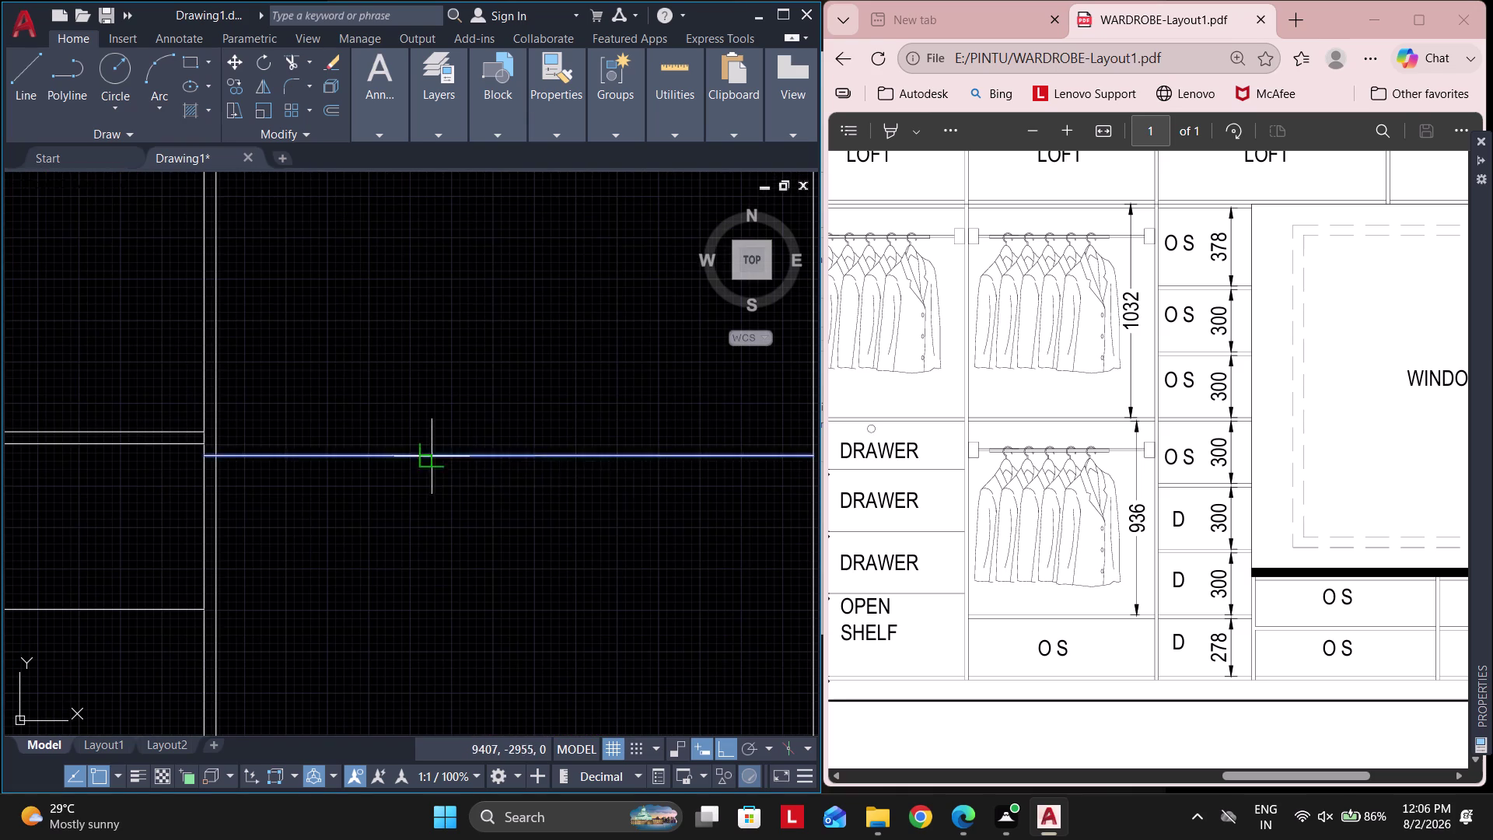
click(417, 412)
key(Escape)
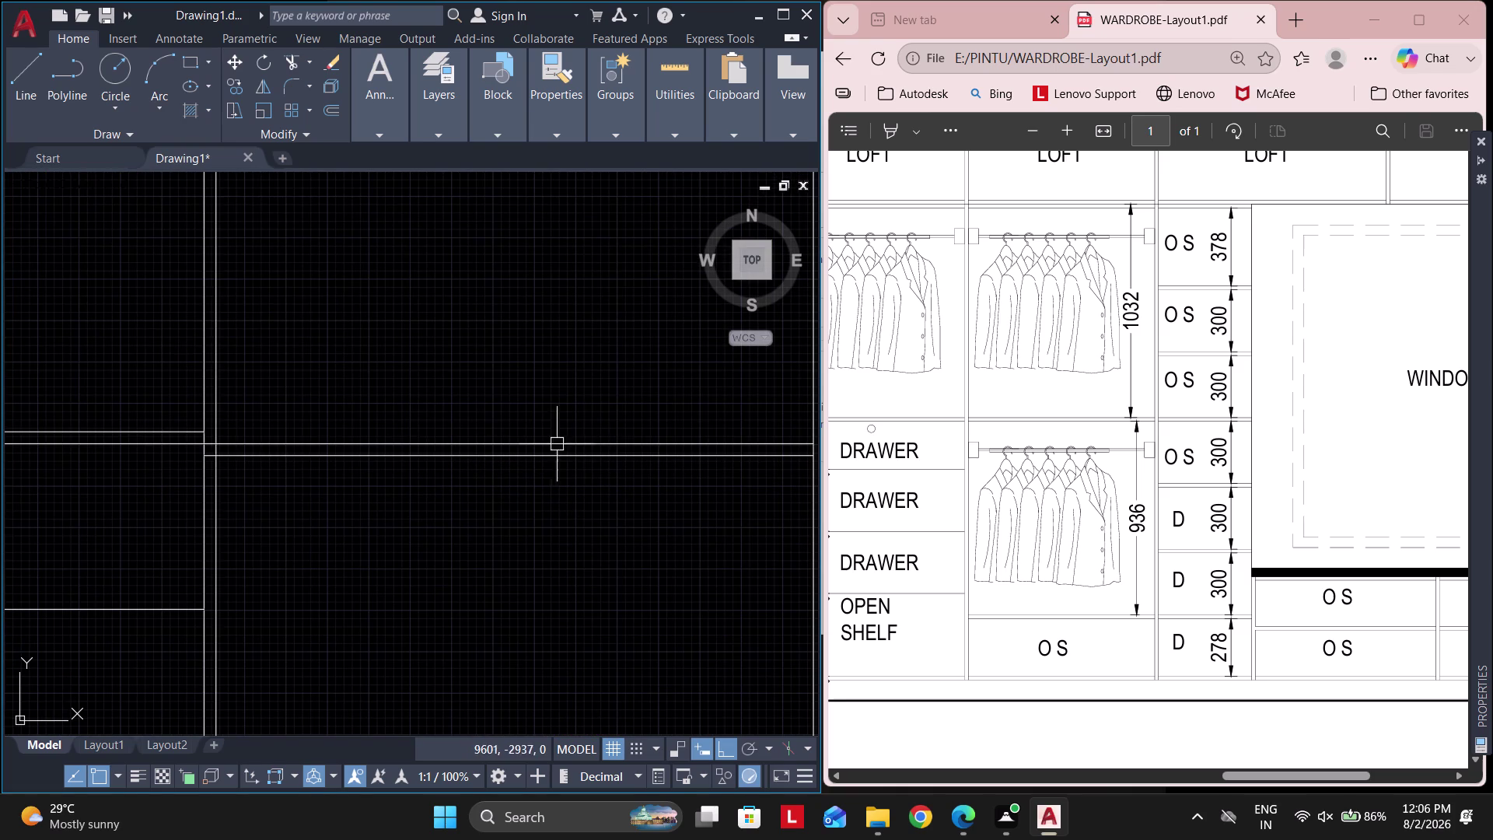
Delete a stray line and try extending the shelf lines to the left partition.
drag(532, 525, 511, 497)
click(446, 410)
key(Delete)
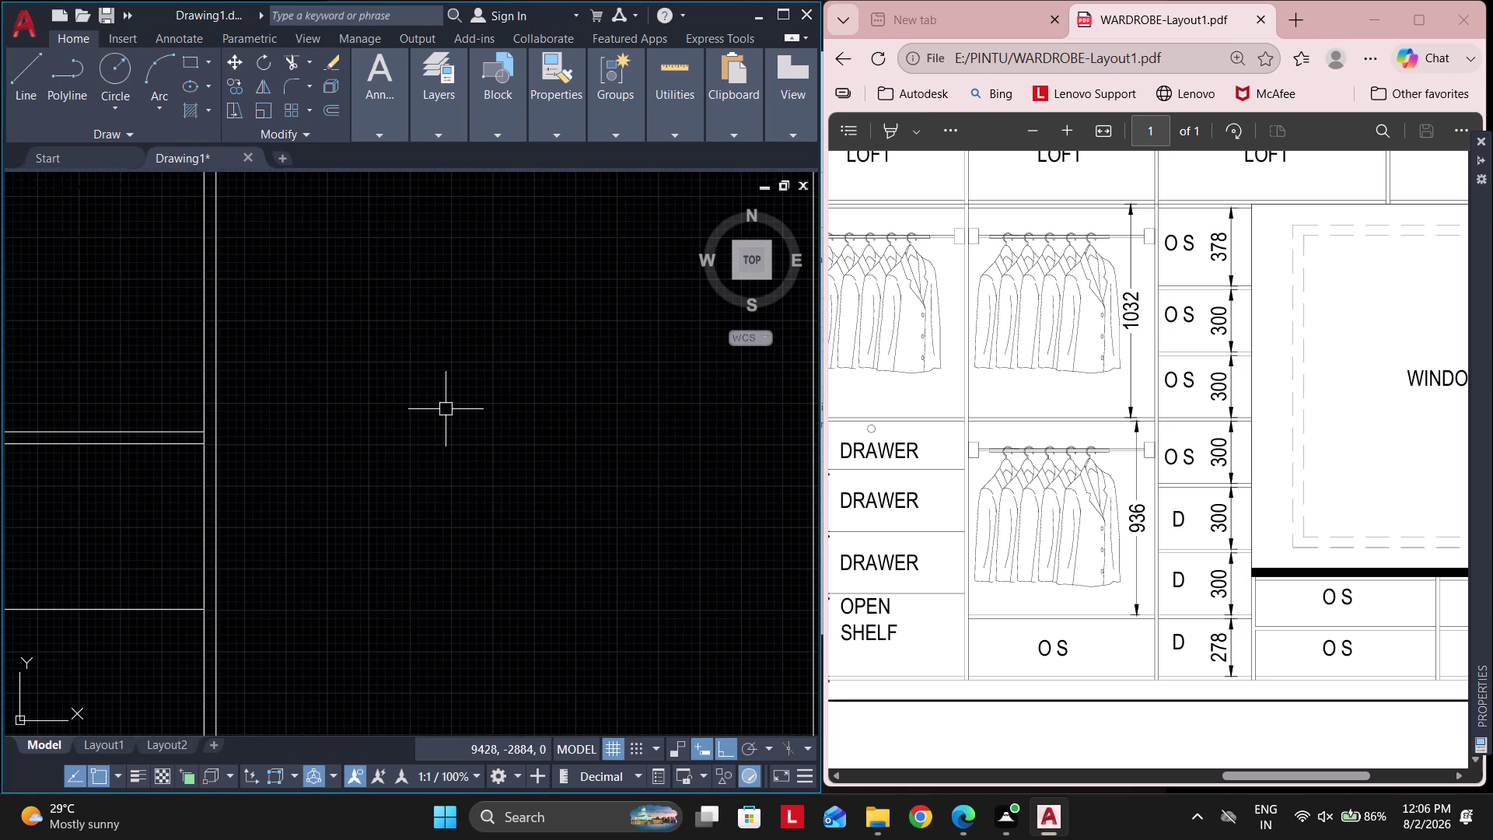
text(EX)
key(space)
scroll(down, 3)
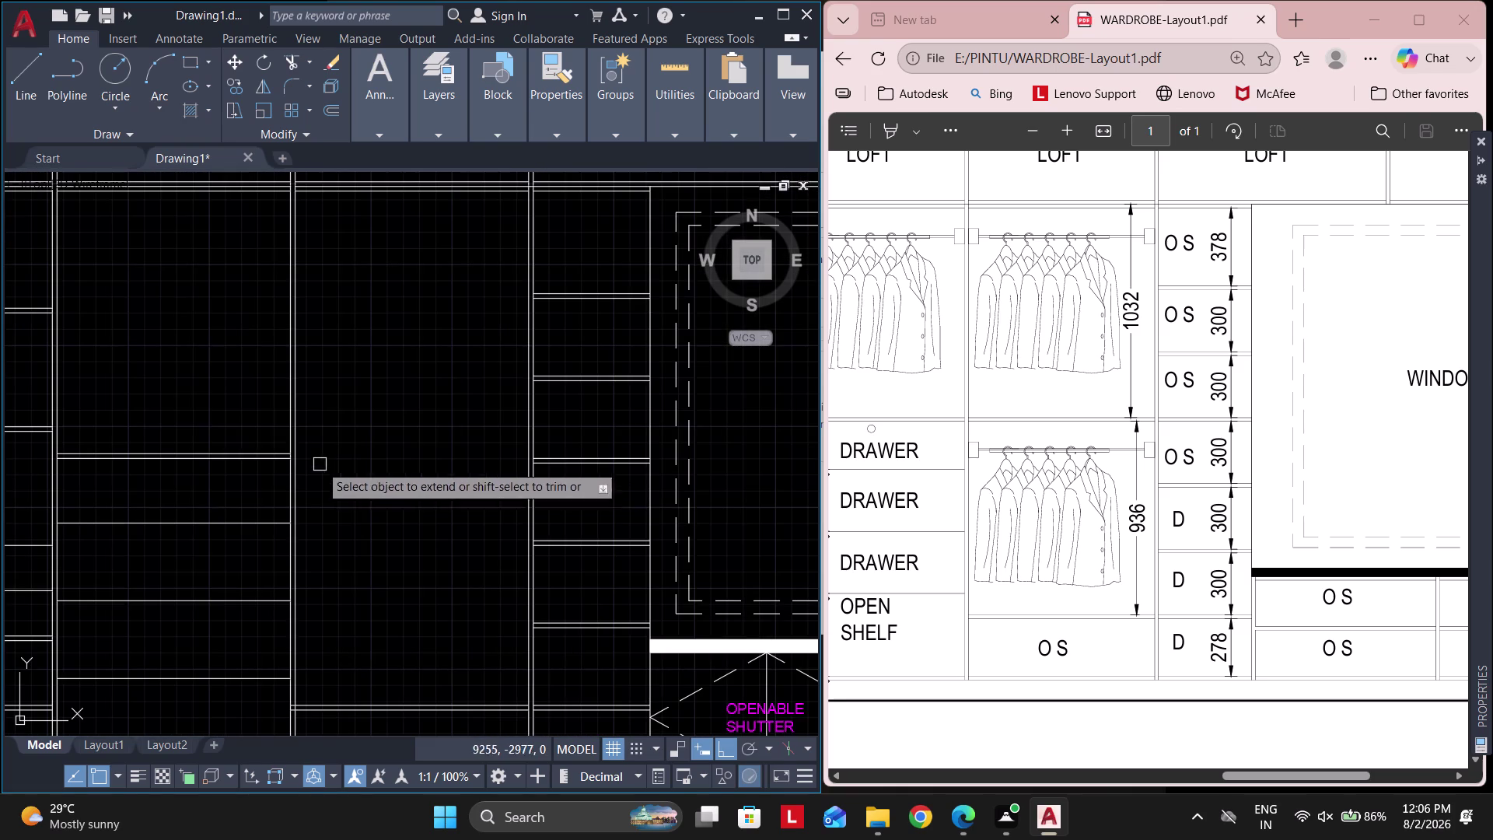
drag(178, 396, 194, 489)
scroll(up, 3)
scroll(down, 3)
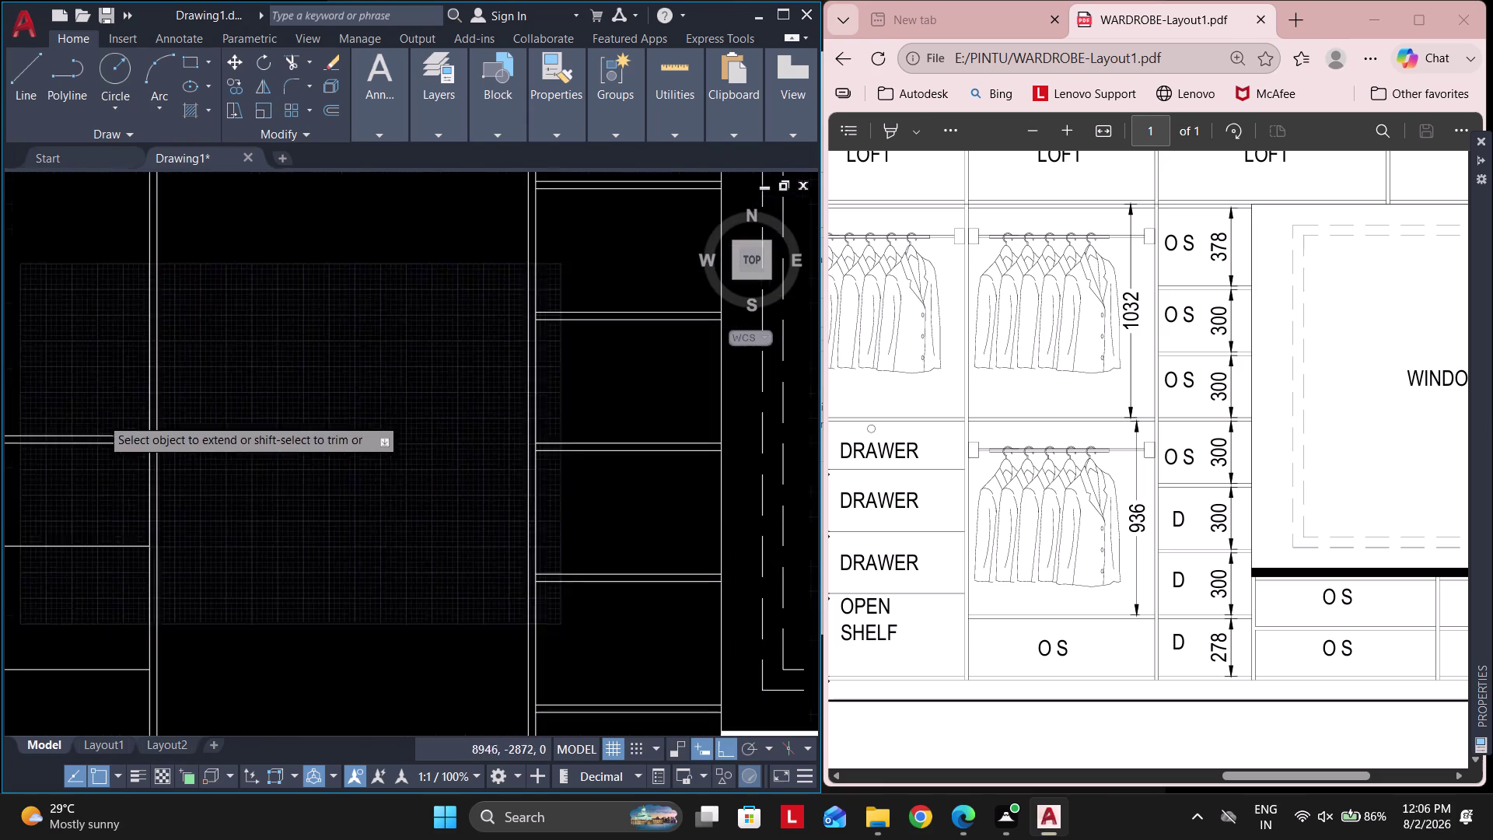
drag(89, 391, 93, 460)
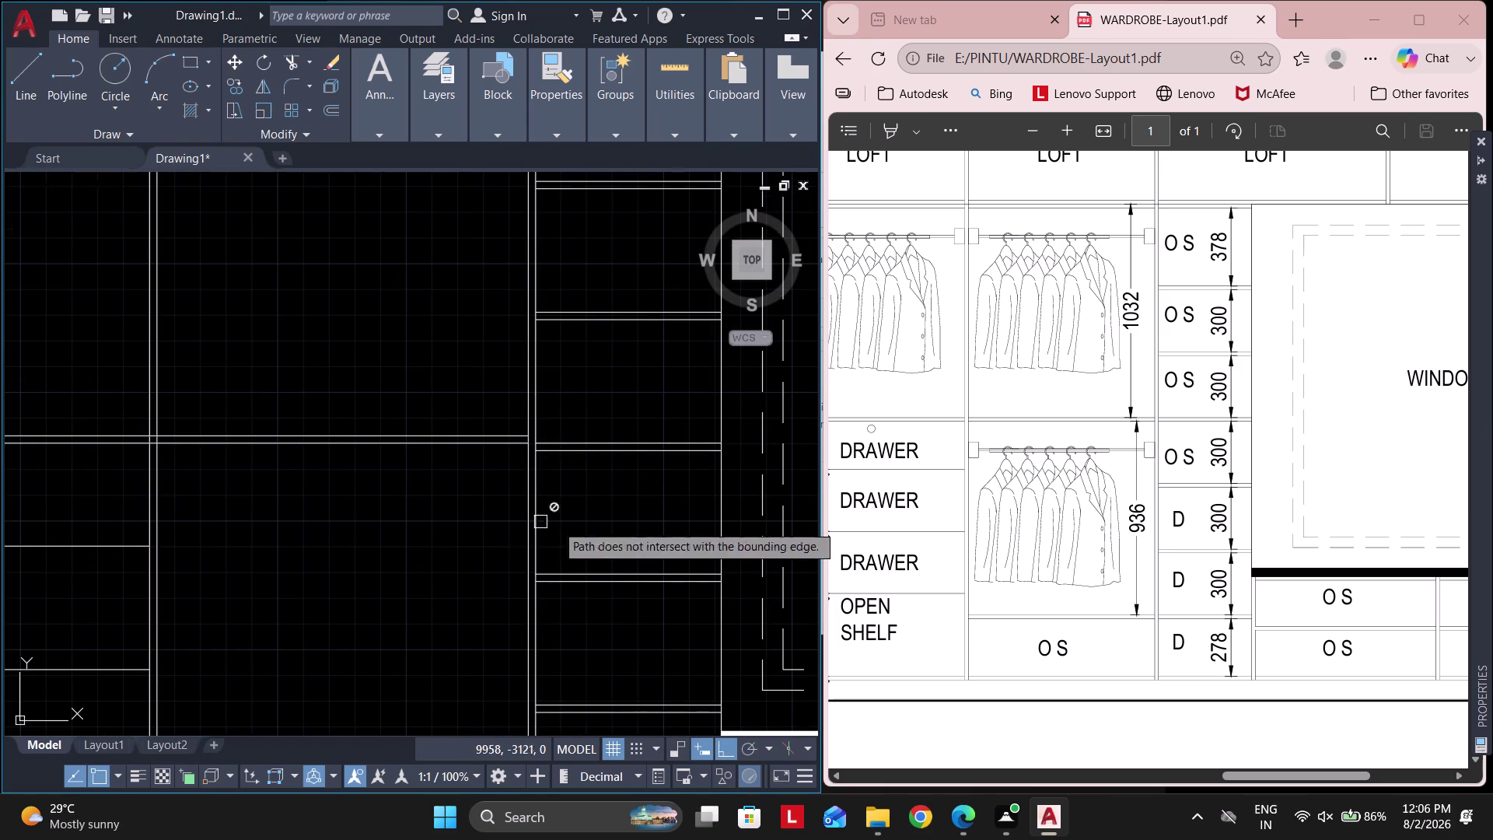
key(Escape)
Delete another stray line and extend both shelf lines across the bay to the partition.
drag(641, 472, 634, 472)
click(577, 415)
key(Delete)
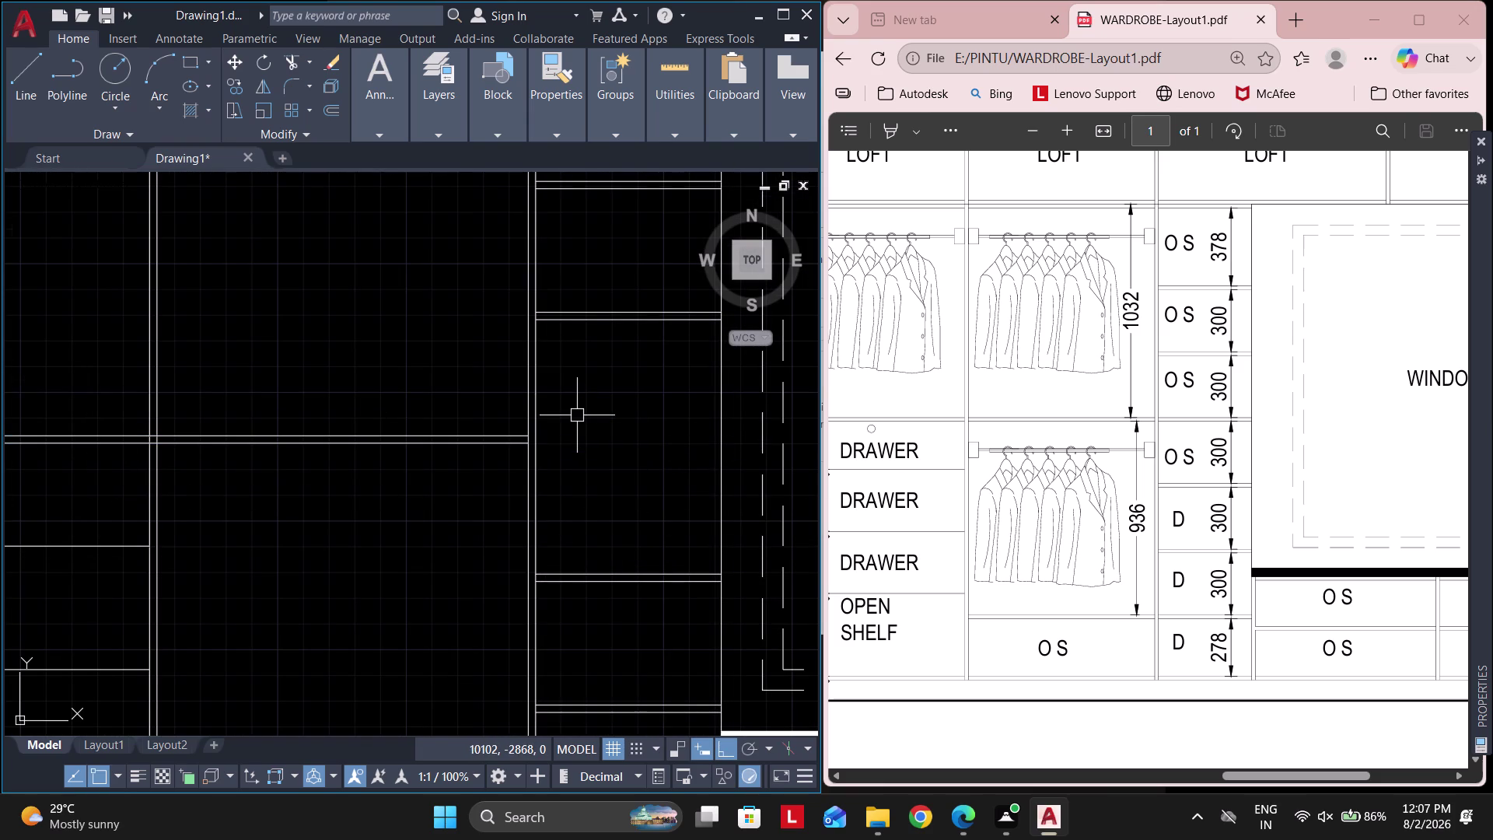
text(EX)
key(space)
drag(440, 387, 441, 477)
drag(446, 388, 453, 483)
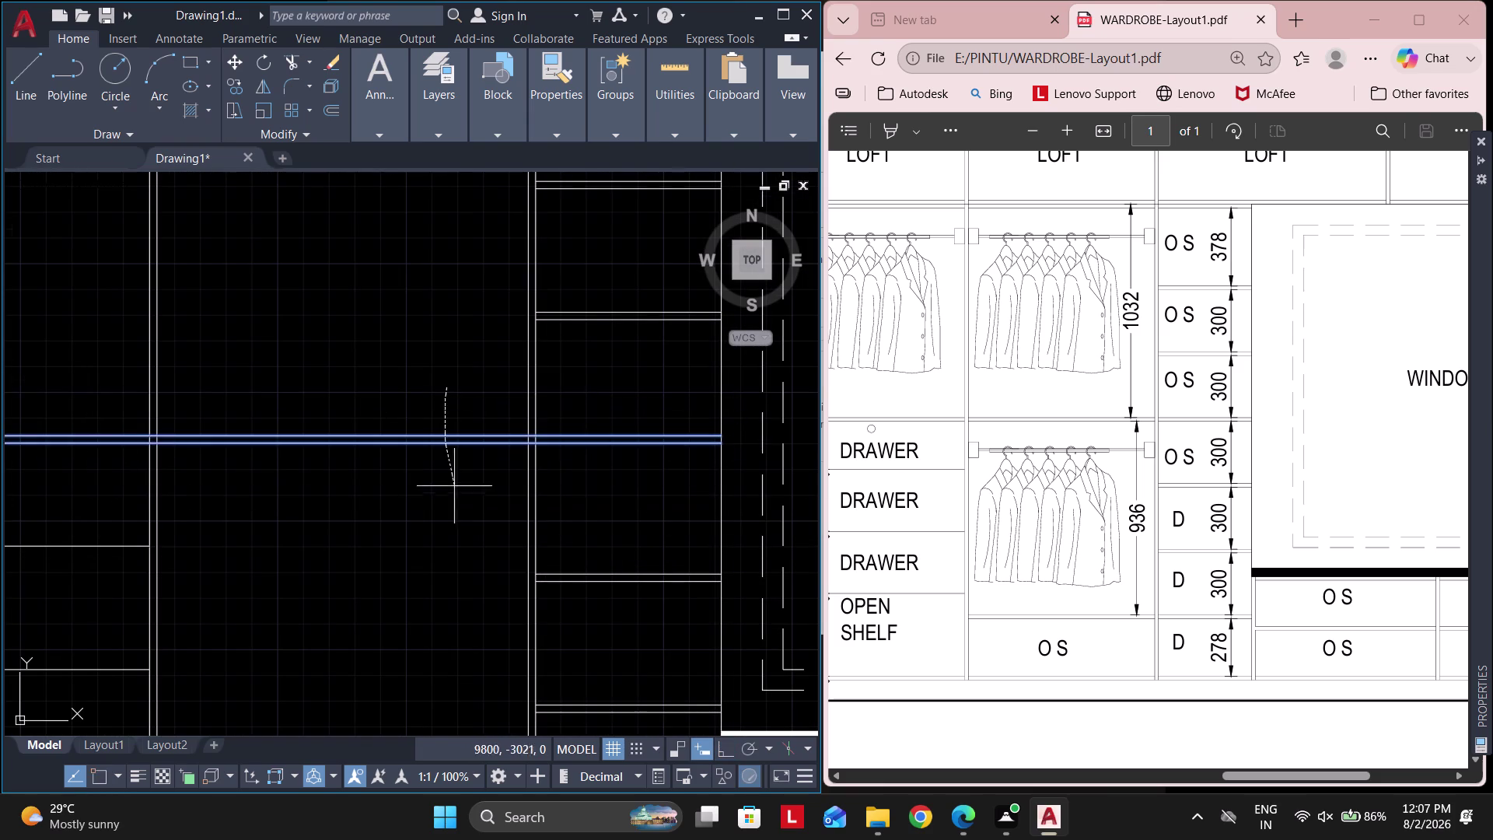
drag(454, 483, 455, 489)
key(Escape)
key(Escape)
Trim the new shelf lines where they overshoot the partitions at both ends.
scroll(down, 3)
key(Escape)
scroll(up, 3)
text(TR)
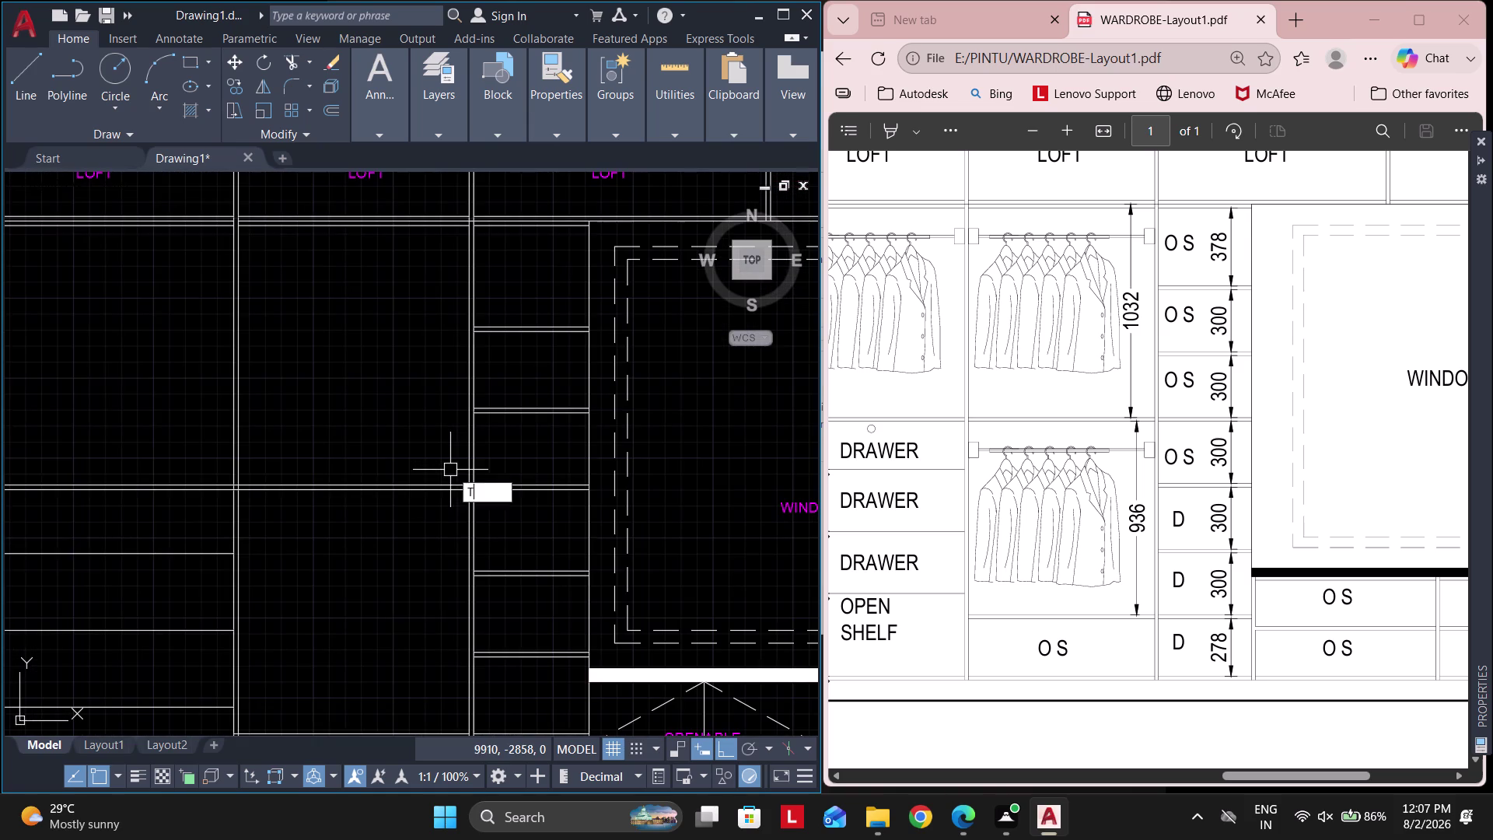
key(space)
scroll(up, 3)
drag(514, 559, 503, 409)
scroll(down, 3)
middle_drag(358, 439, 484, 473)
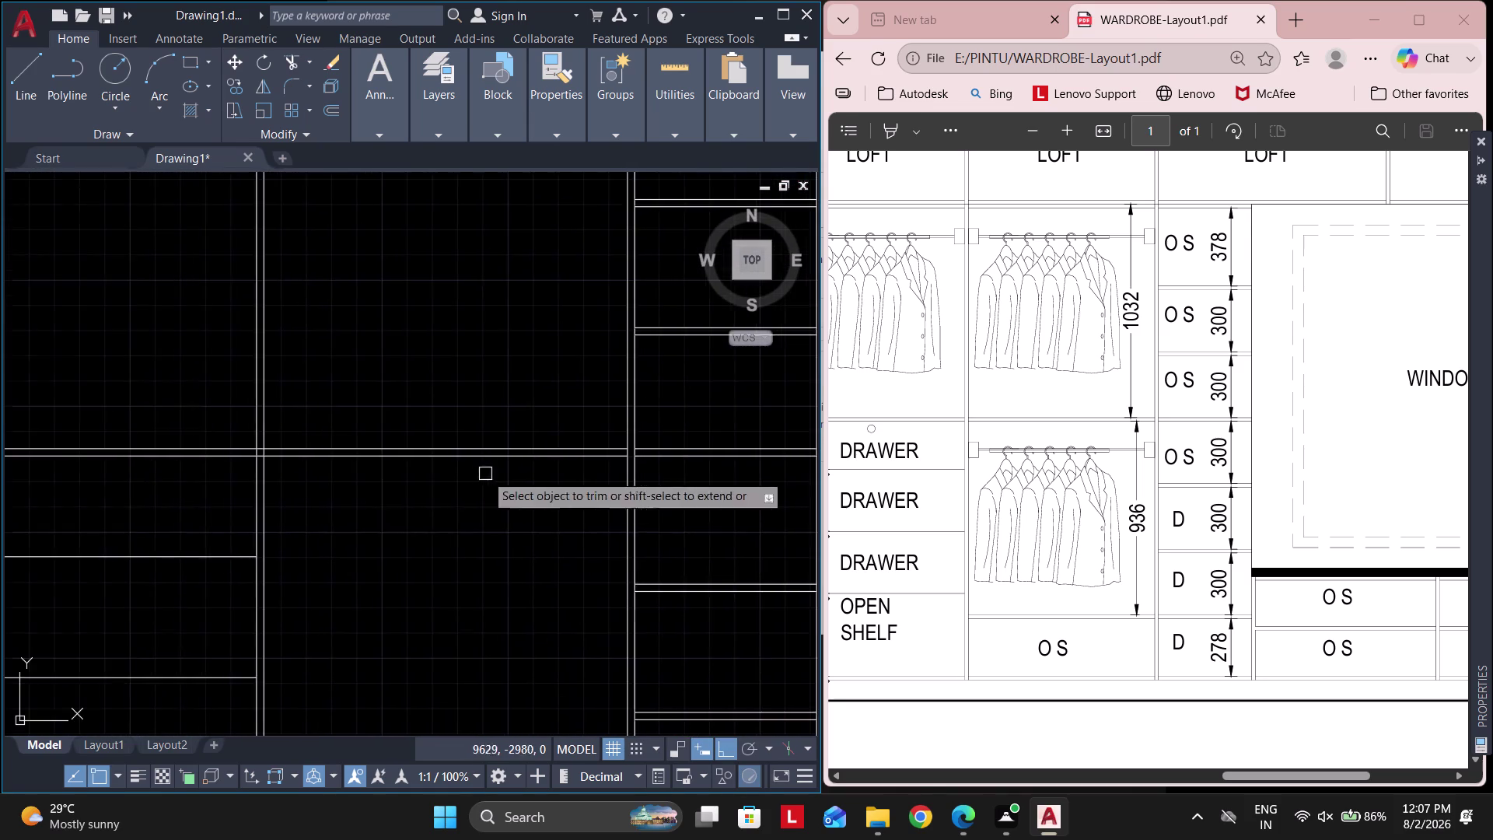
scroll(up, 3)
drag(220, 413, 220, 524)
key(Escape)
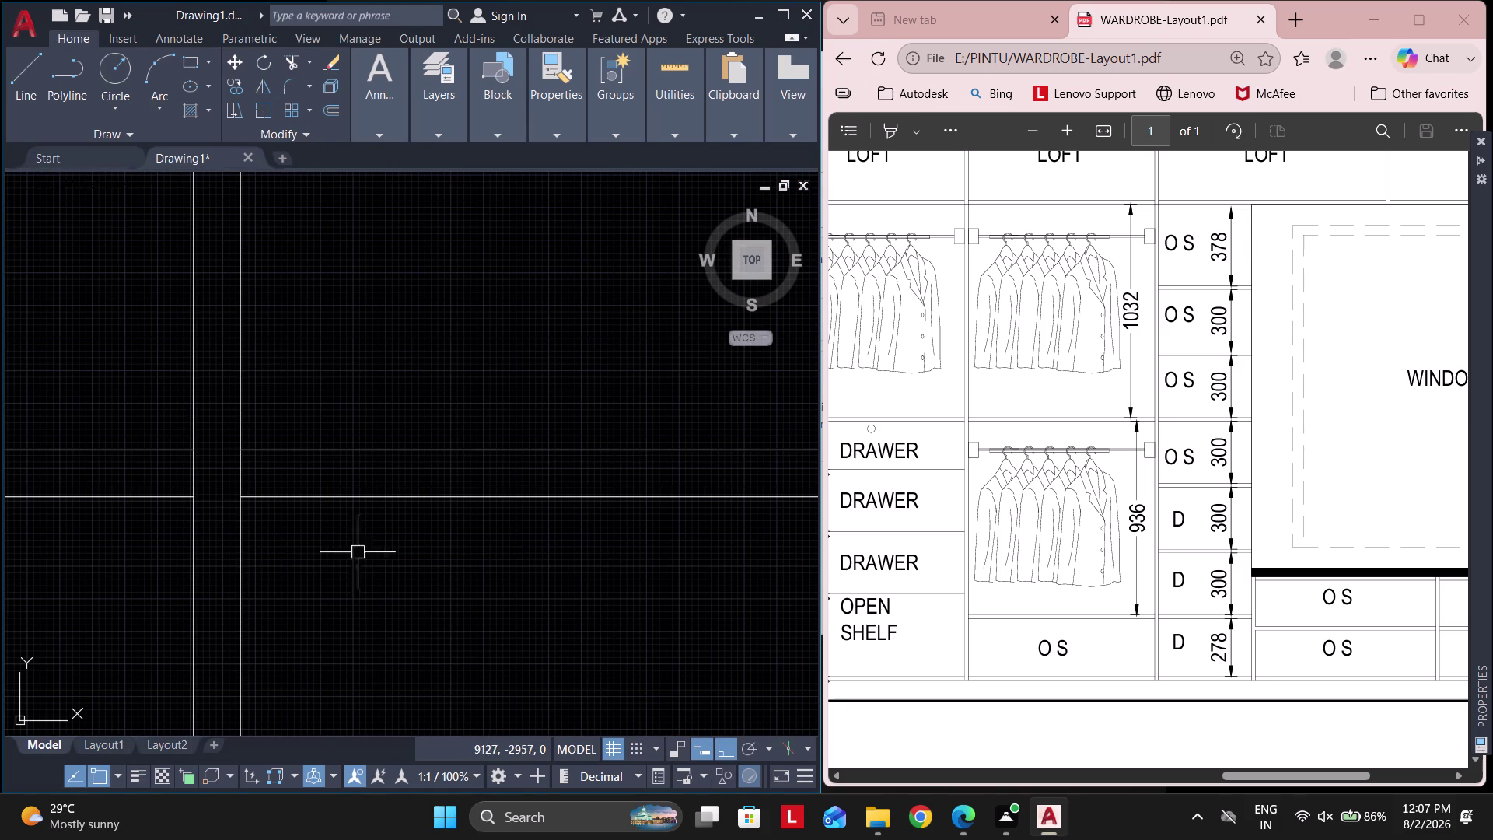